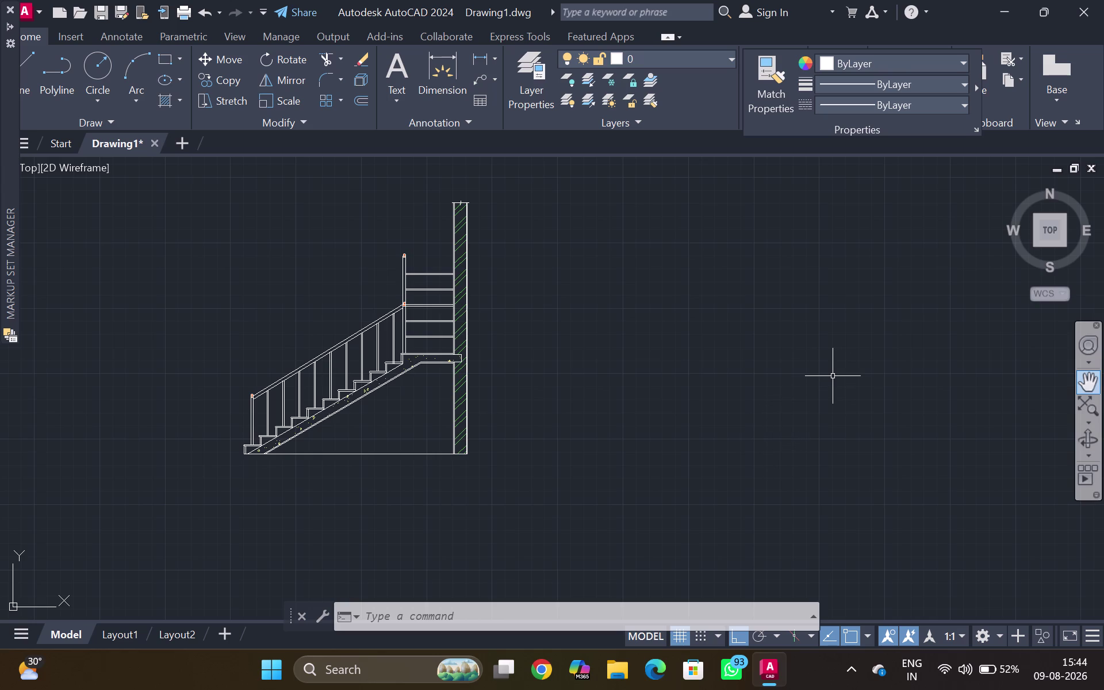
Zoom the view so the PLAN and staircase section are both visible.
scroll(down, 3)
scroll(up, 3)
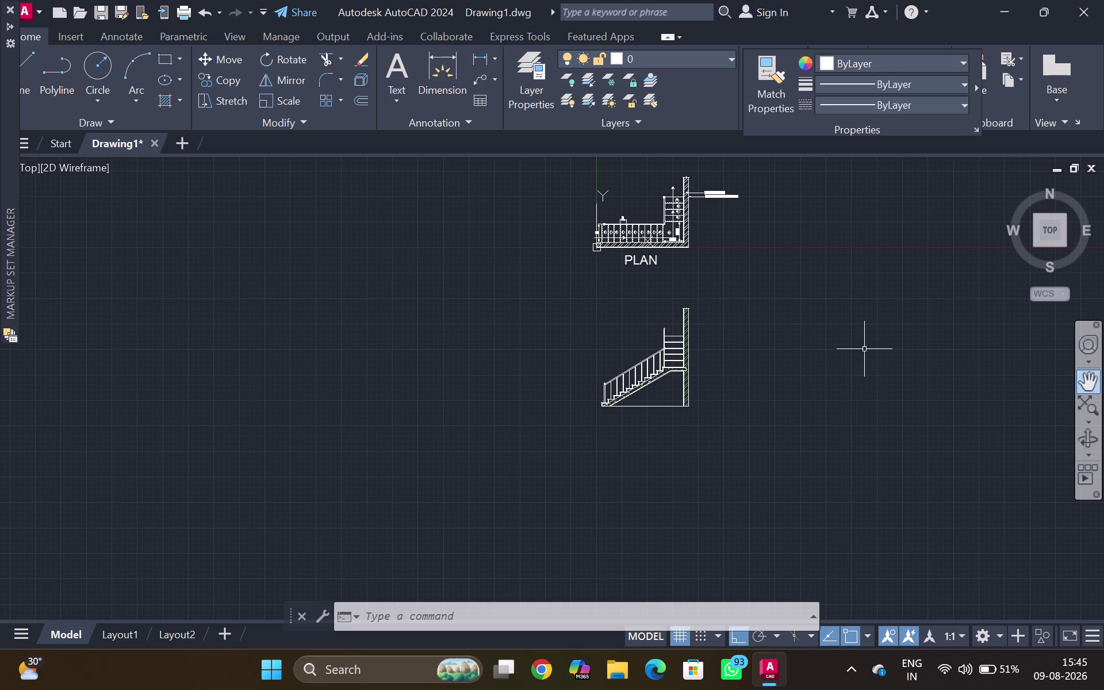
scroll(down, 3)
scroll(up, 3)
scroll(up, 3)
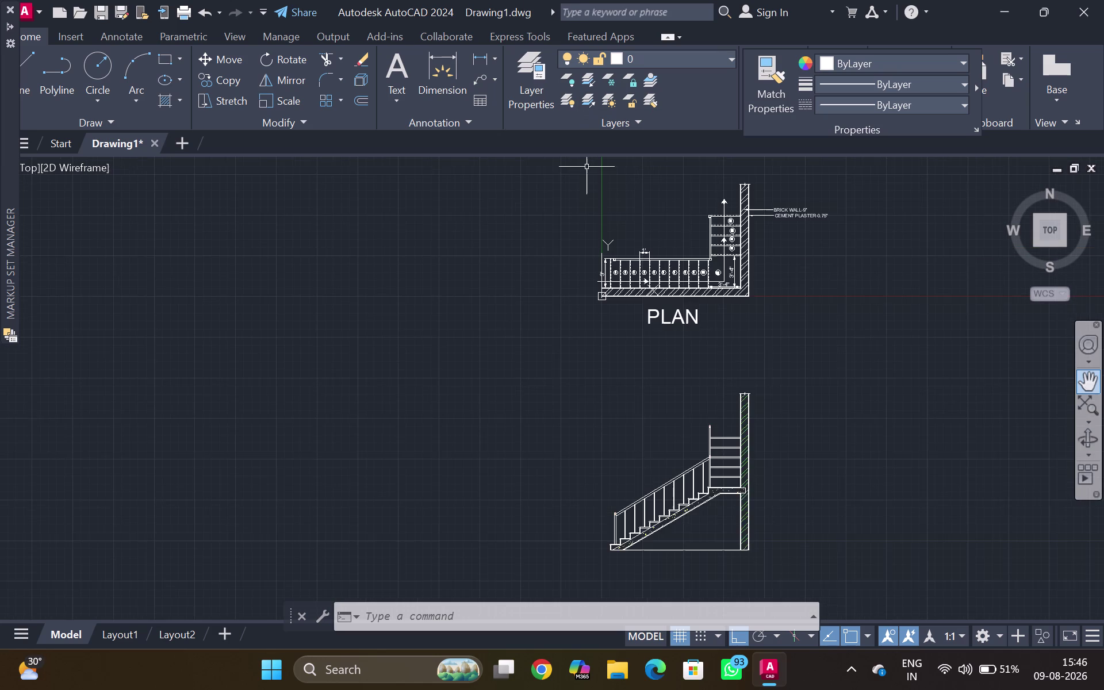
scroll(down, 3)
scroll(up, 3)
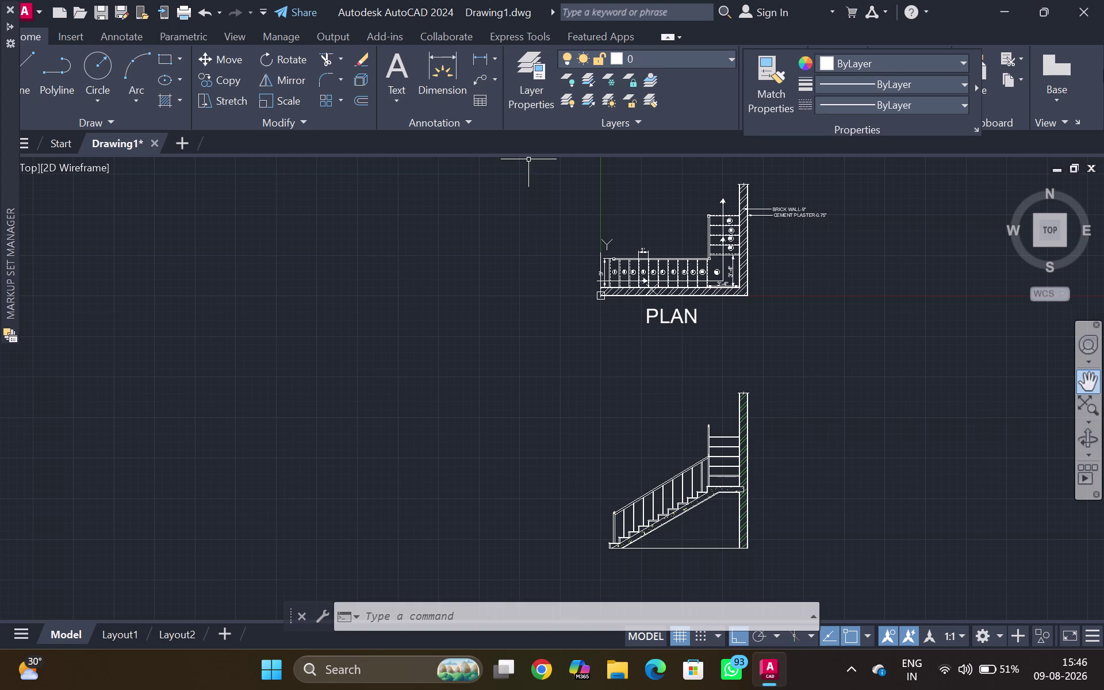
scroll(down, 3)
middle_drag(814, 385, 539, 221)
scroll(up, 3)
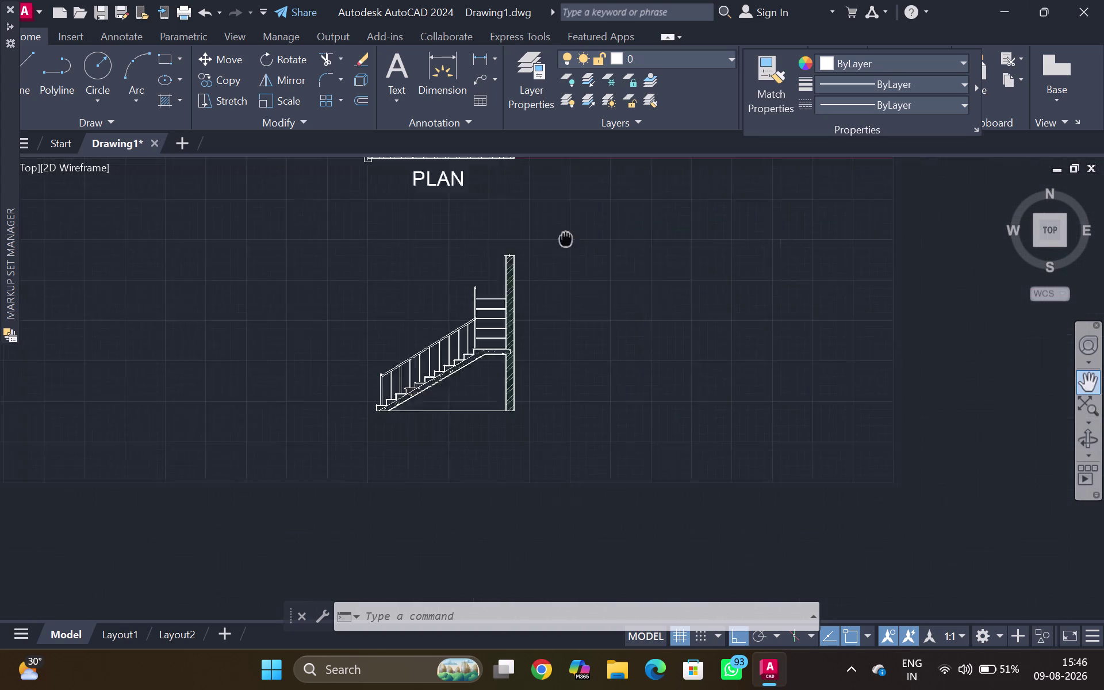
middle_drag(539, 222, 455, 170)
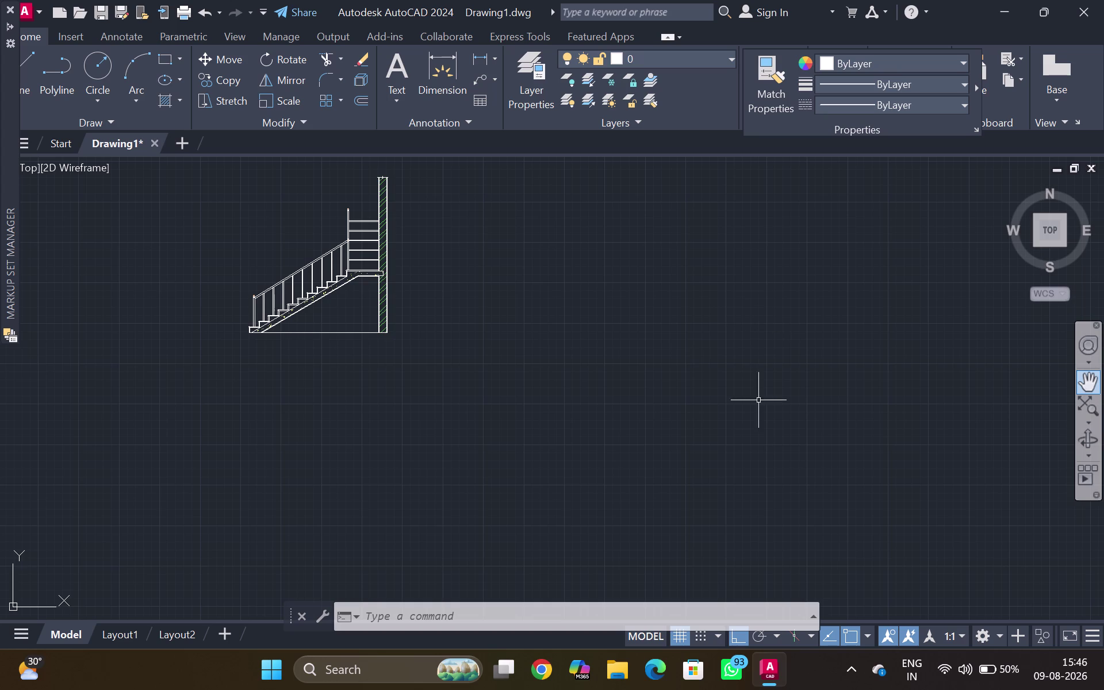
text(DLI)
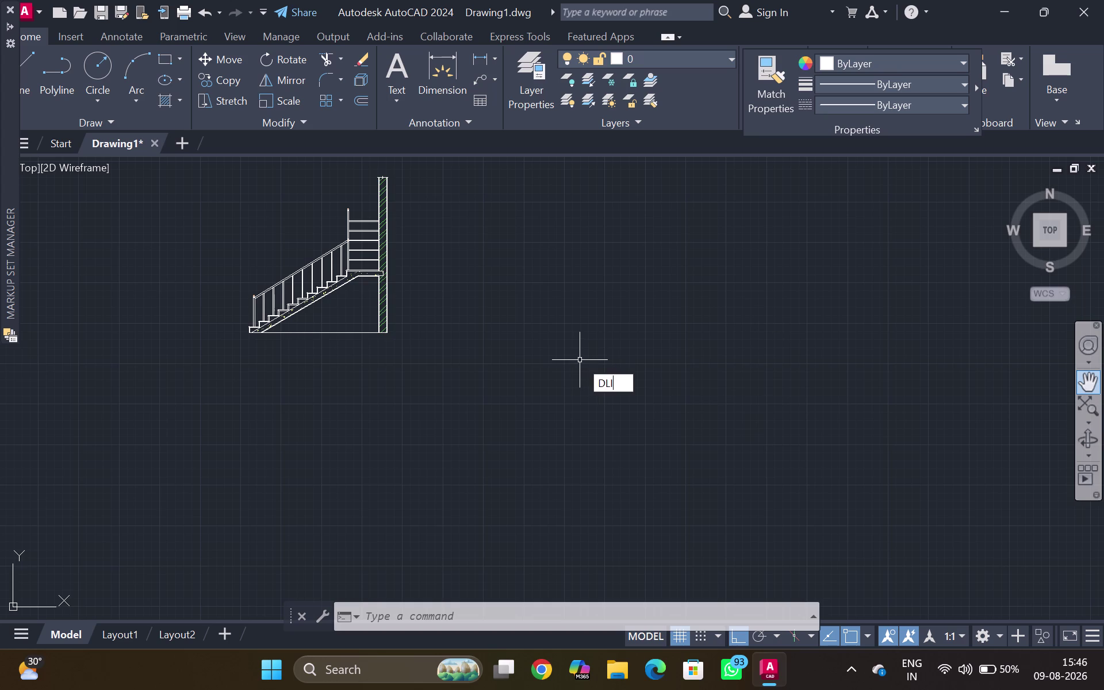
key(Return)
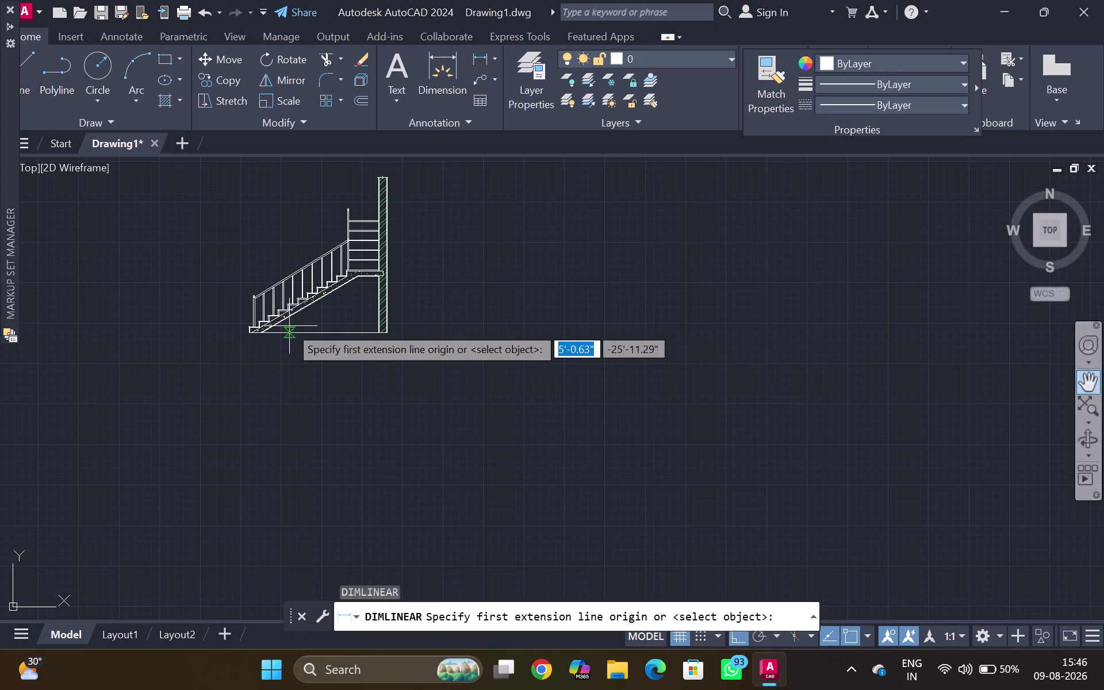
scroll(up, 3)
click(274, 347)
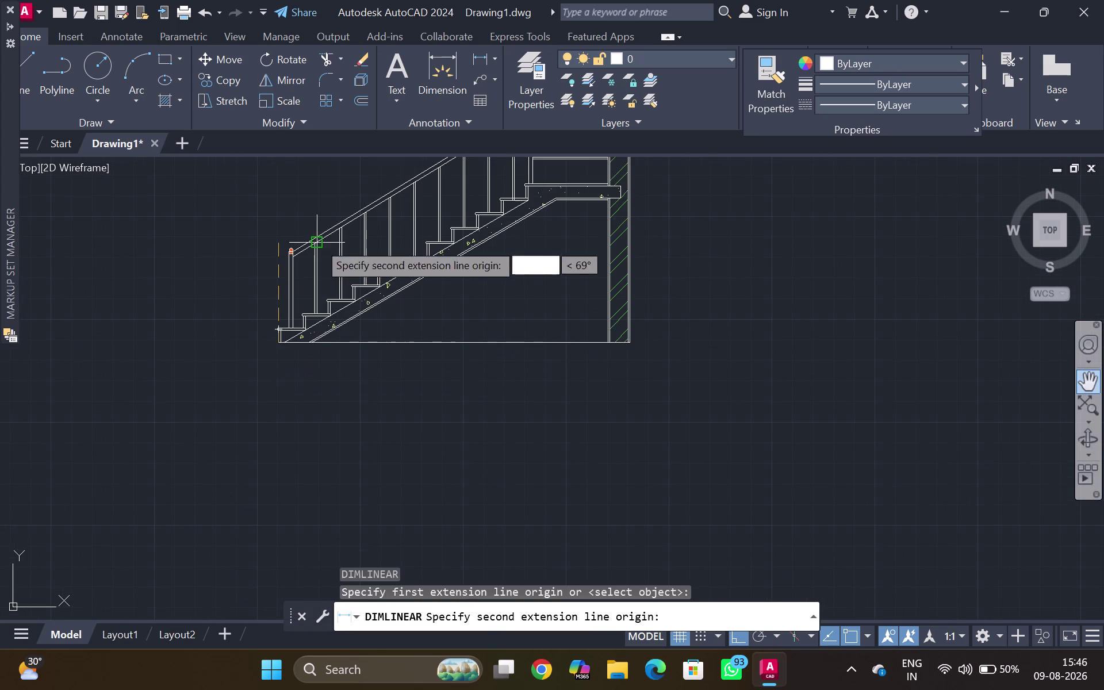
middle_click(306, 230)
middle_drag(308, 233, 304, 375)
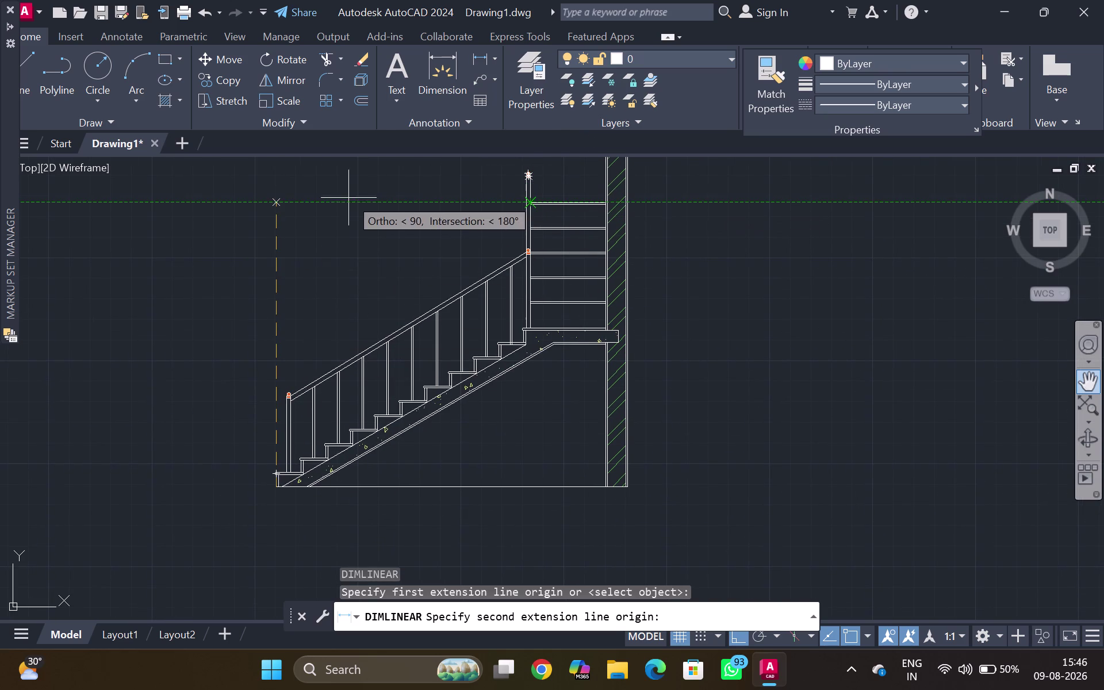
click(277, 207)
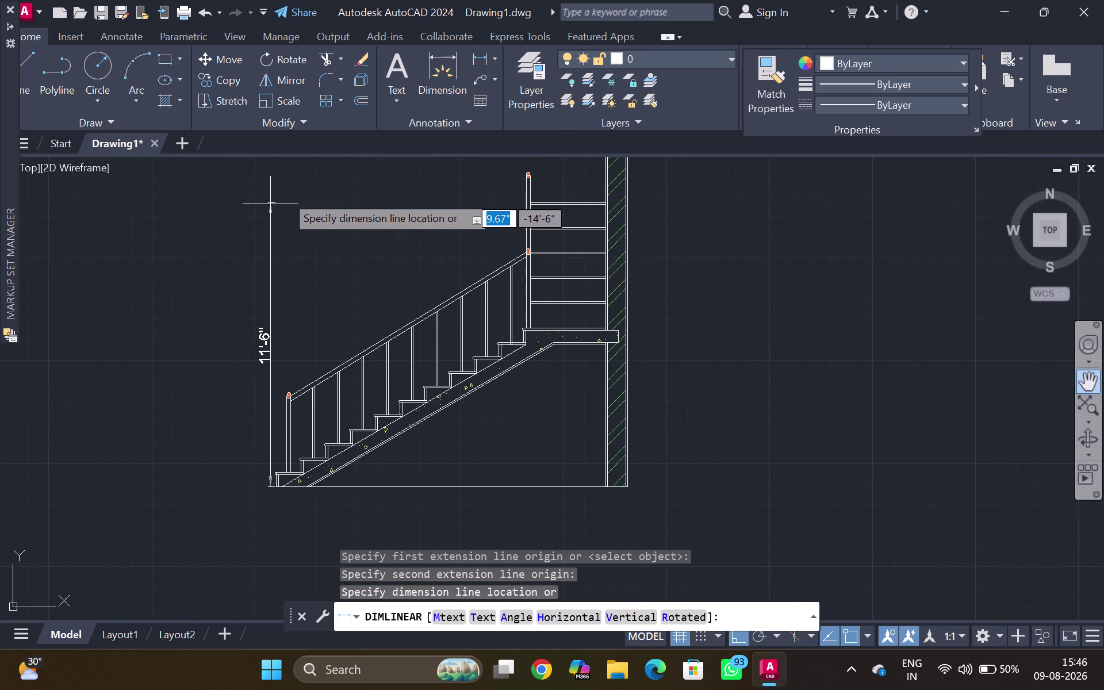
key(Escape)
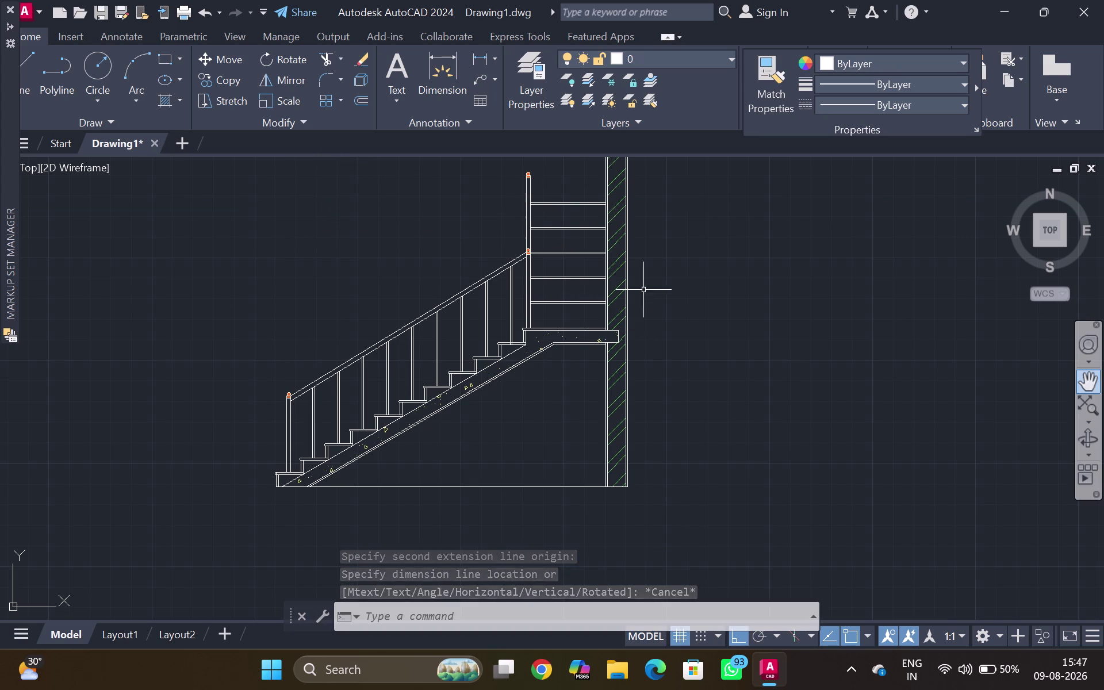
click(474, 80)
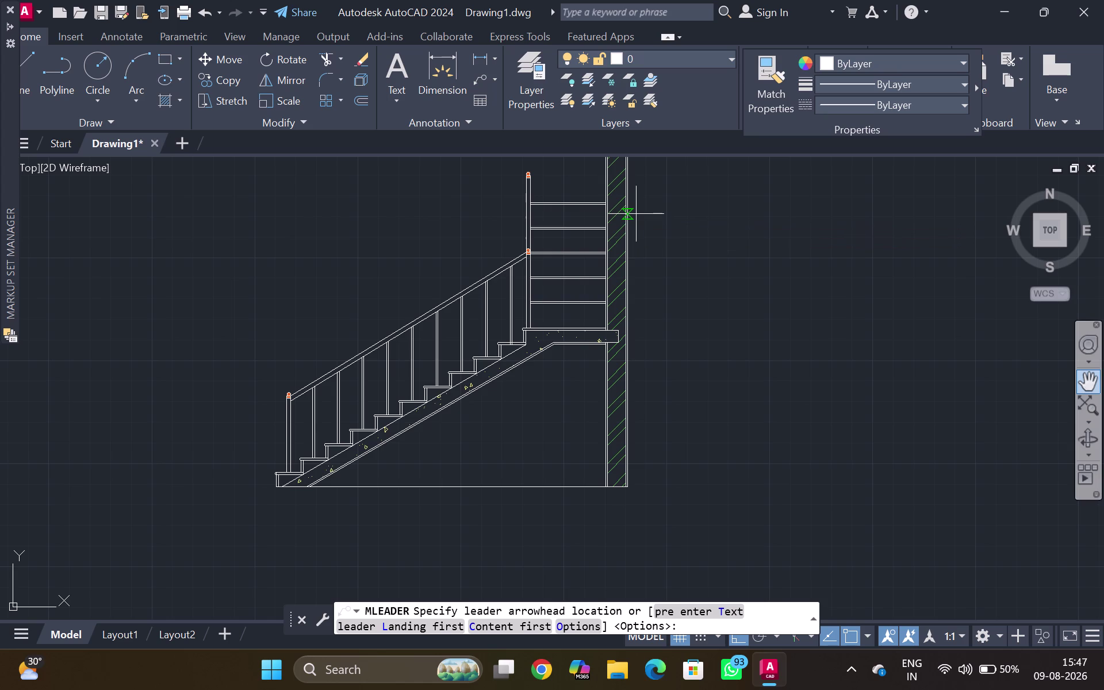
Copy the BRICK WALL-9" label from the plan onto the section wall.
key(Escape)
scroll(down, 3)
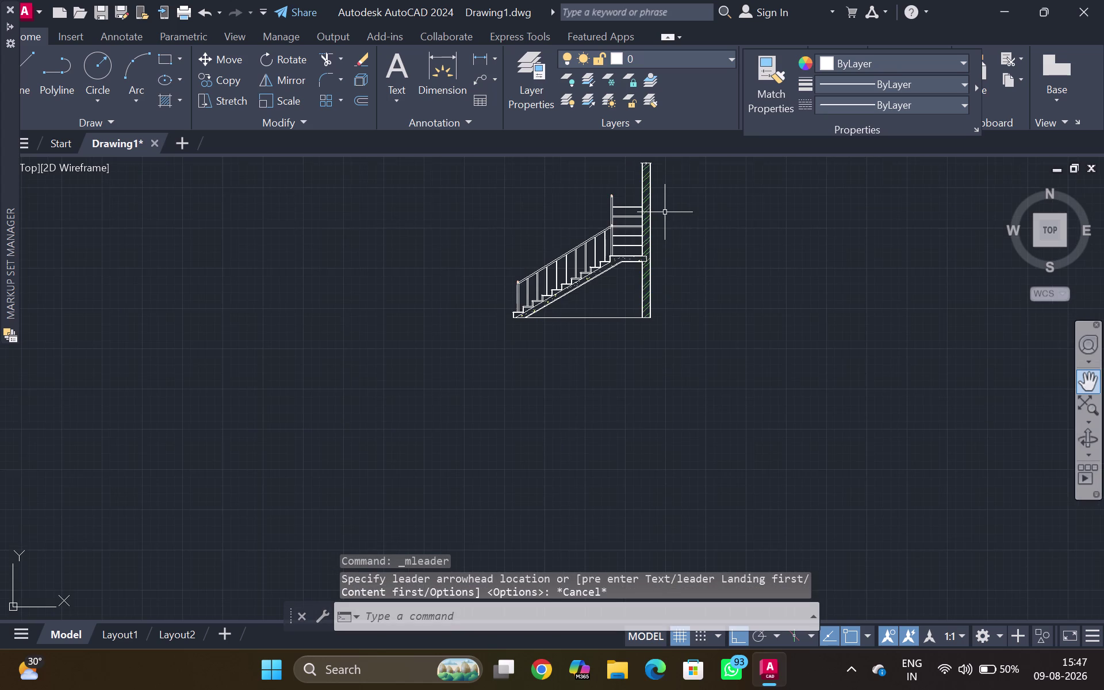
middle_drag(474, 483, 395, 537)
middle_drag(674, 335, 479, 628)
scroll(up, 3)
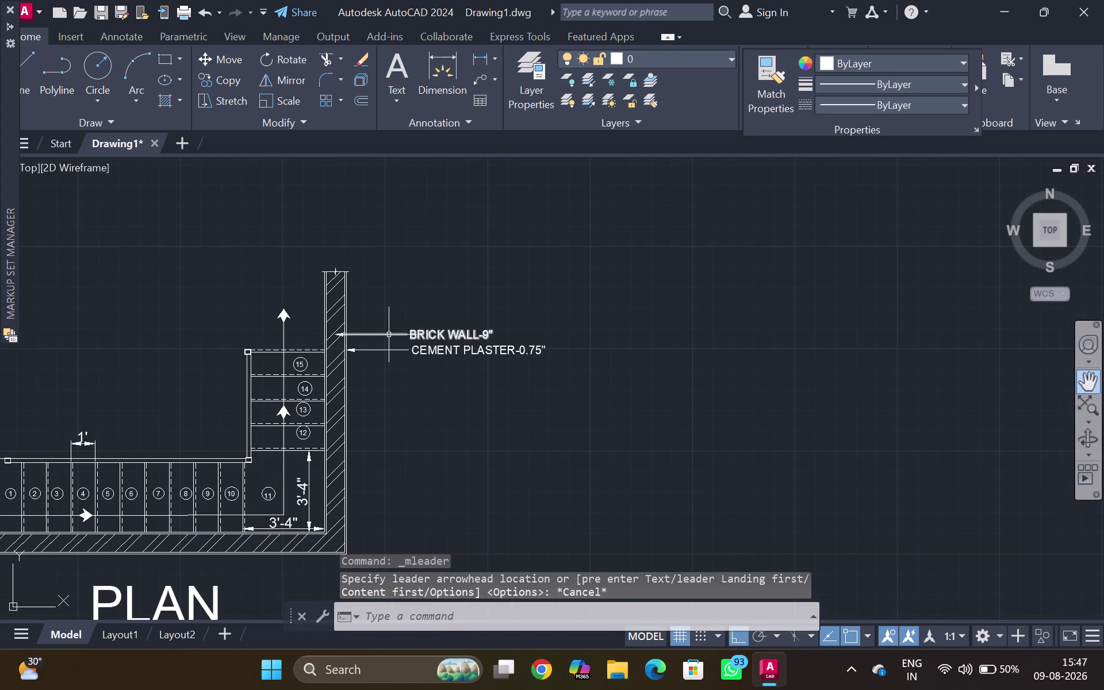
click(388, 335)
text(CO)
key(Return)
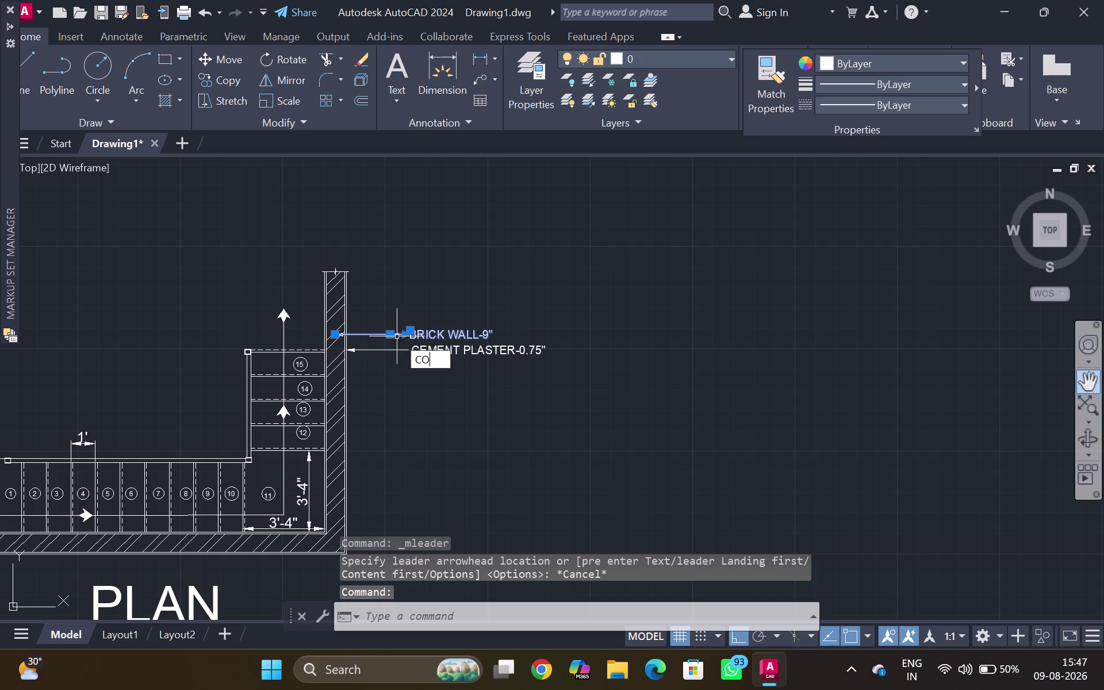
click(338, 331)
middle_drag(373, 503, 407, 283)
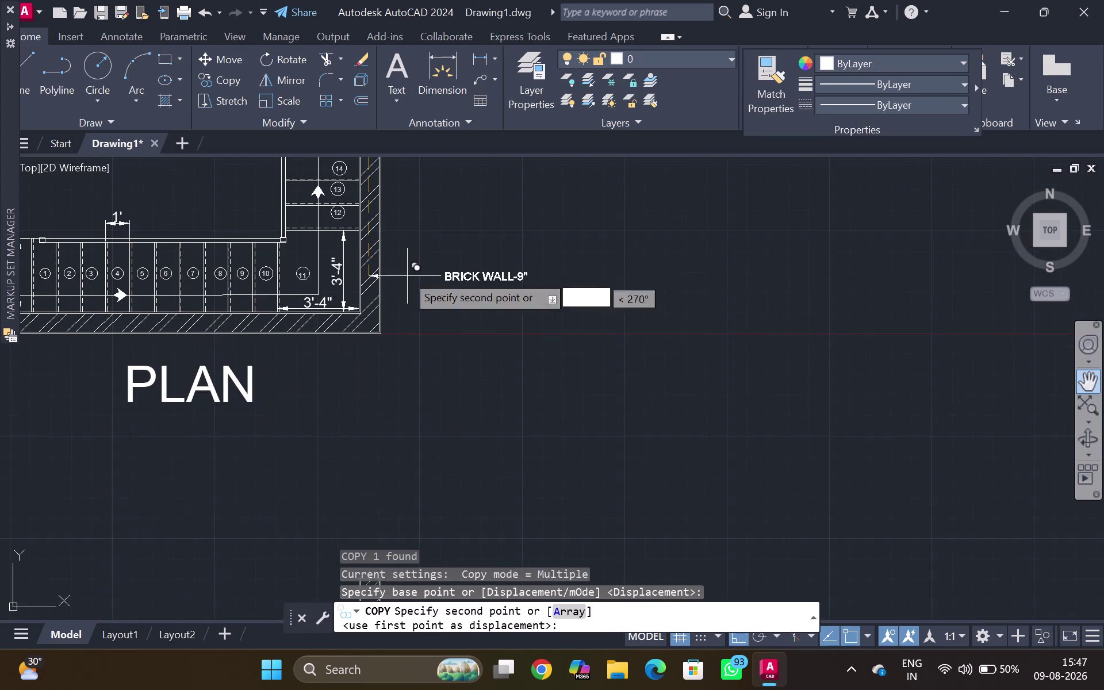
middle_drag(404, 449, 378, 127)
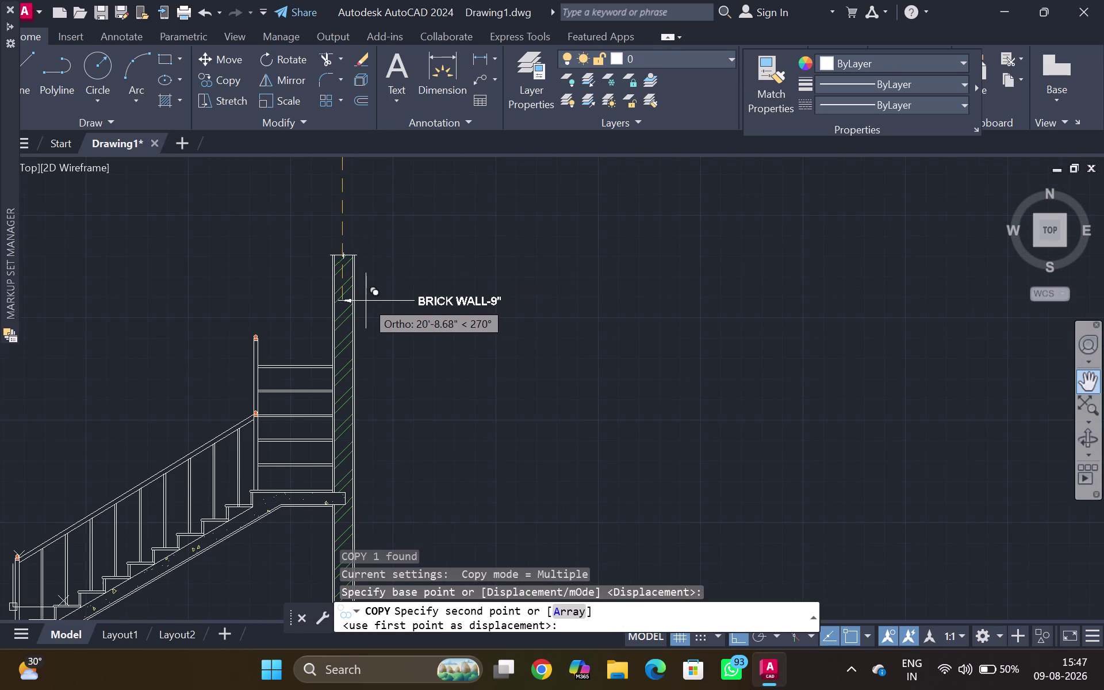
click(366, 301)
middle_drag(362, 248, 360, 258)
key(Escape)
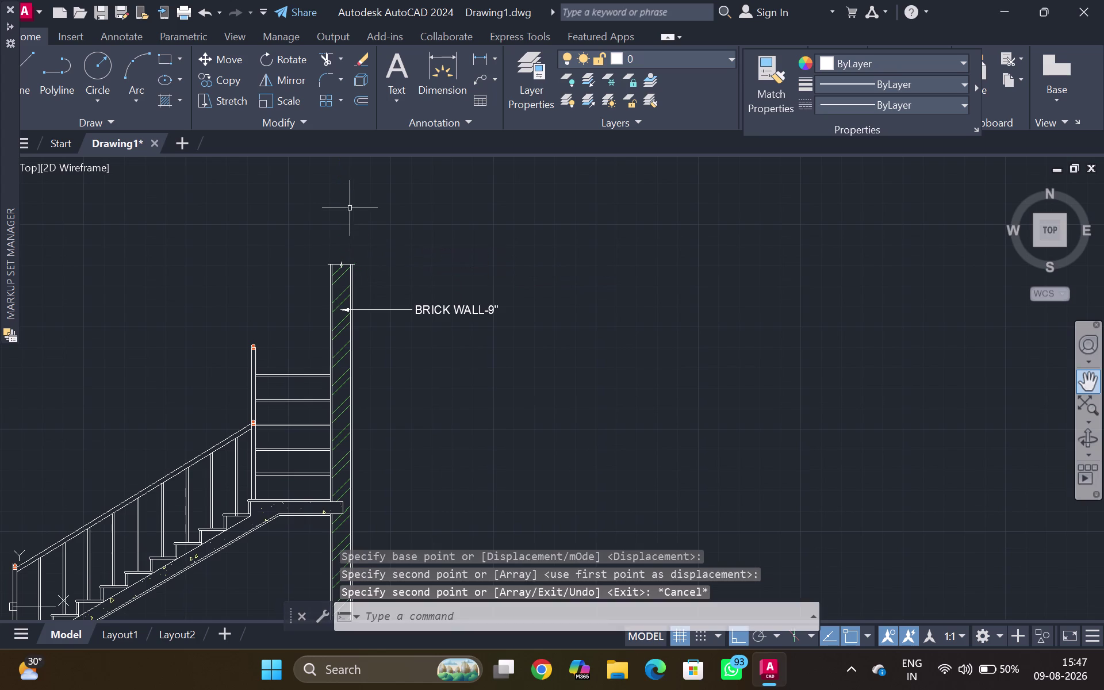
Start copying the CEMENT PLASTER-0.75" label, then cancel the copy.
scroll(down, 3)
middle_drag(343, 204, 314, 416)
scroll(up, 3)
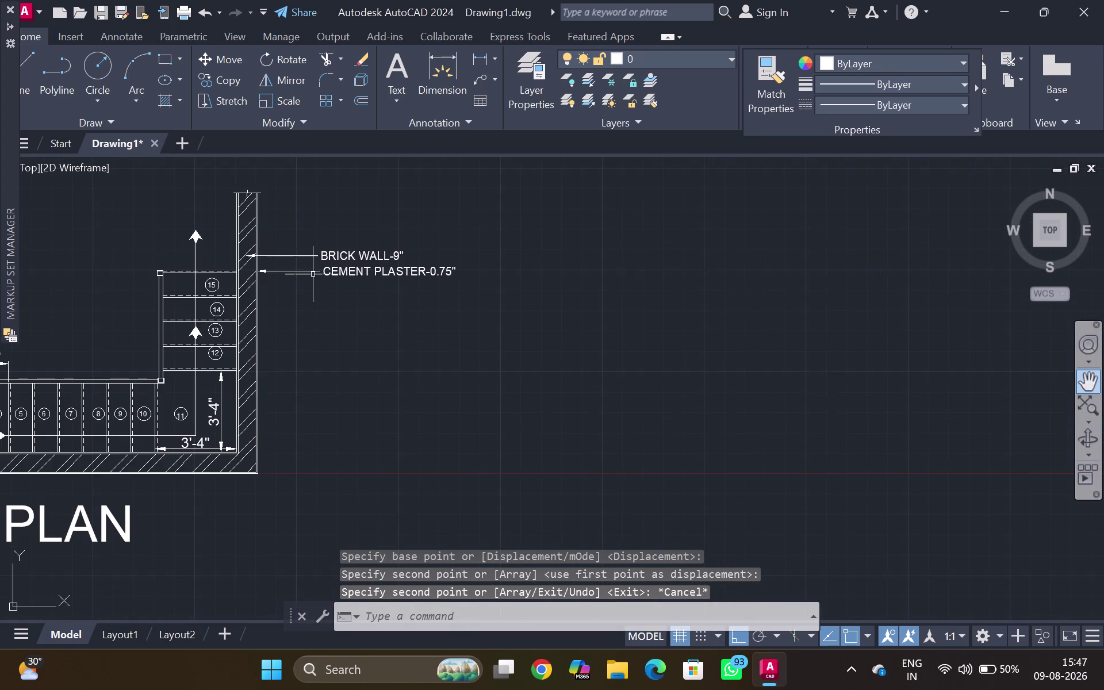
click(313, 271)
text(C)
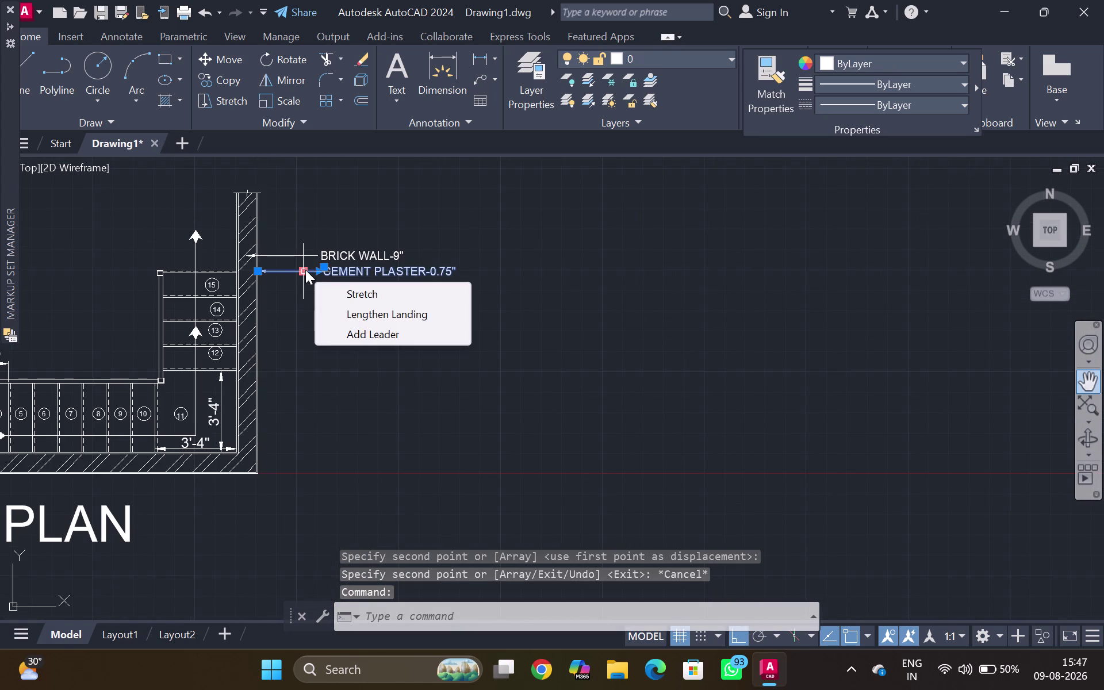
text(O)
key(Return)
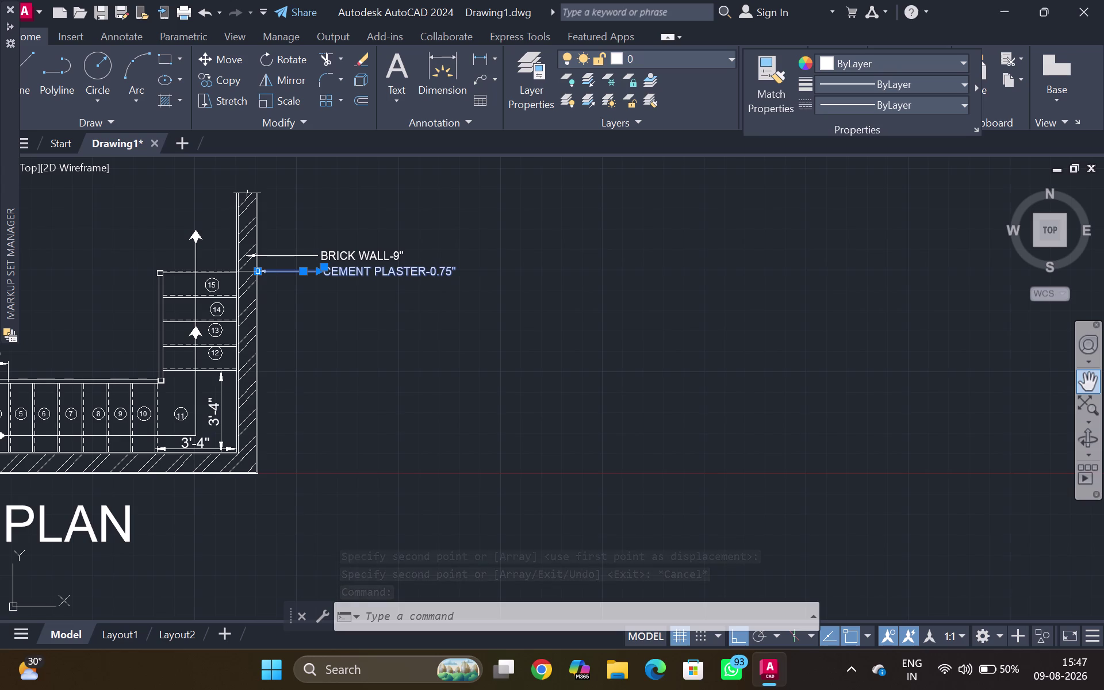
key(Escape)
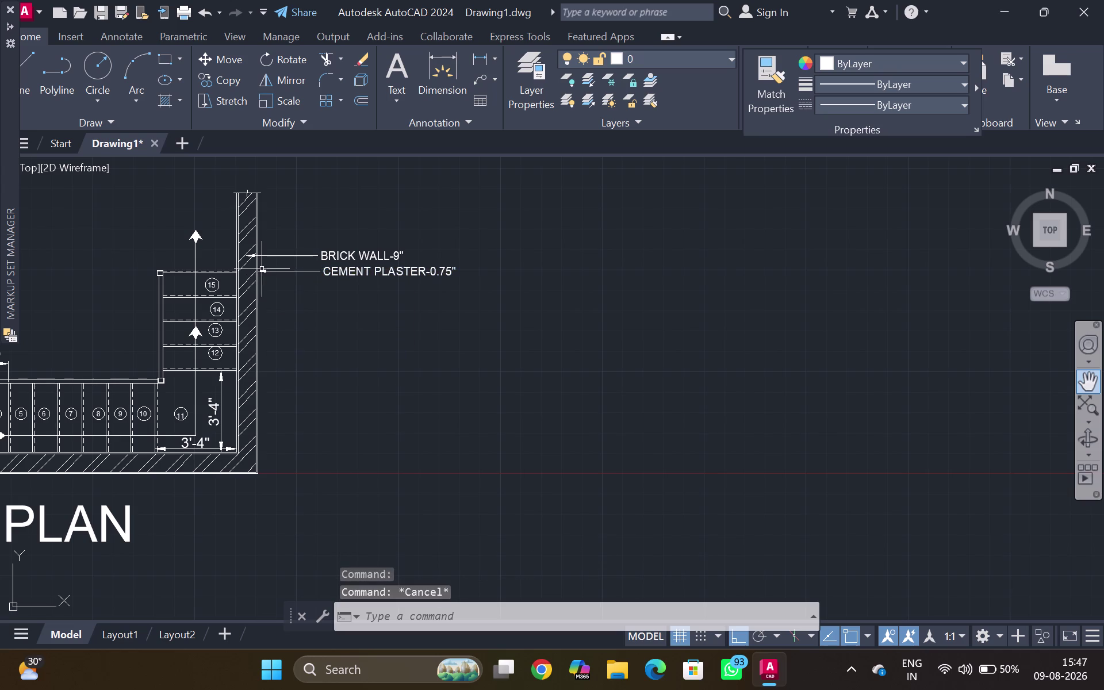
click(262, 270)
text(C)
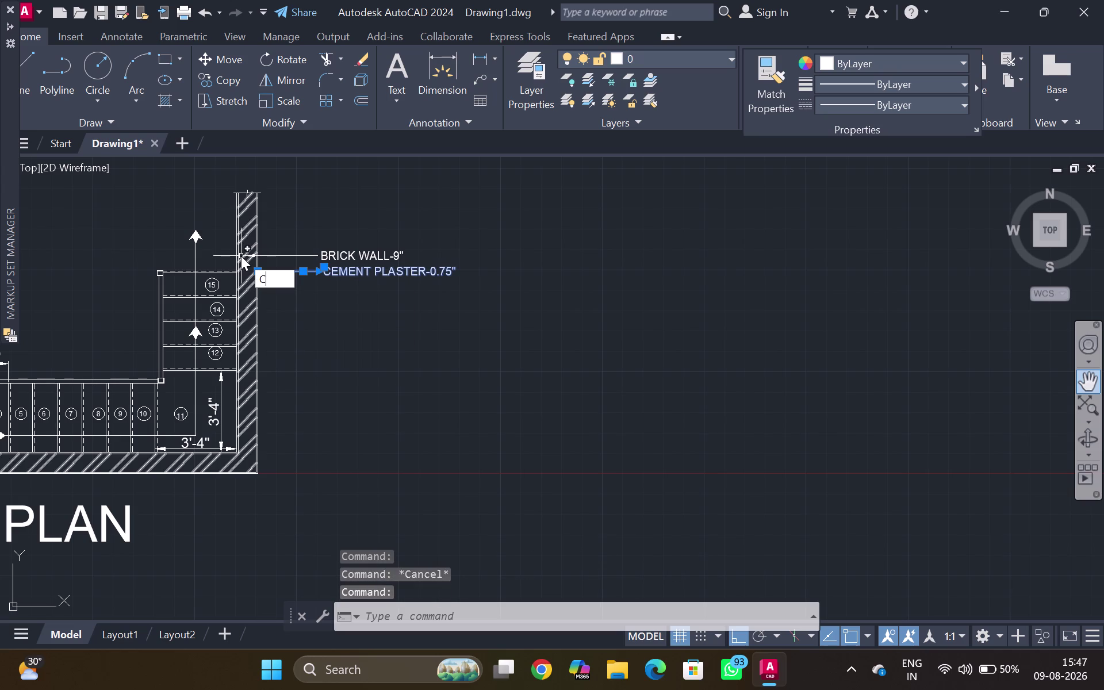
text(O)
key(Return)
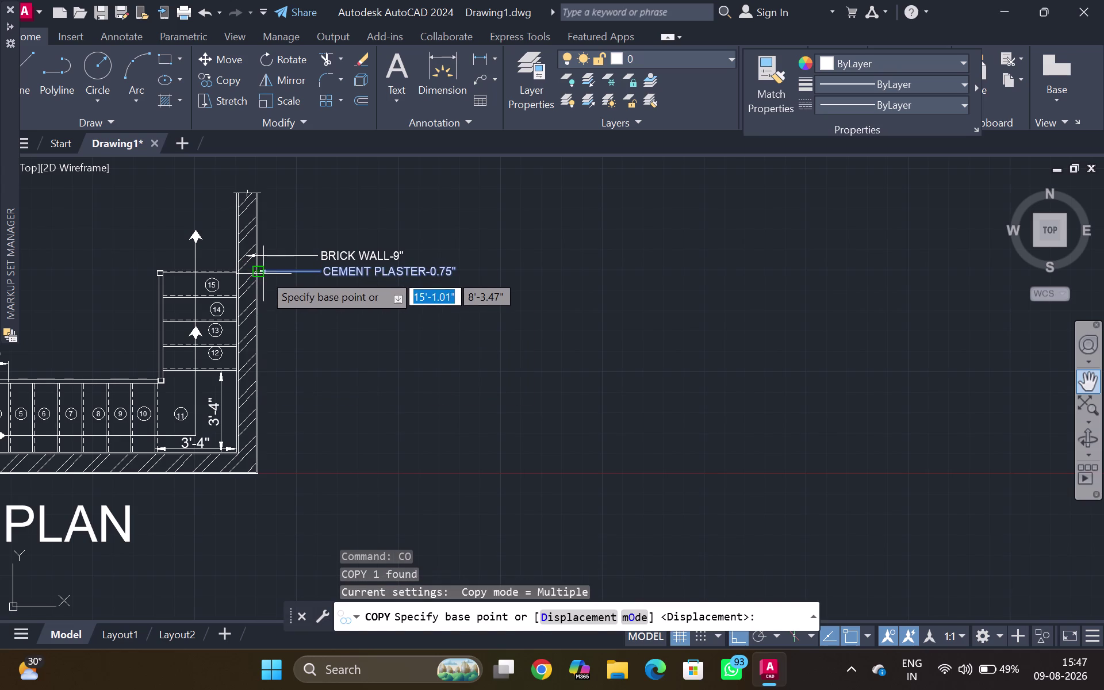
click(264, 274)
middle_drag(306, 495, 305, 466)
middle_drag(305, 439, 316, 304)
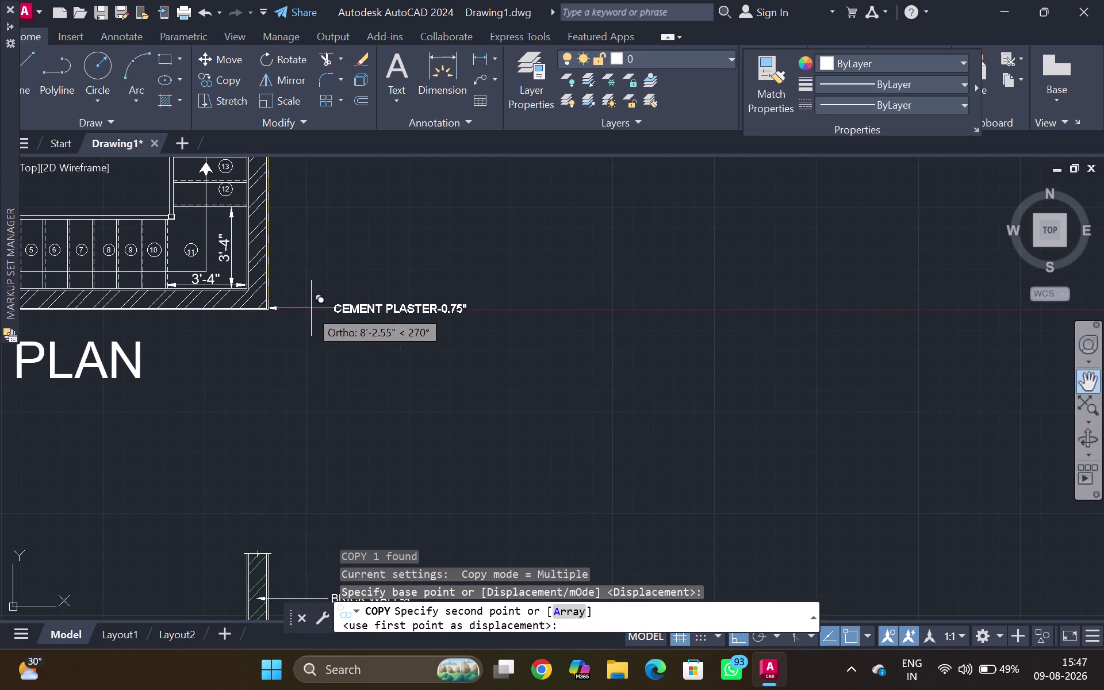
middle_drag(300, 365, 300, 290)
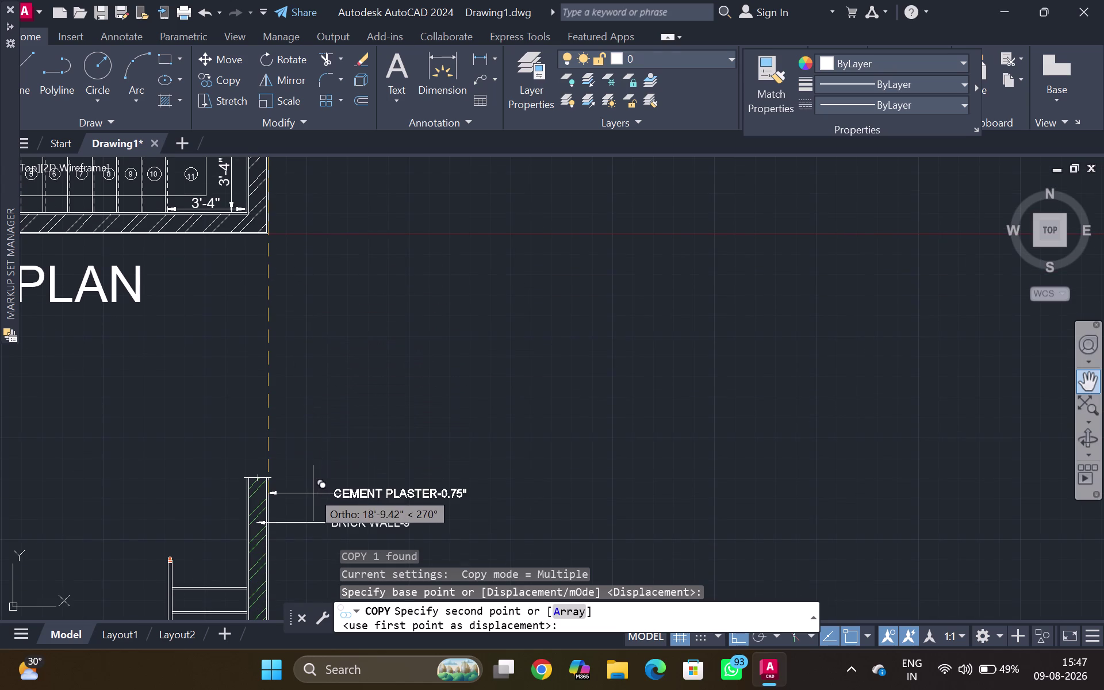
middle_drag(314, 492, 315, 443)
middle_drag(315, 427, 314, 417)
middle_drag(314, 404, 315, 395)
middle_click(315, 388)
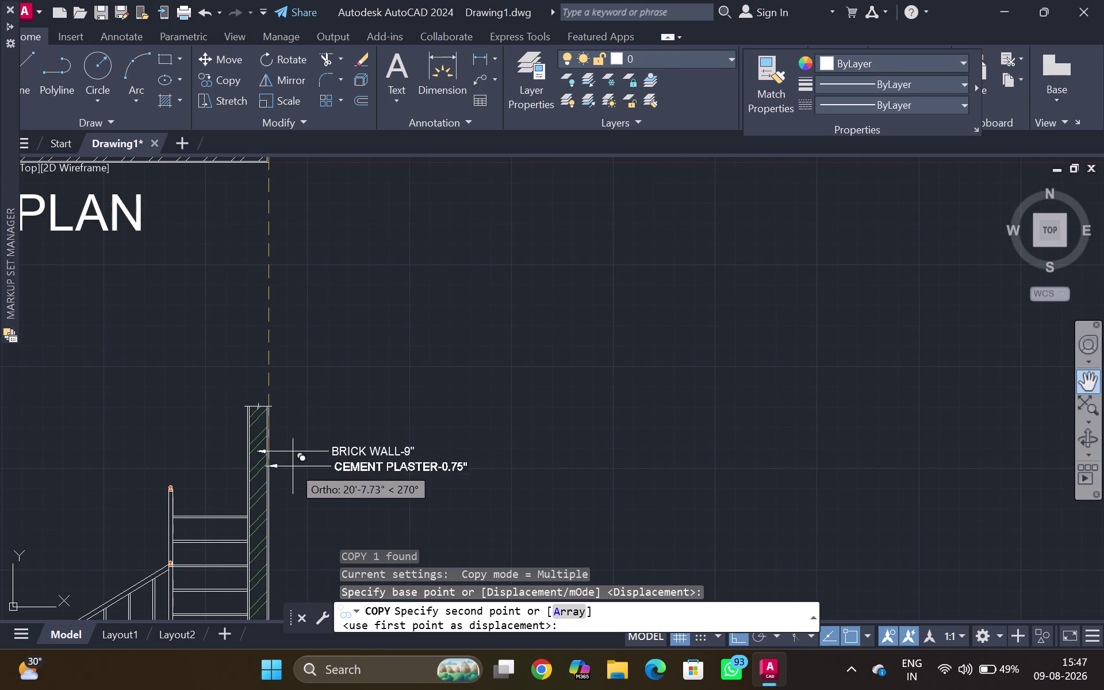
scroll(up, 3)
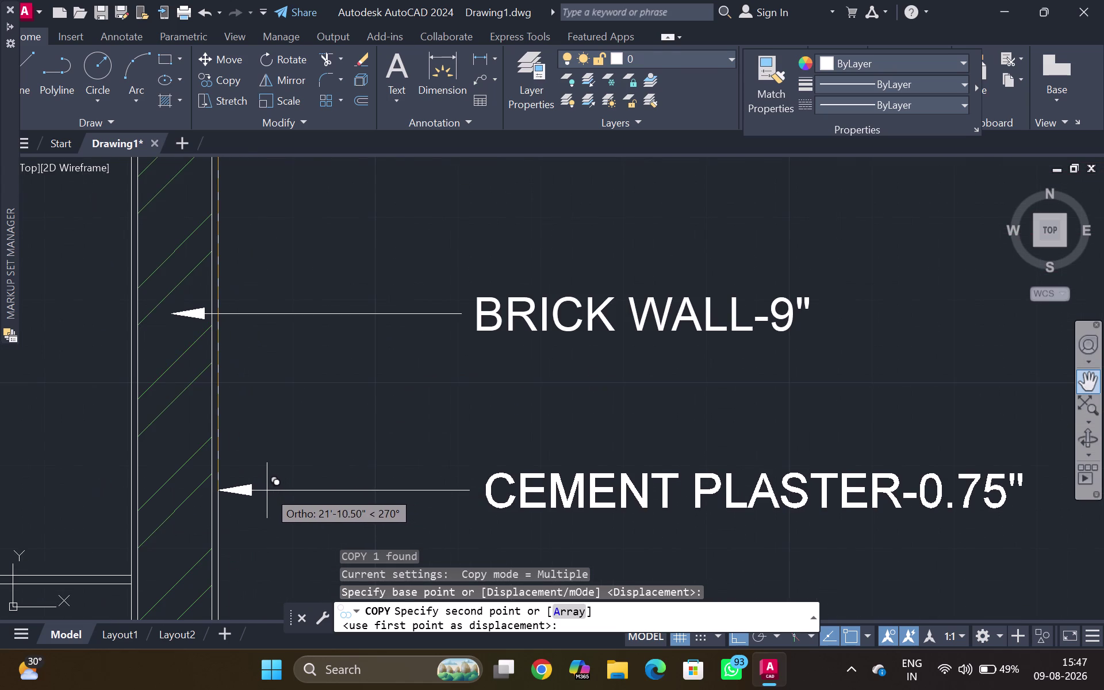
click(267, 491)
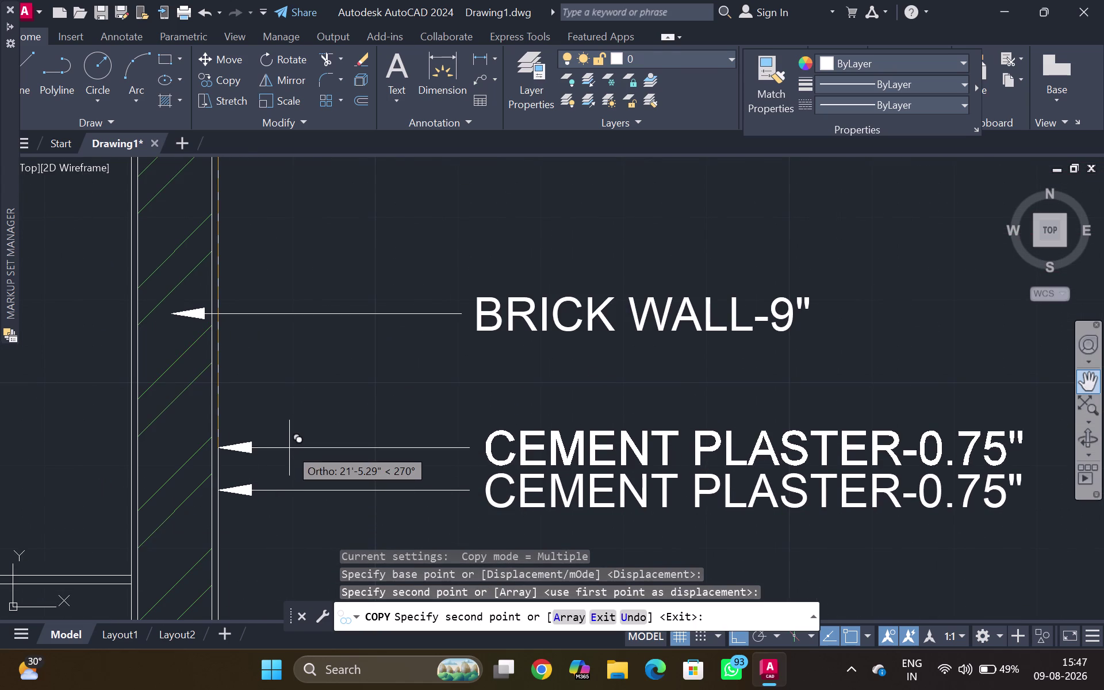
key(Escape)
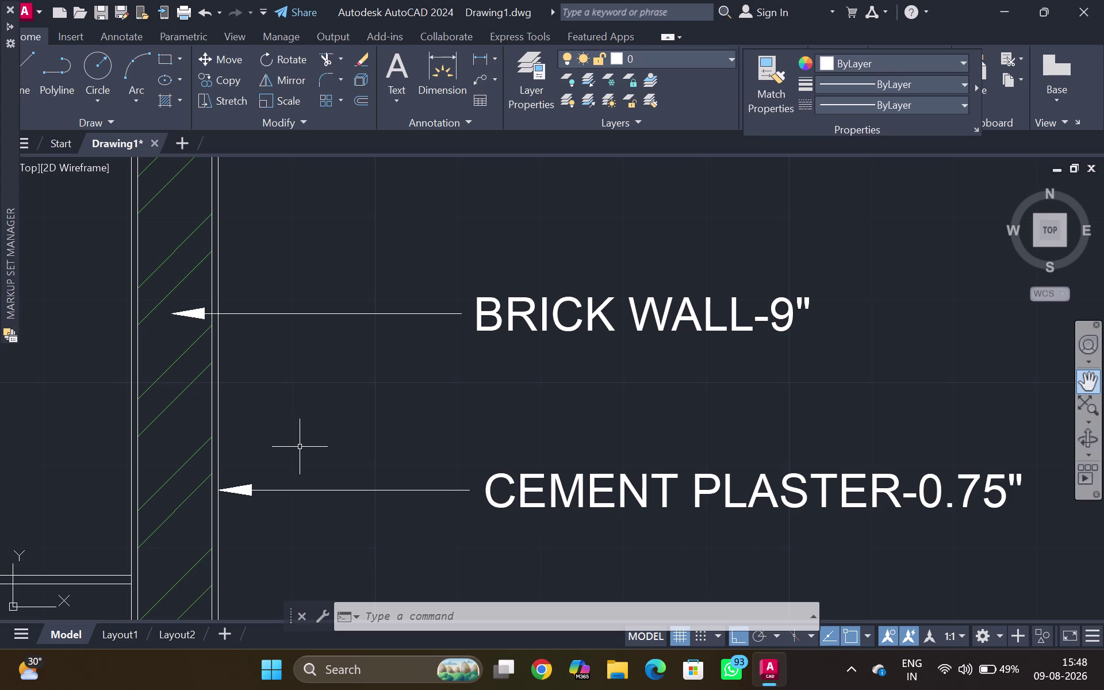
scroll(down, 3)
middle_drag(361, 424, 373, 384)
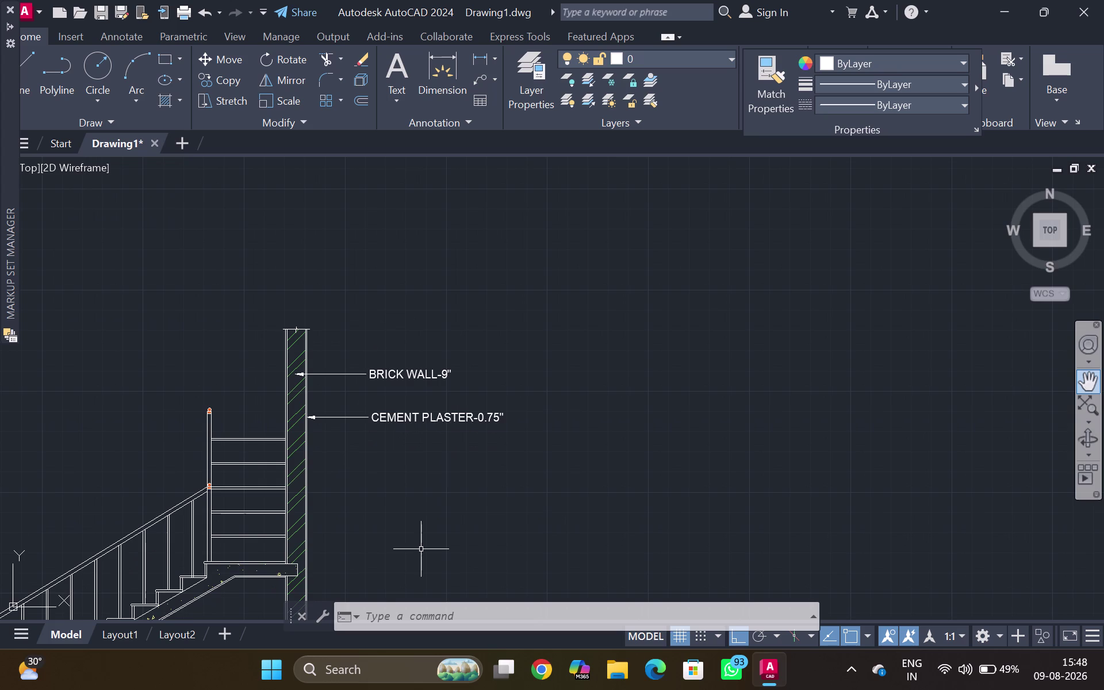
scroll(up, 3)
scroll(down, 3)
middle_drag(208, 288, 234, 311)
middle_drag(270, 330, 310, 328)
scroll(down, 3)
middle_drag(297, 305, 237, 436)
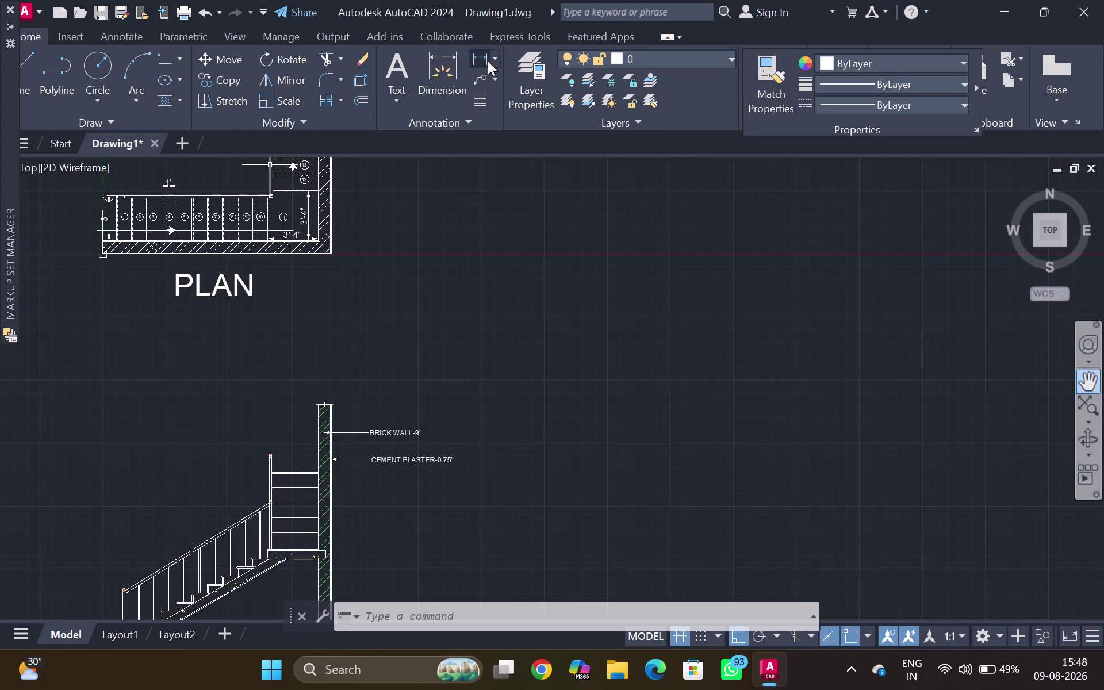
Place a multileader with its arrow on the section's bottom riser.
click(482, 74)
middle_drag(361, 378, 467, 92)
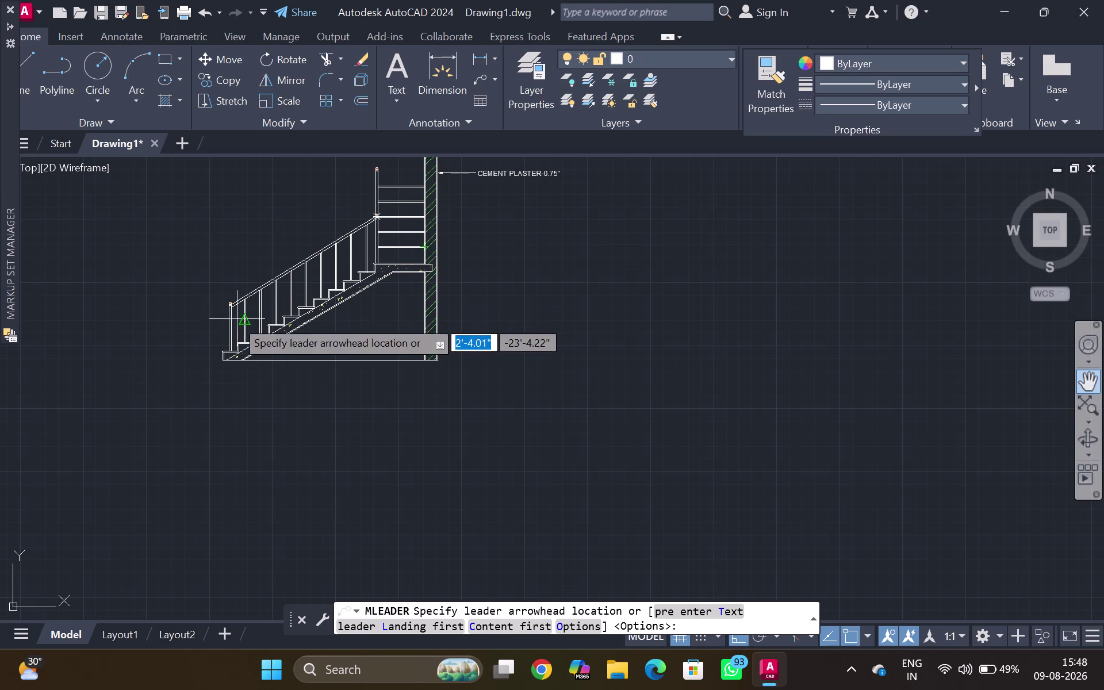
scroll(up, 3)
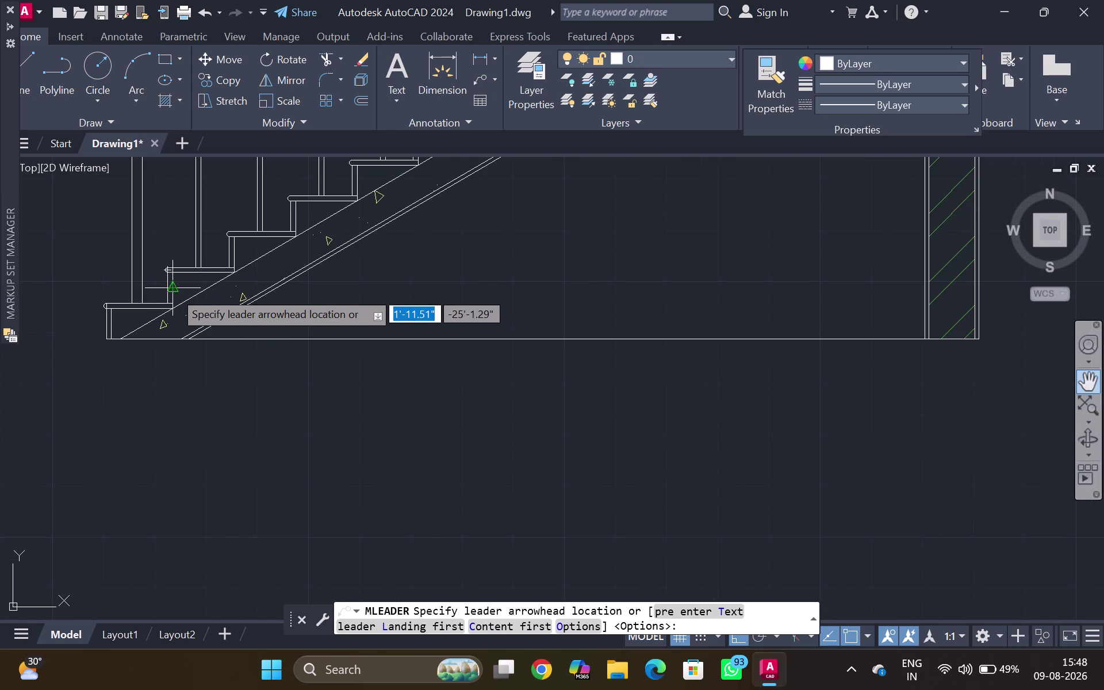
click(174, 291)
click(422, 297)
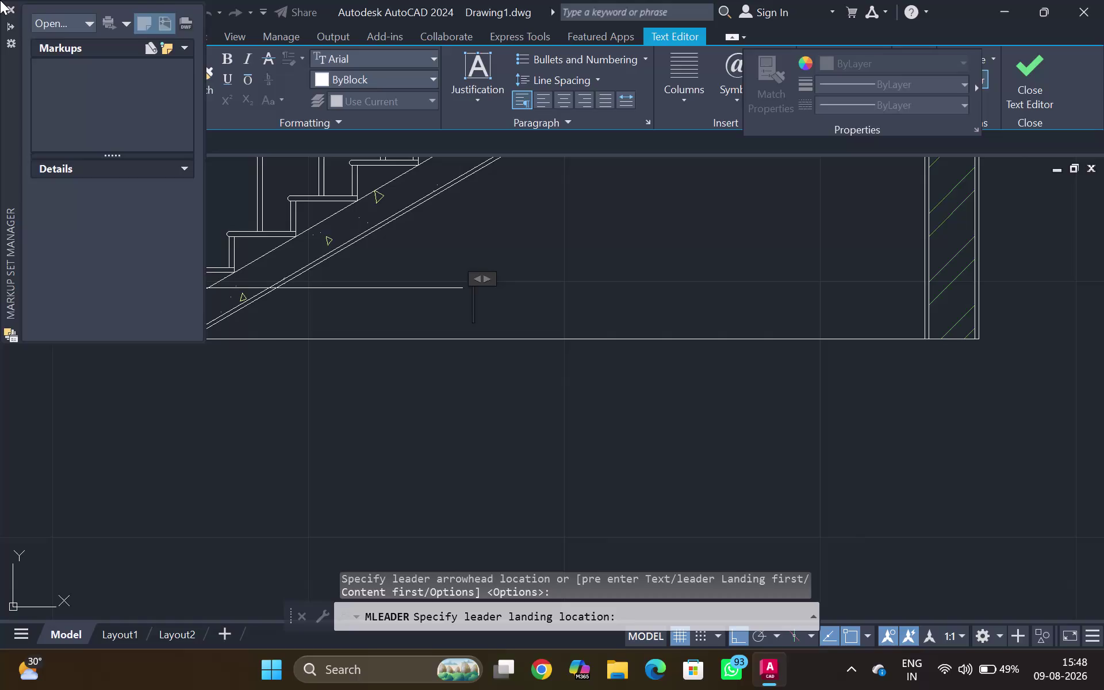
Enter the leader text RISER-7" and finish editing the label.
key(r)
text(I)
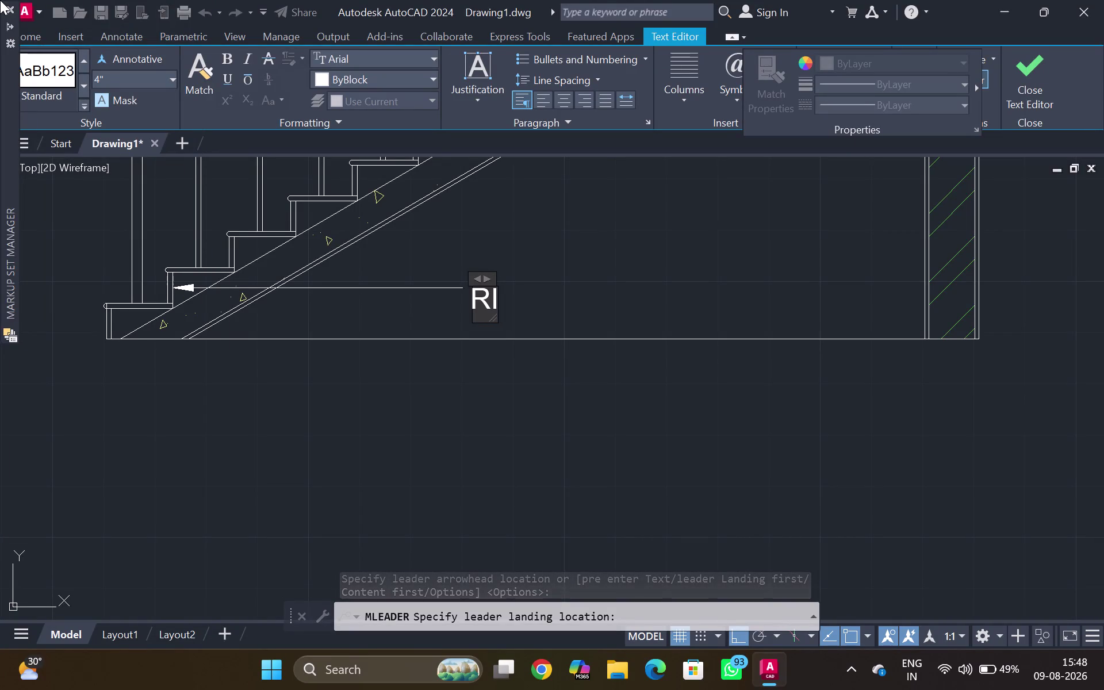
text(SER)
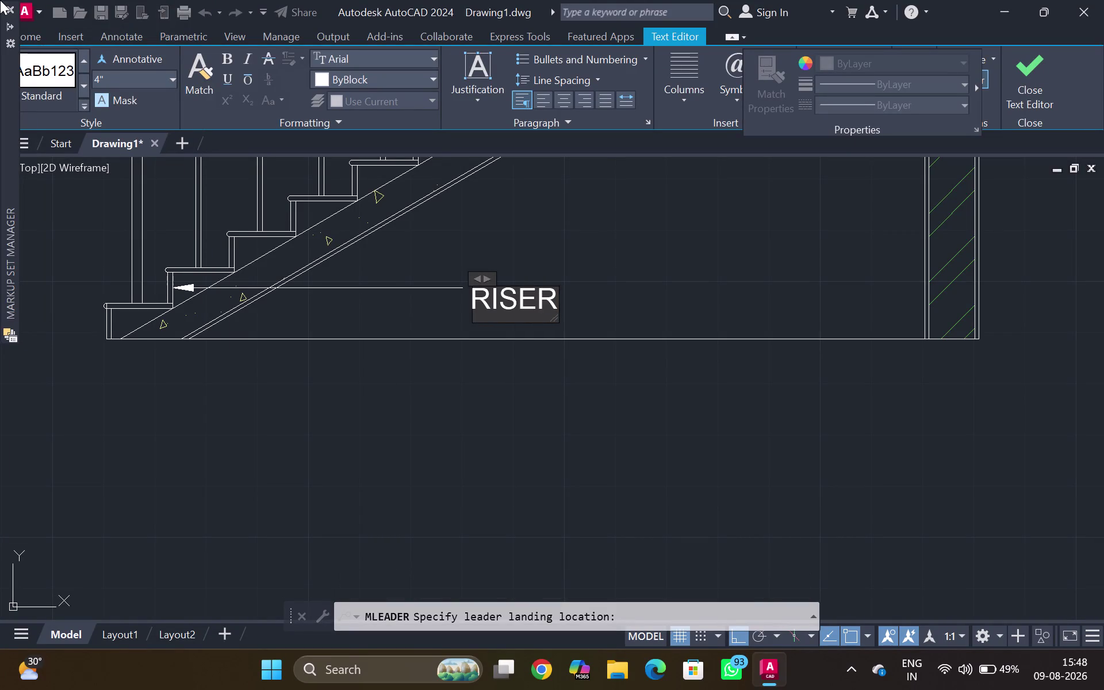
key(minus)
key(7)
key(shift+quotedbl)
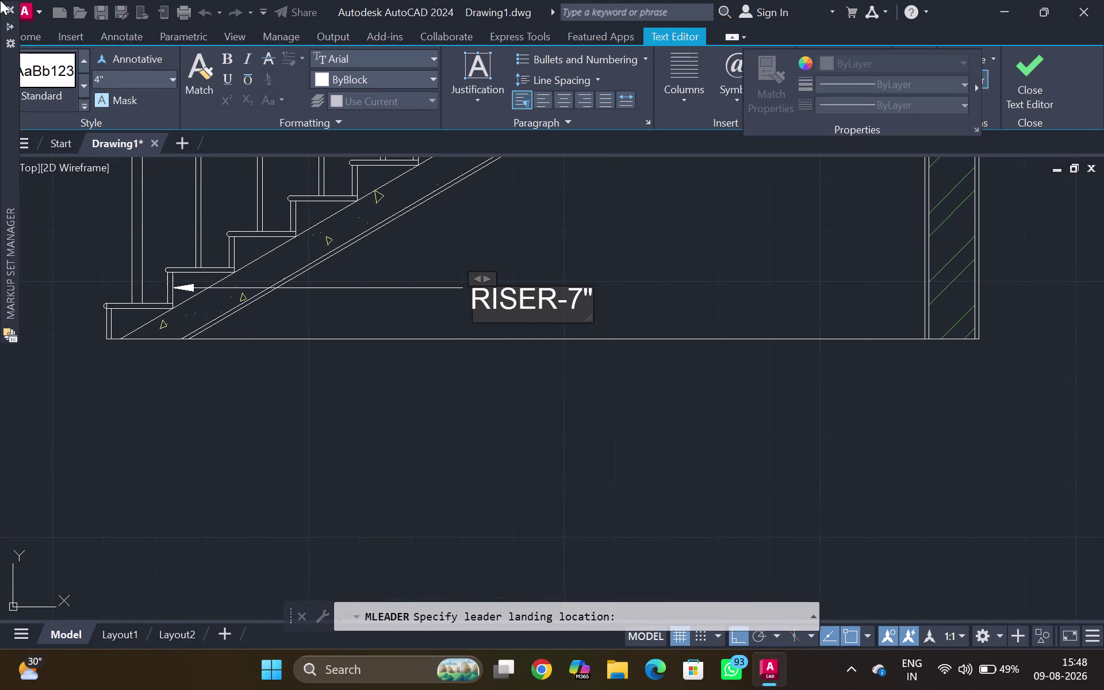
click(87, 0)
click(616, 196)
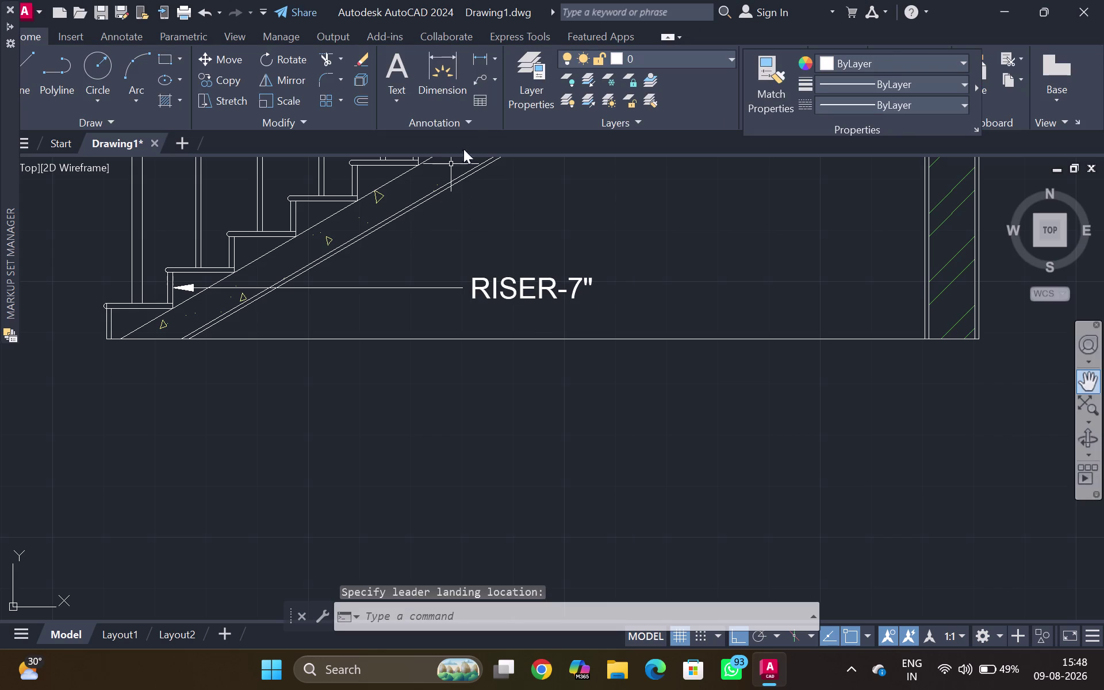
click(472, 77)
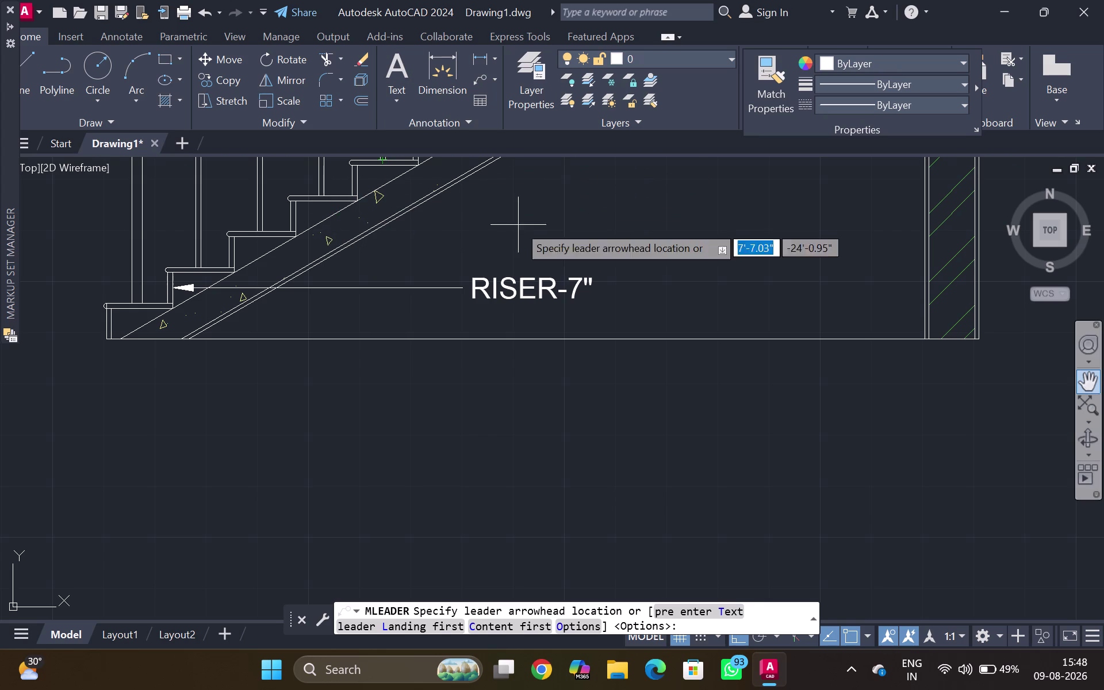
Place a text-less multileader pointing under an upper step of the section.
right_click(489, 74)
click(542, 107)
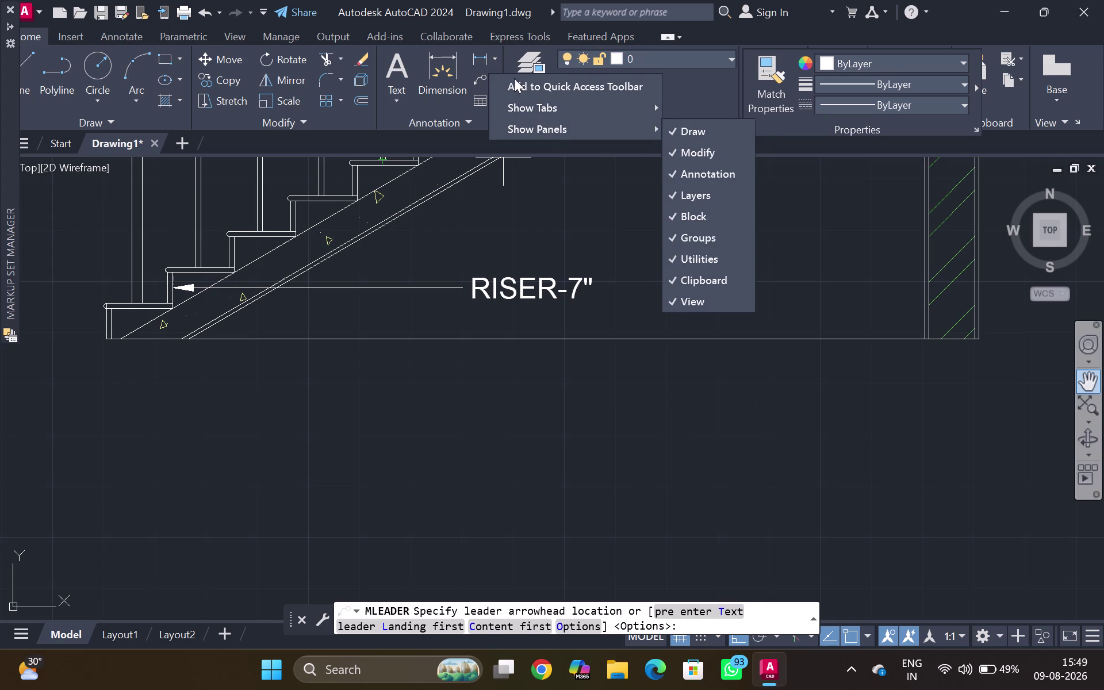
click(522, 90)
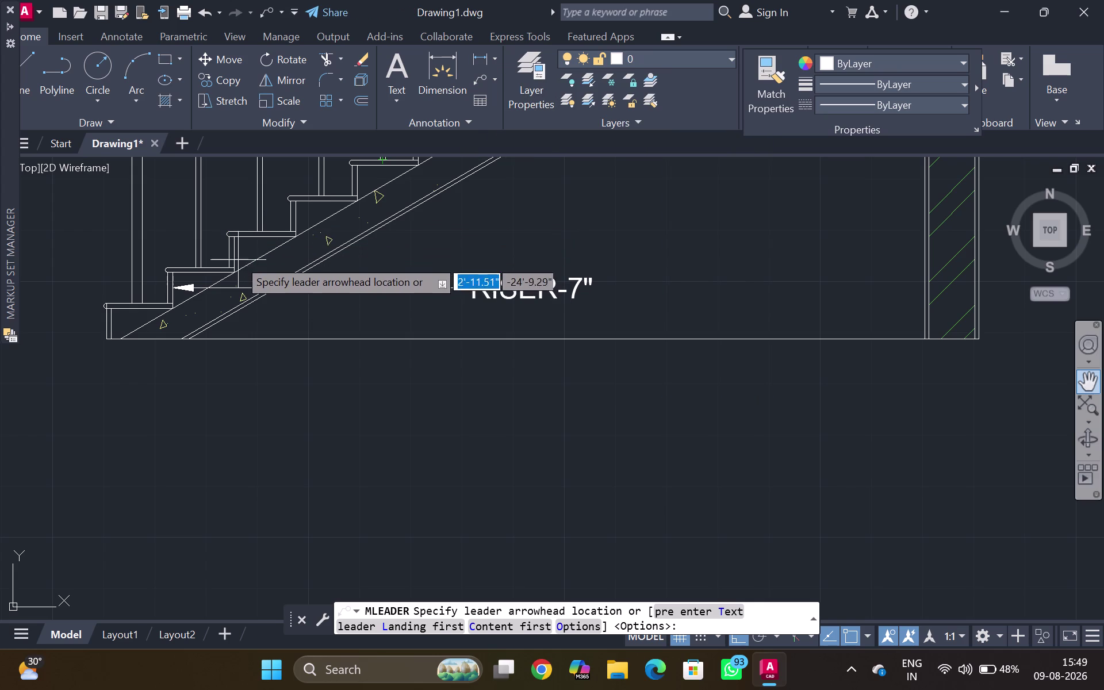
scroll(up, 3)
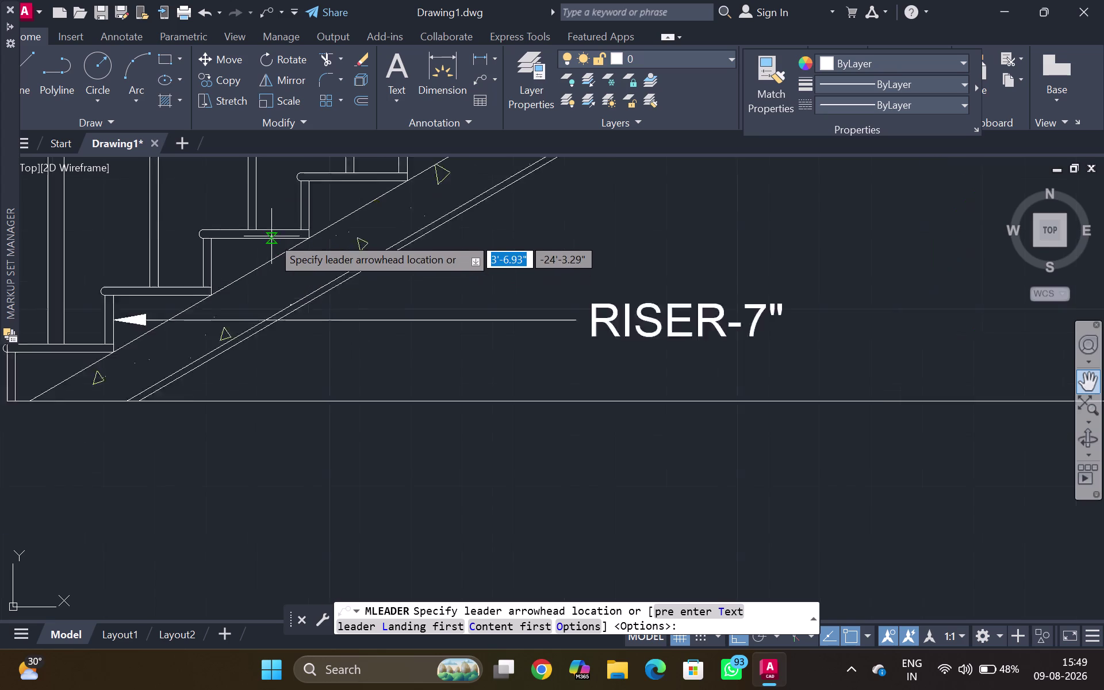
scroll(up, 3)
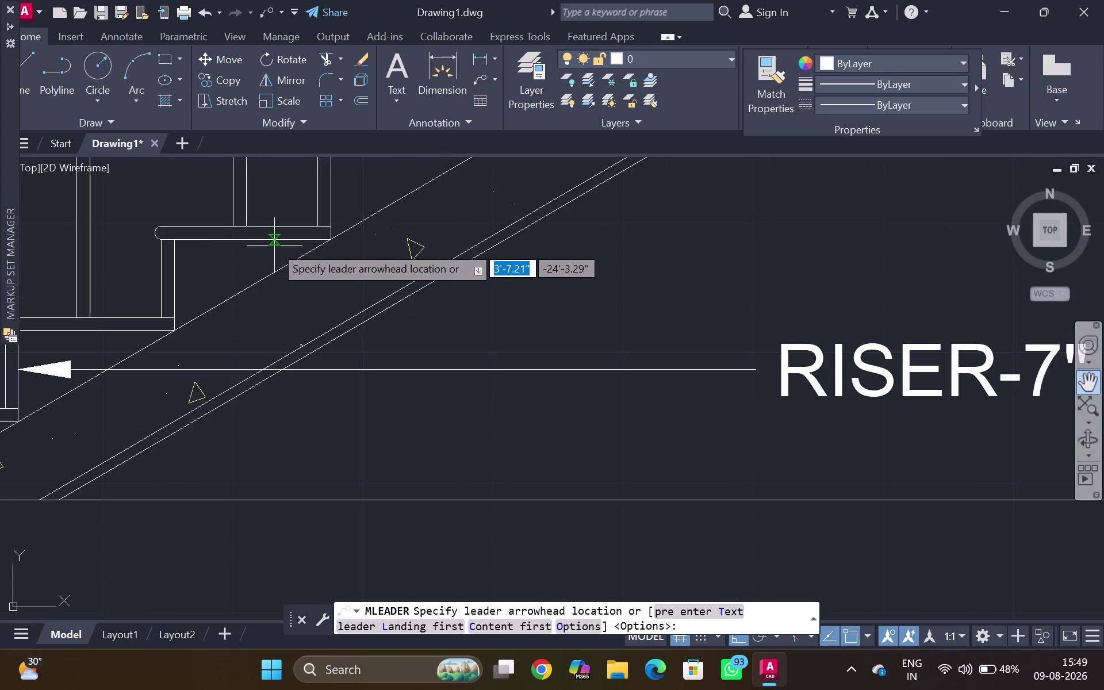
click(274, 241)
click(283, 312)
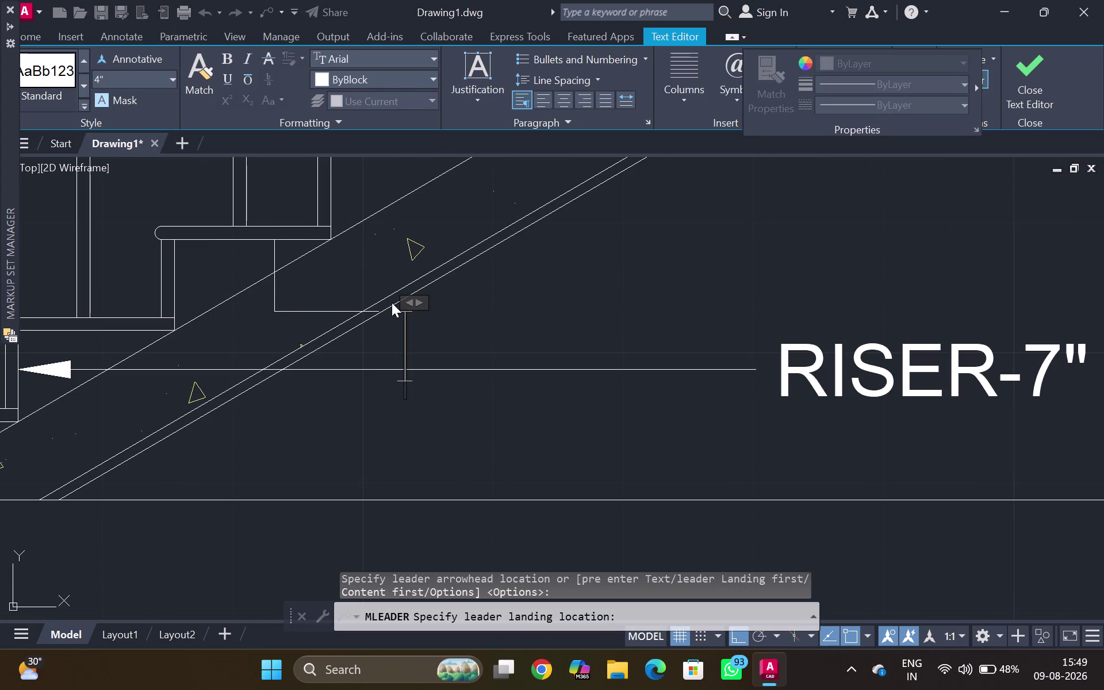
key(Escape)
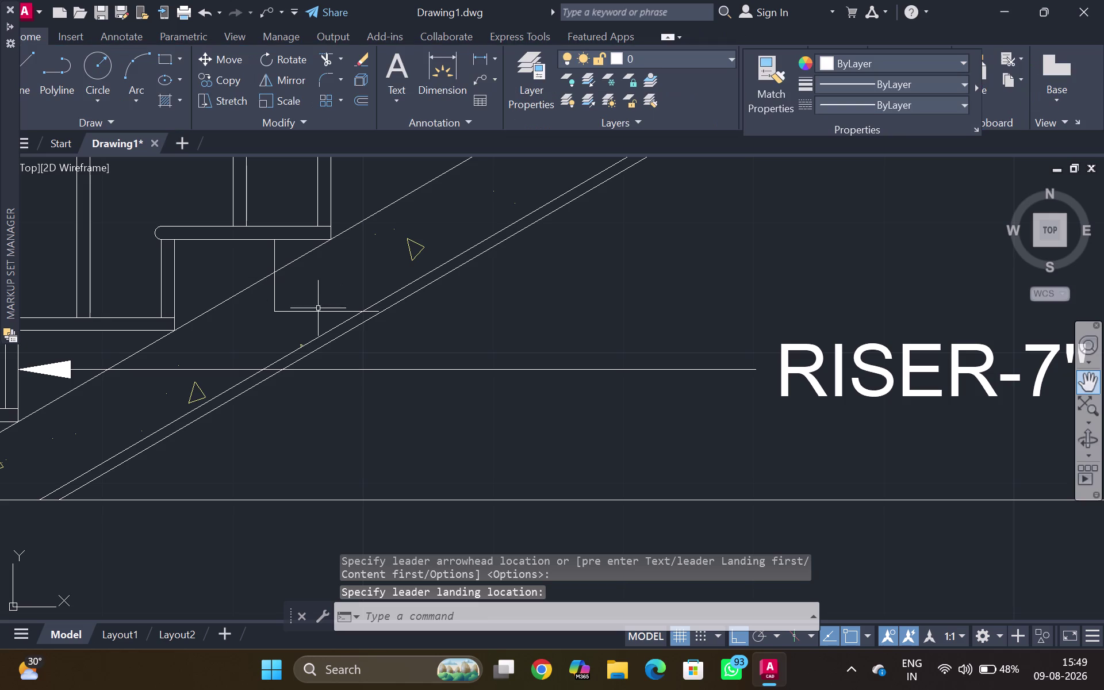
Stretch the empty leader's landing line further to the right.
click(318, 312)
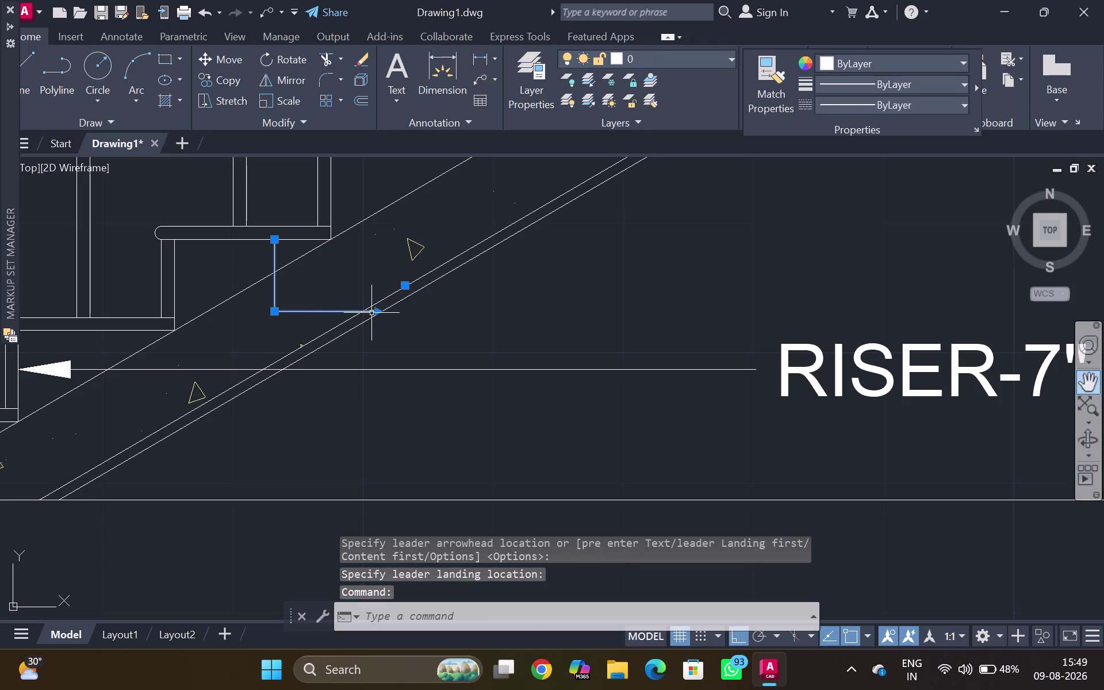
click(377, 310)
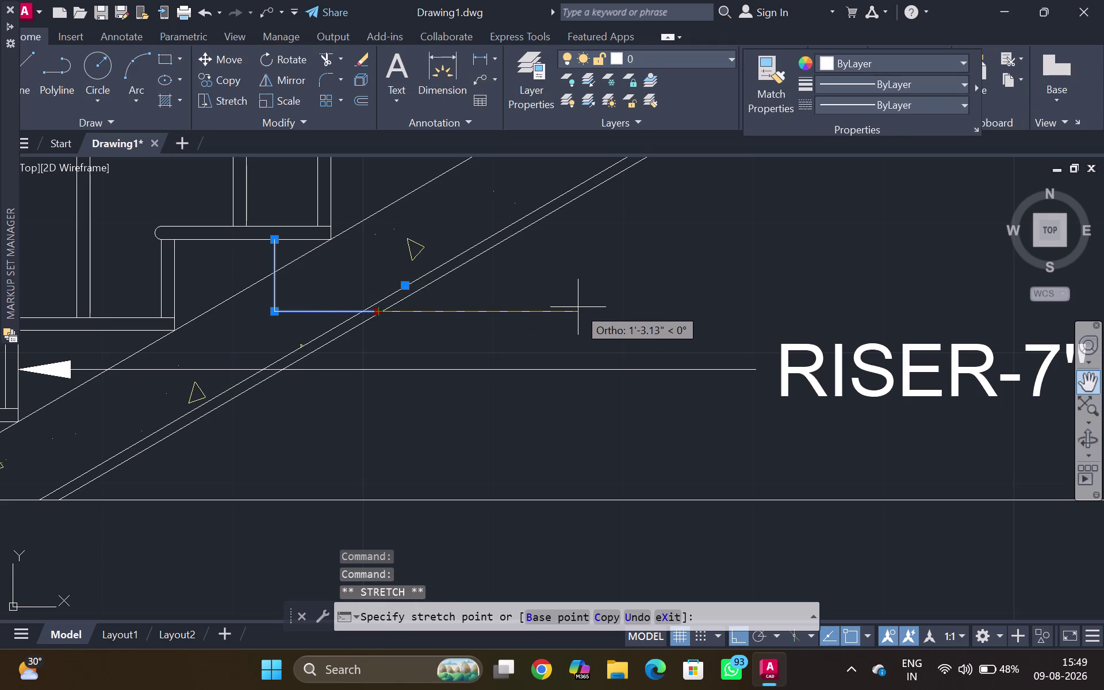
click(578, 307)
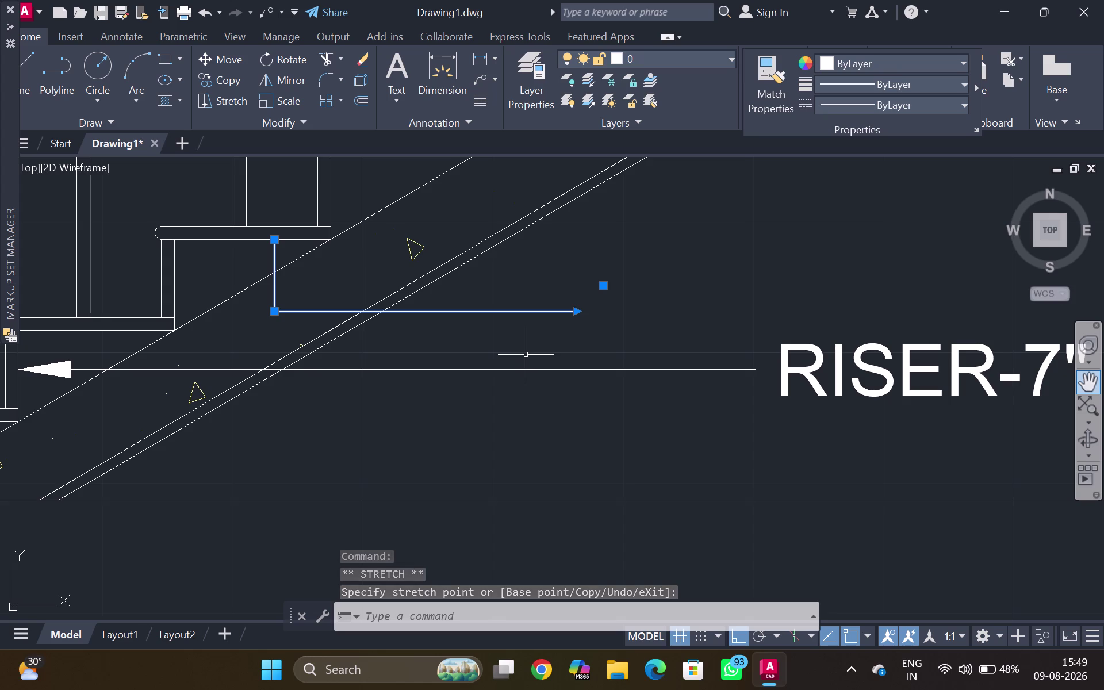
key(Escape)
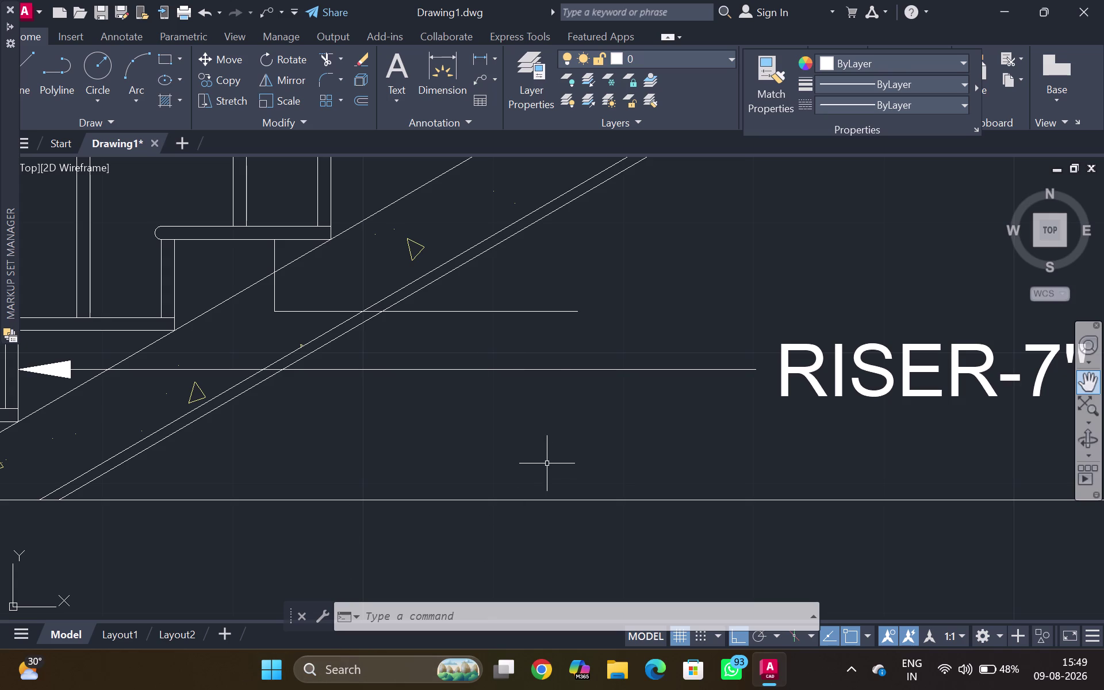
Select the empty leader and view its properties.
click(597, 312)
double_click(597, 313)
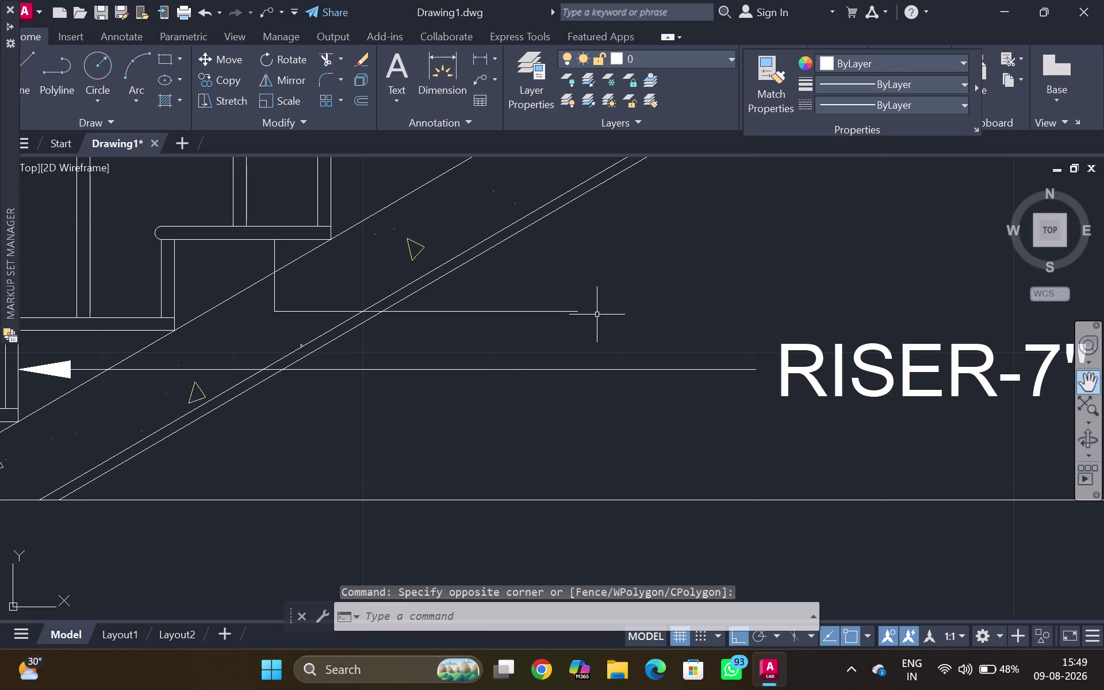
click(568, 310)
click(569, 311)
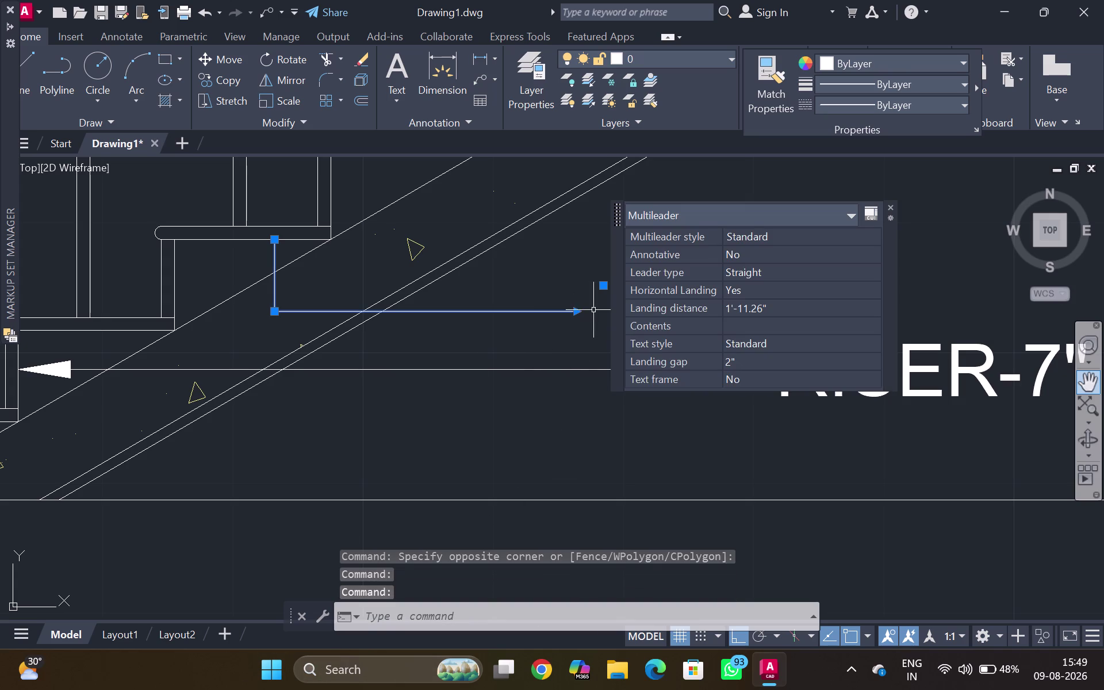
click(887, 200)
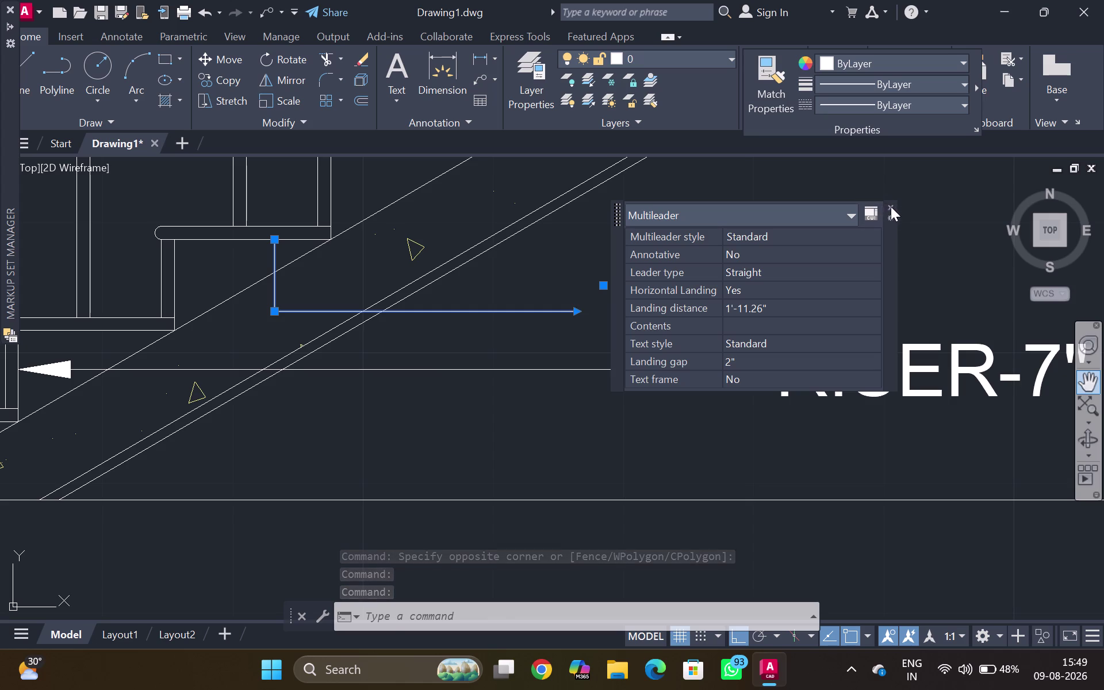
drag(892, 200, 892, 206)
click(888, 207)
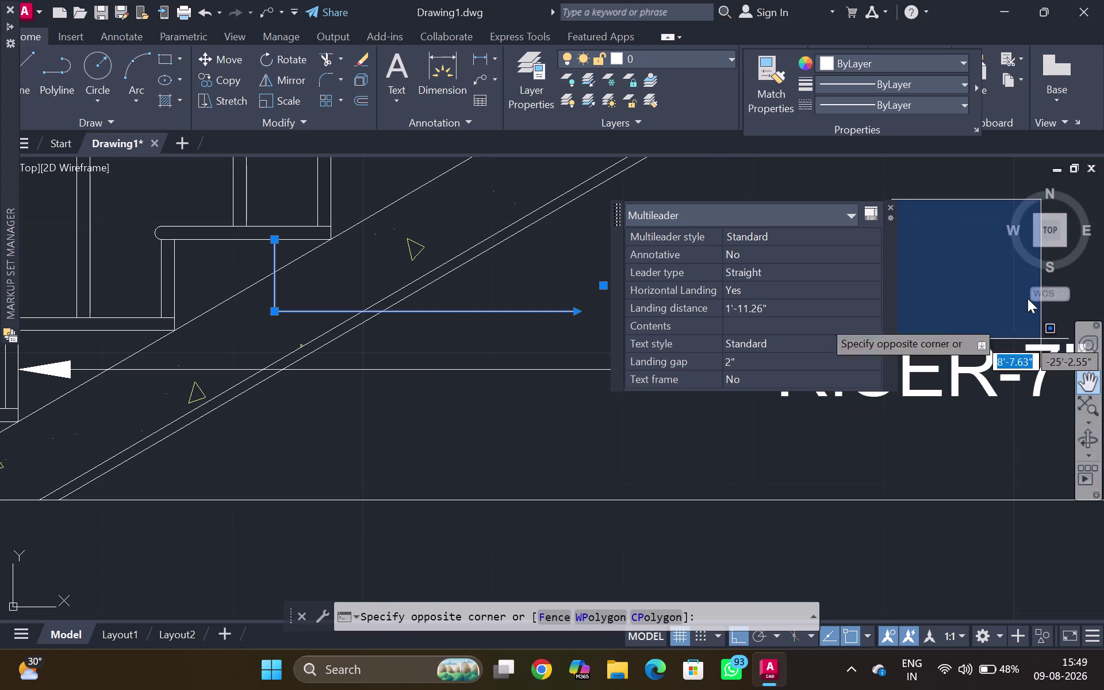
key(Escape)
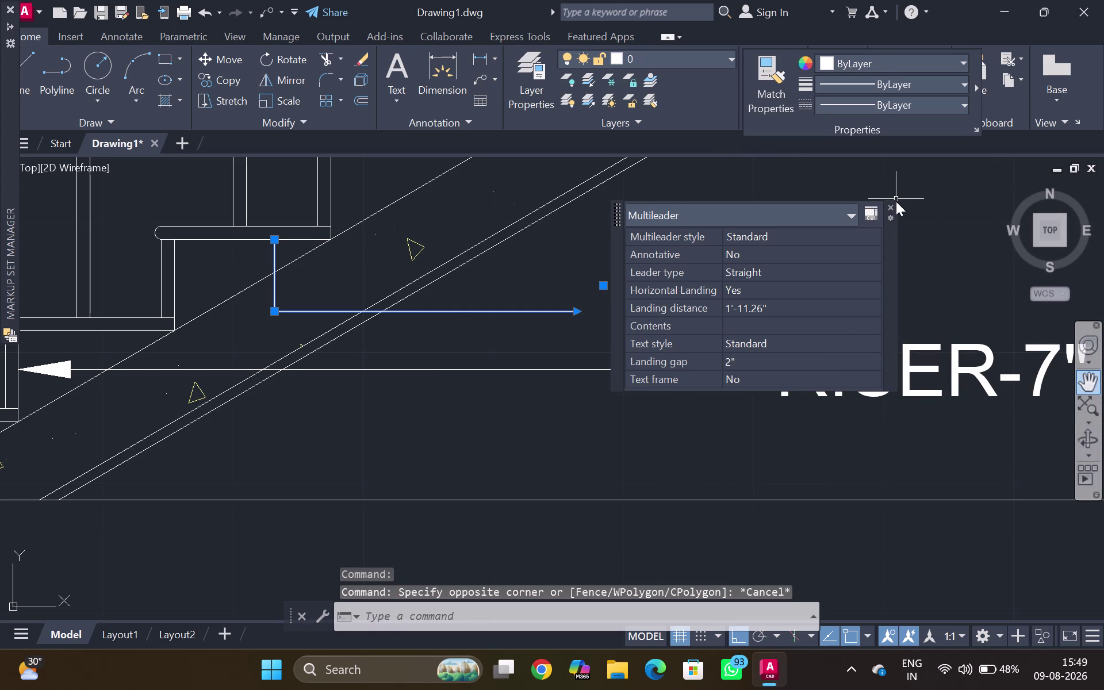
Clear the leader selection and start a multiline text command.
click(896, 205)
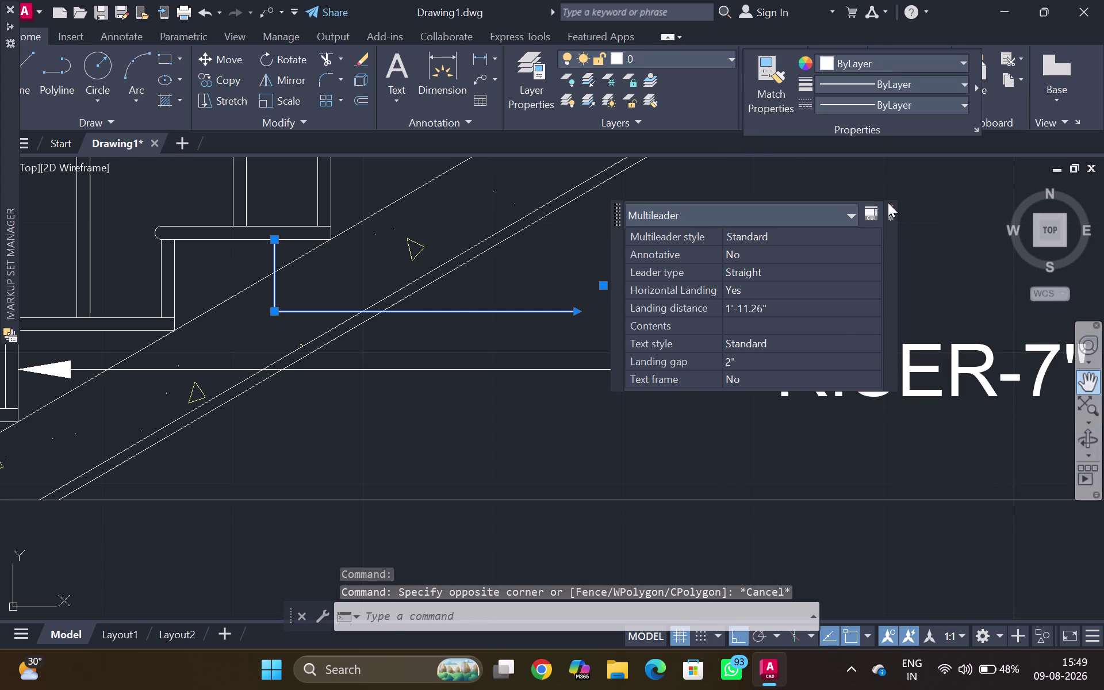
triple_click(890, 203)
click(891, 204)
key(Escape)
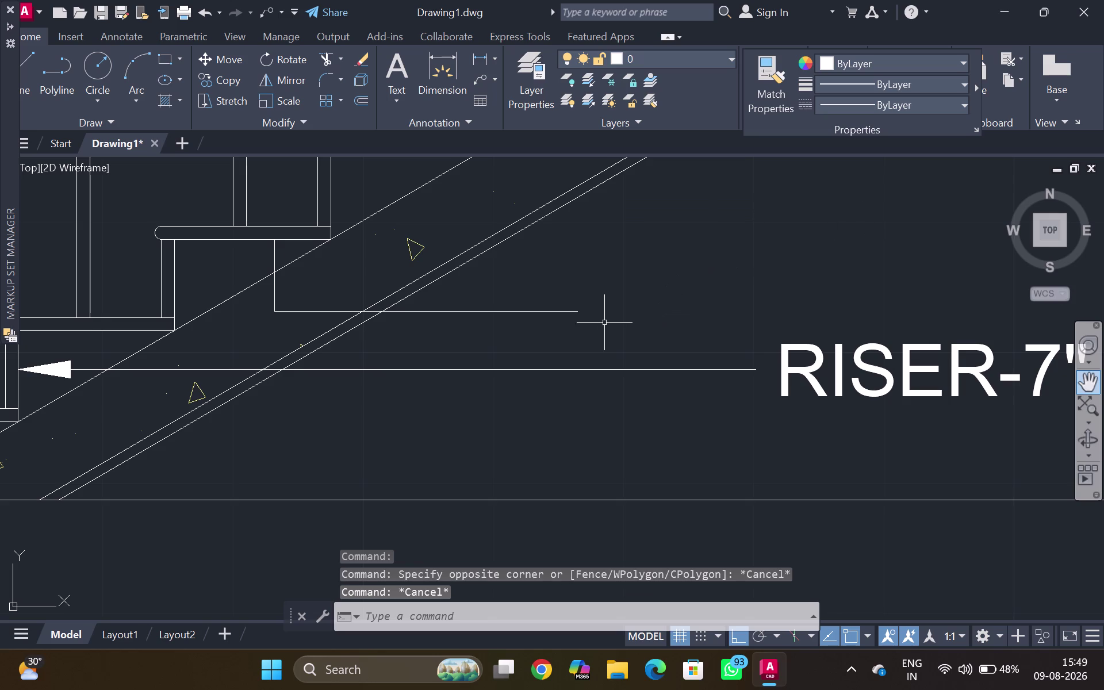
double_click(589, 316)
click(586, 305)
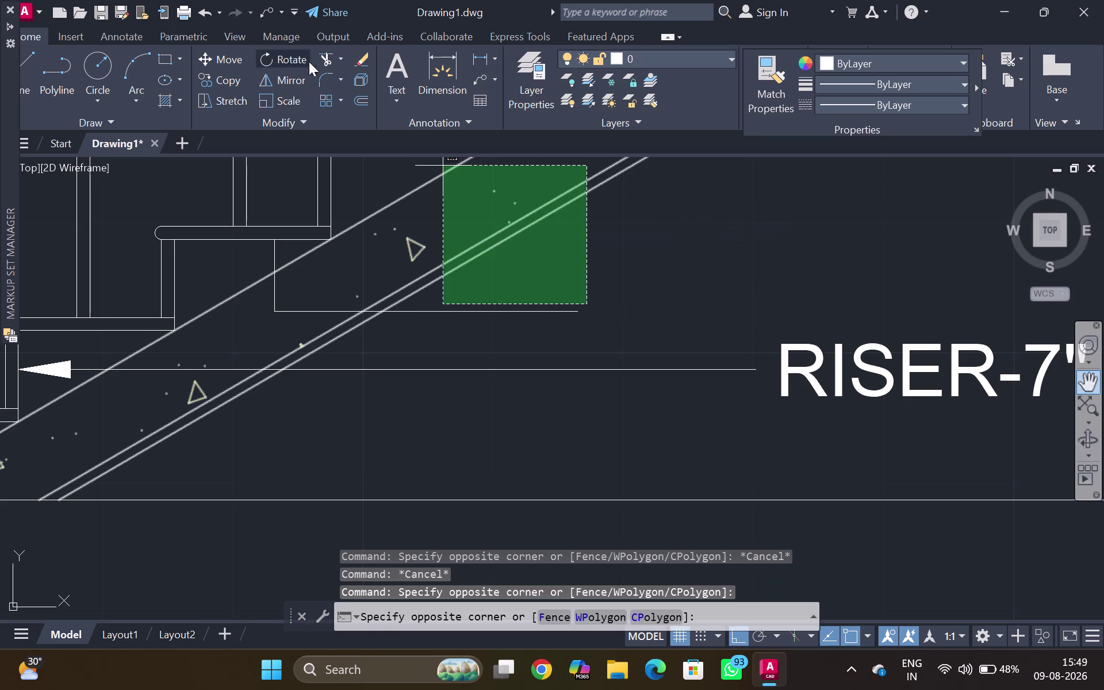
key(Escape)
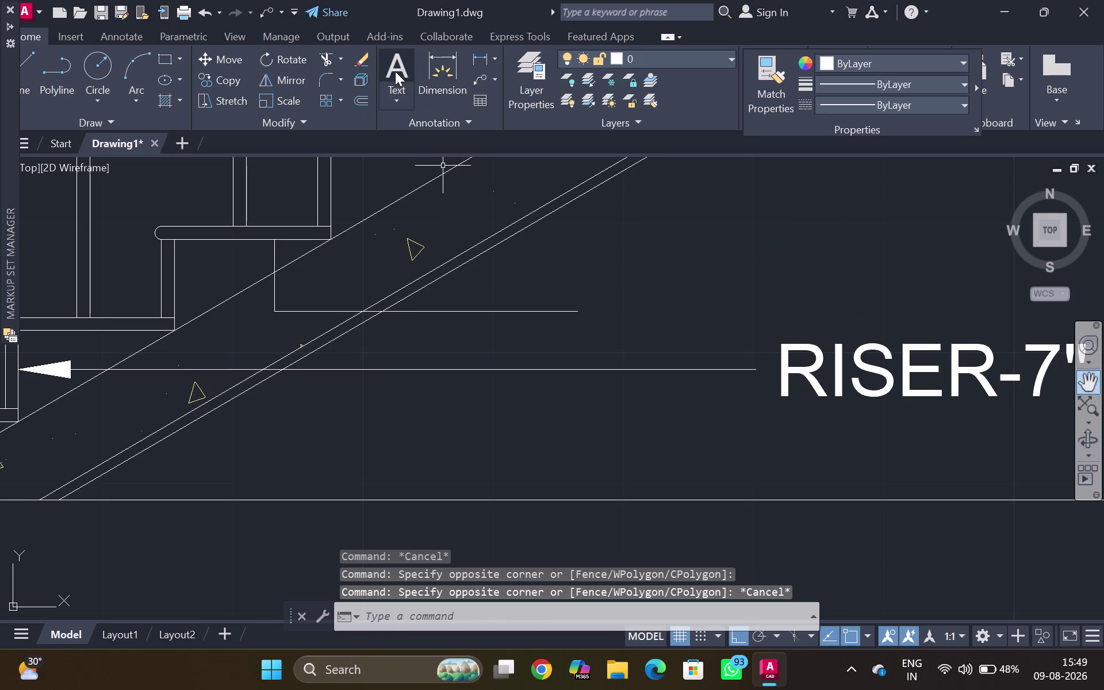
click(395, 71)
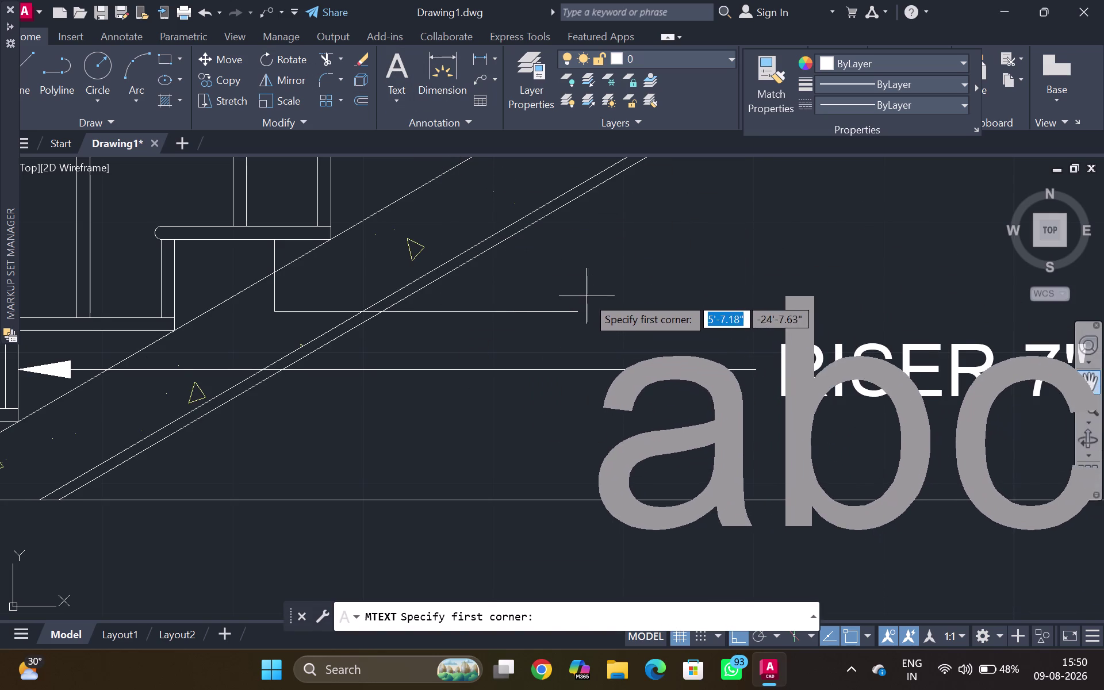
click(586, 296)
click(753, 335)
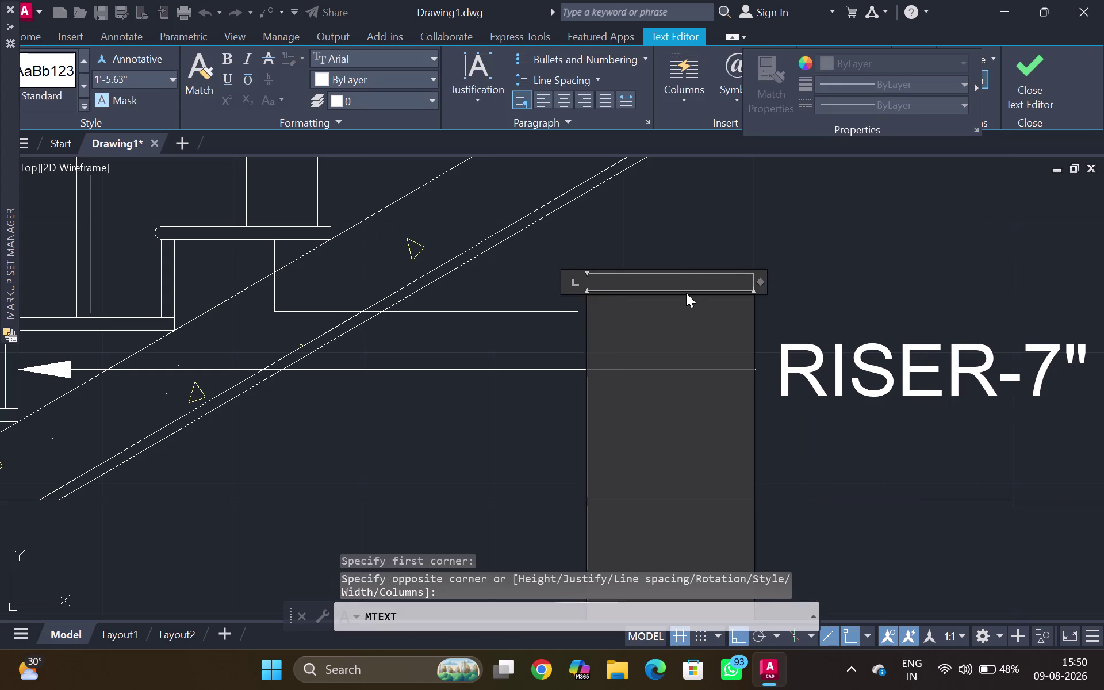
text(GFUKWE6T)
key(BackSpace)
key(BackSpace)
key(BackSpace)
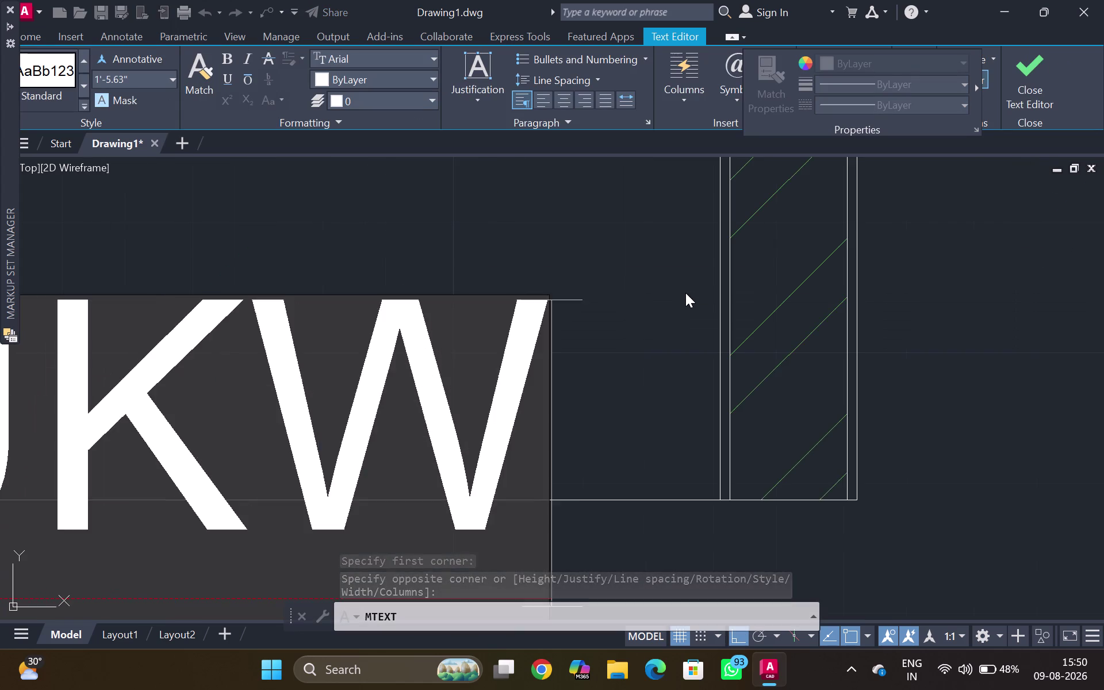
key(BackSpace)
key(BackSpace)
key(BackSpace)
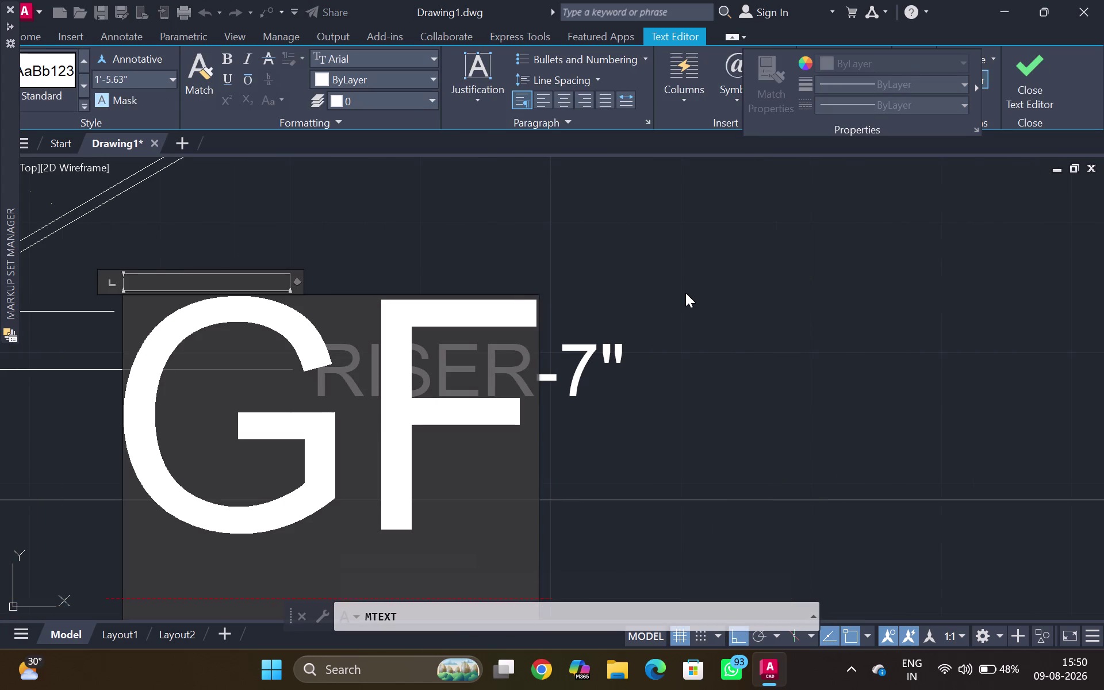
key(BackSpace)
key(BackSpace)
key(BackSpace)
key(BackSpace)
key(Escape)
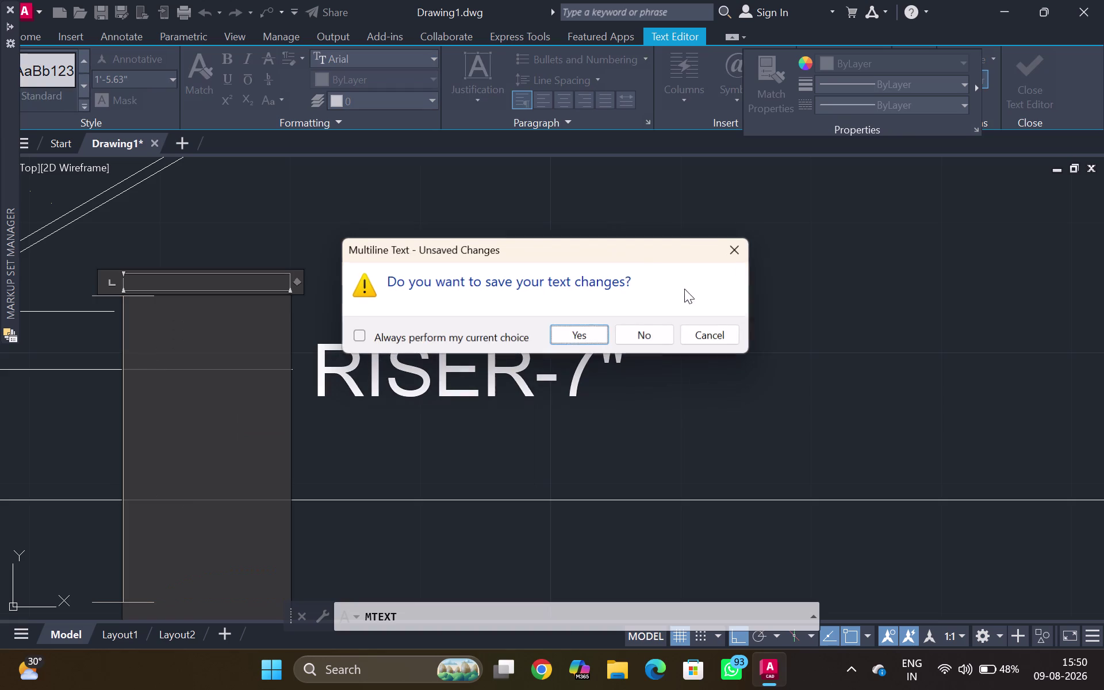
click(636, 335)
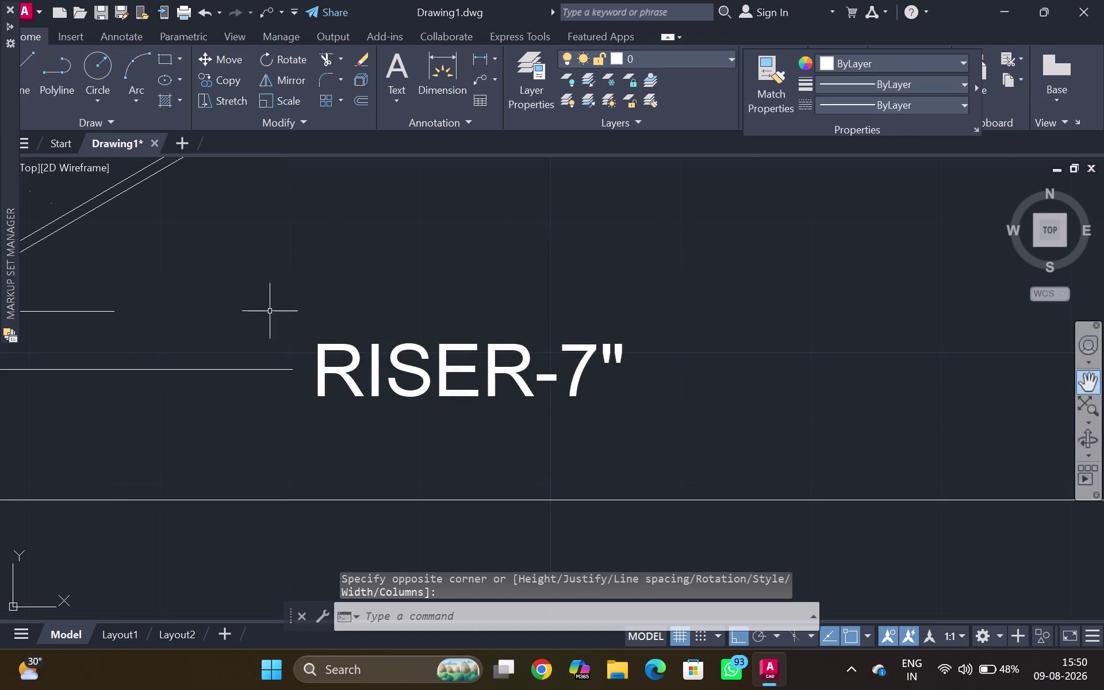
scroll(down, 3)
middle_drag(188, 309, 287, 275)
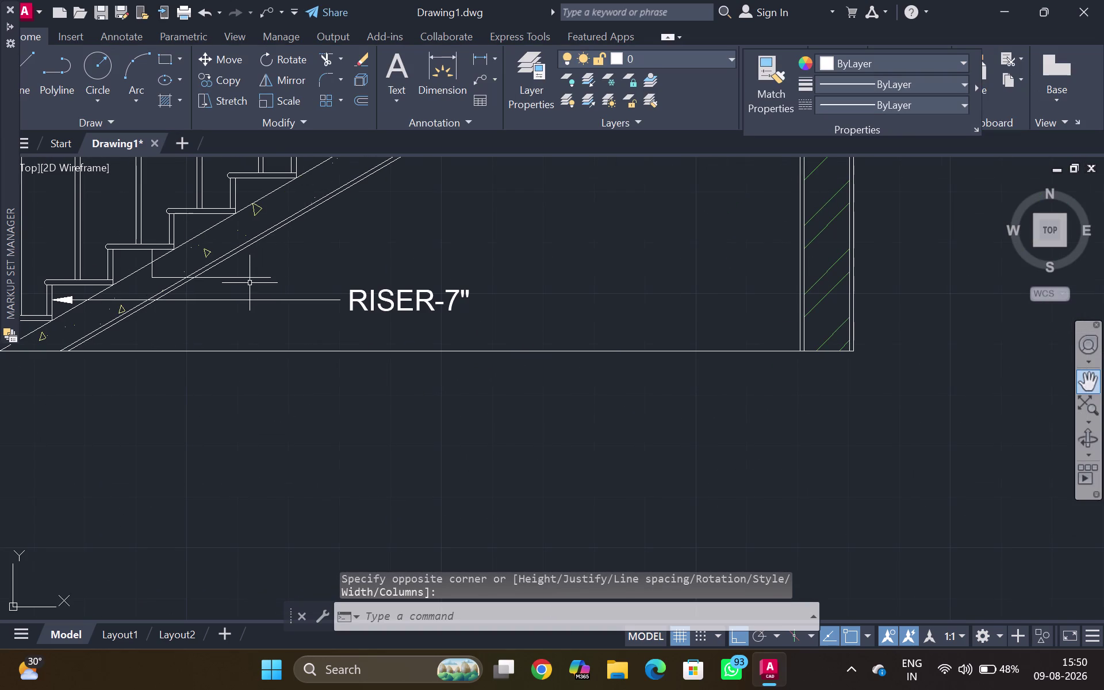
click(251, 277)
key(Delete)
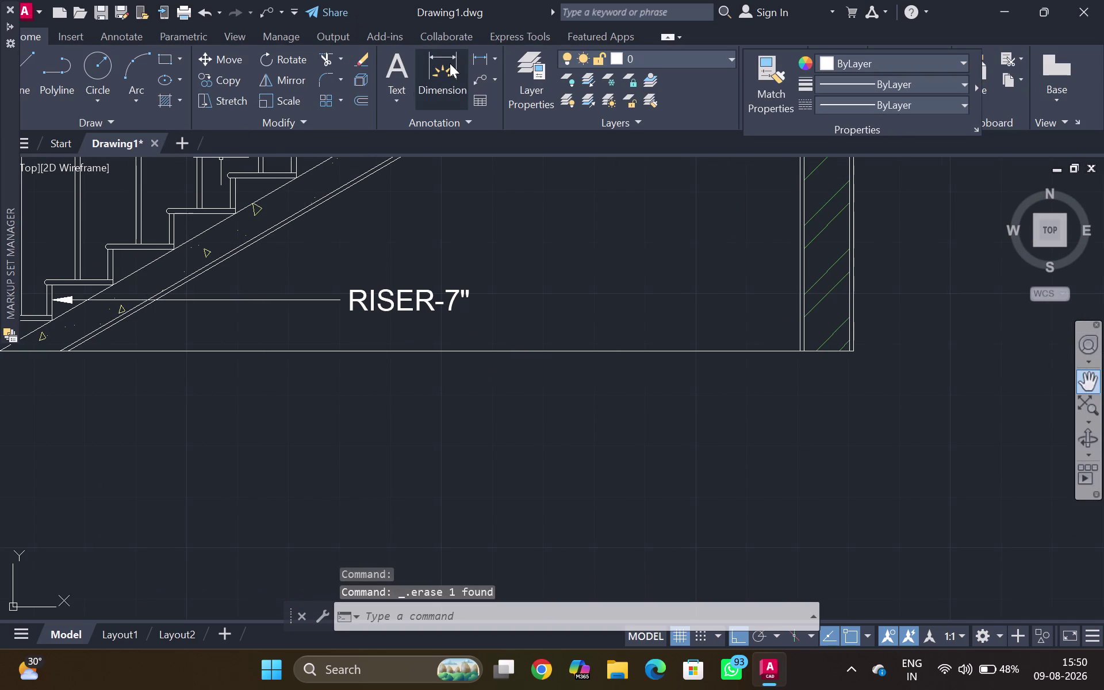
Add a TREAD-1" multileader on an upper tread, then zoom to extents.
click(480, 83)
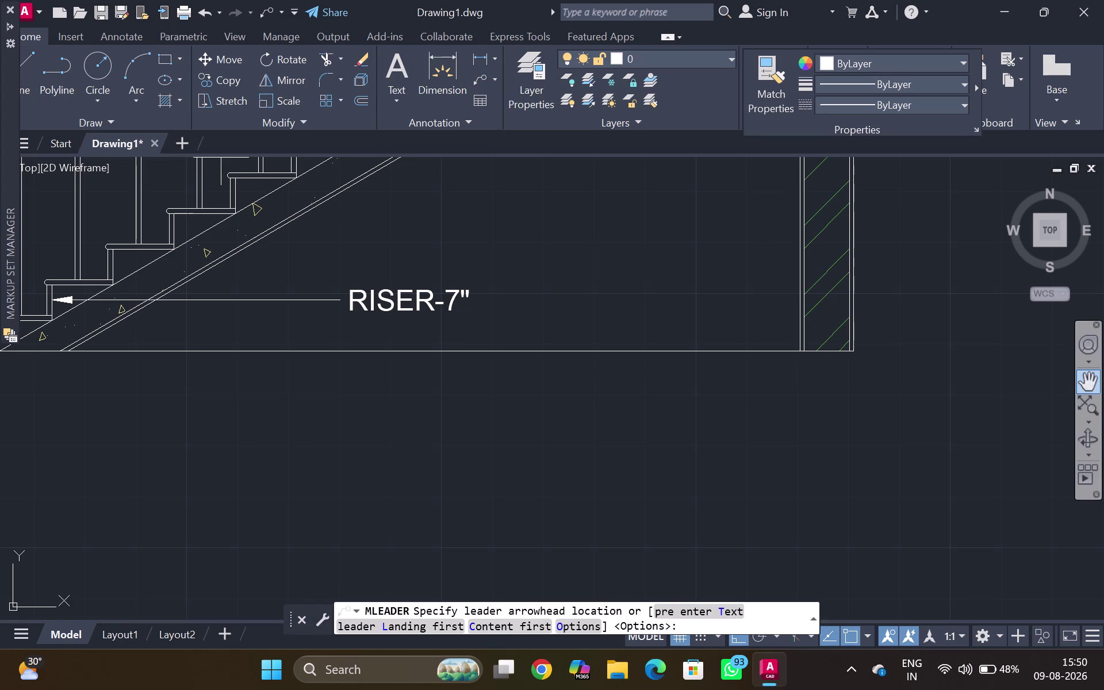
click(154, 250)
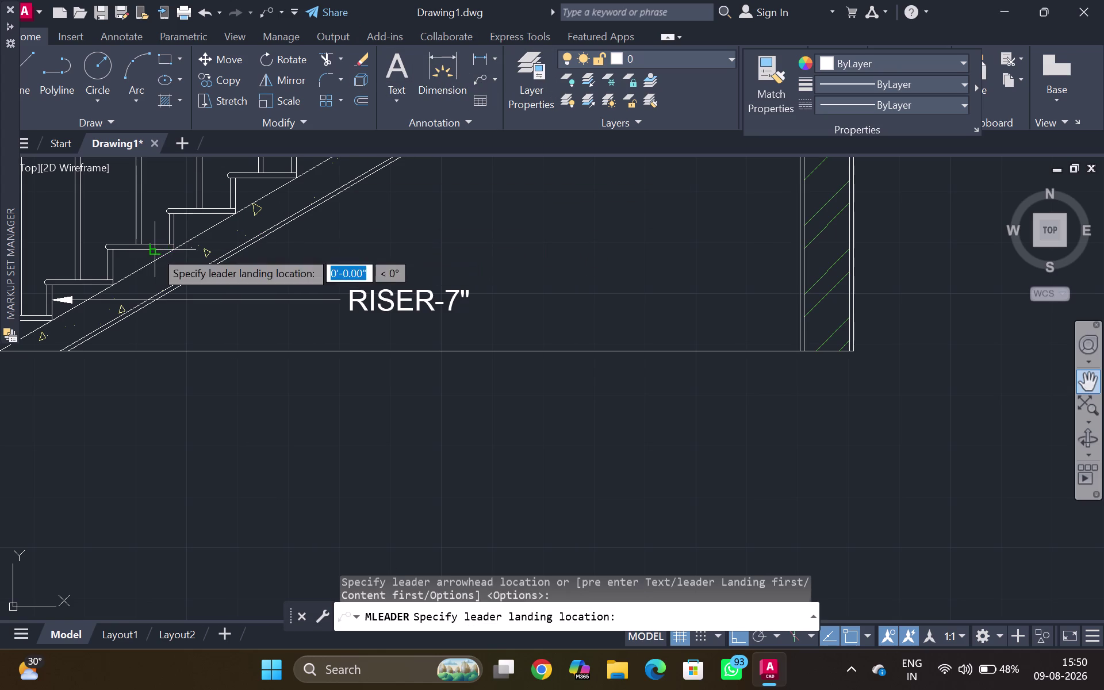
click(417, 250)
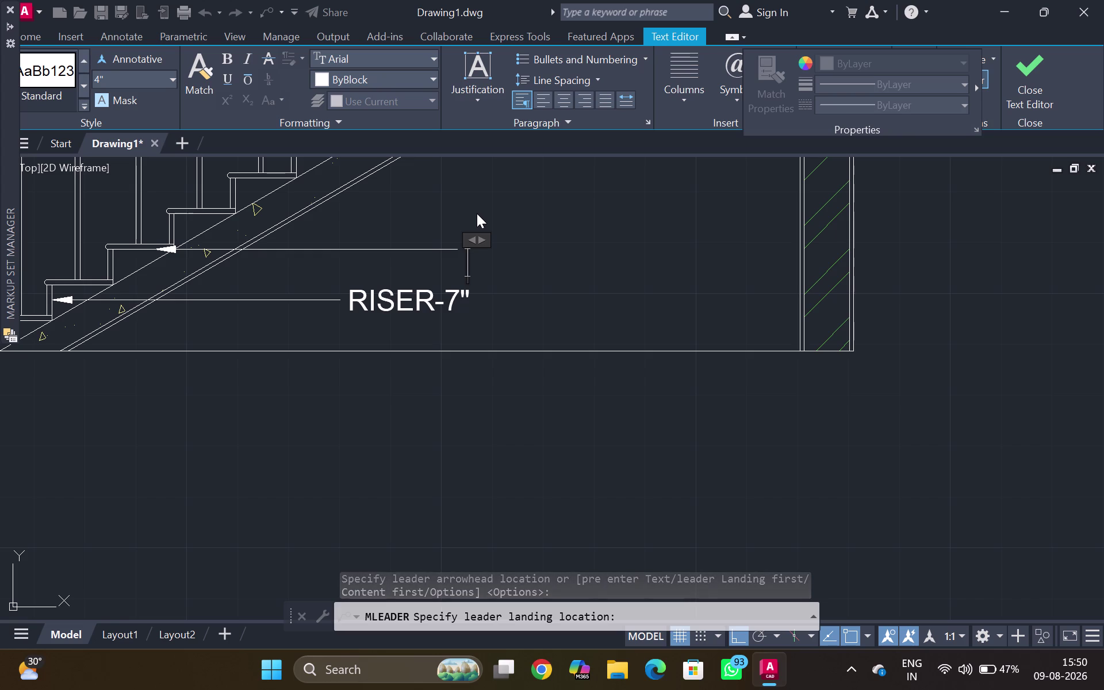
text(TRE)
text(AD)
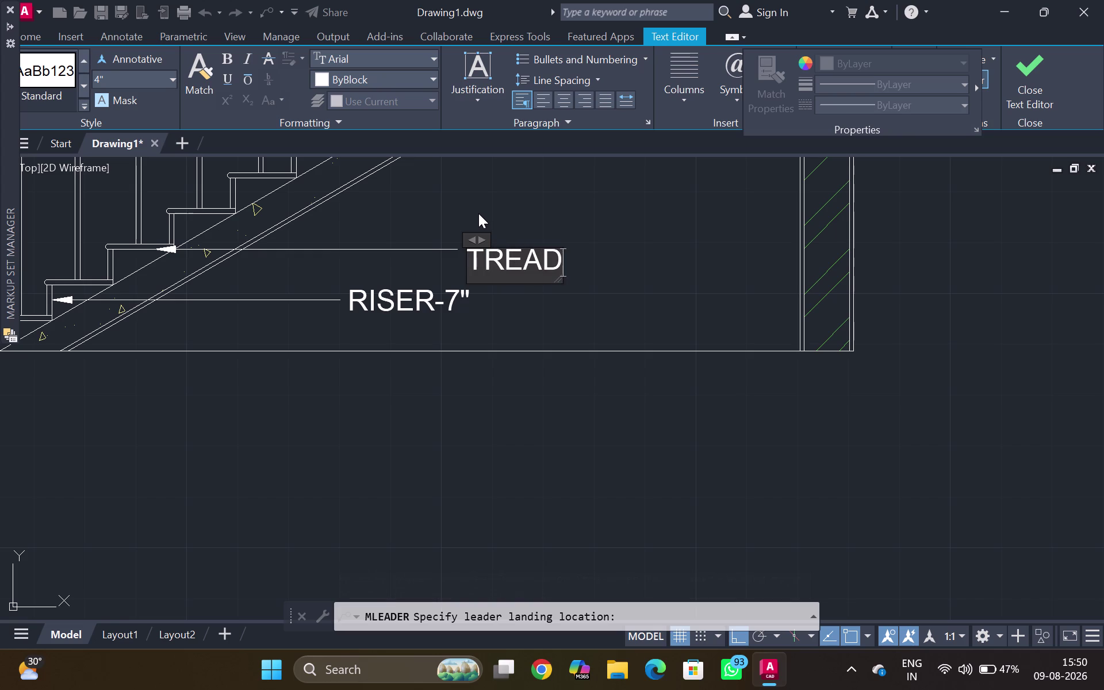
key(minus)
text(1")
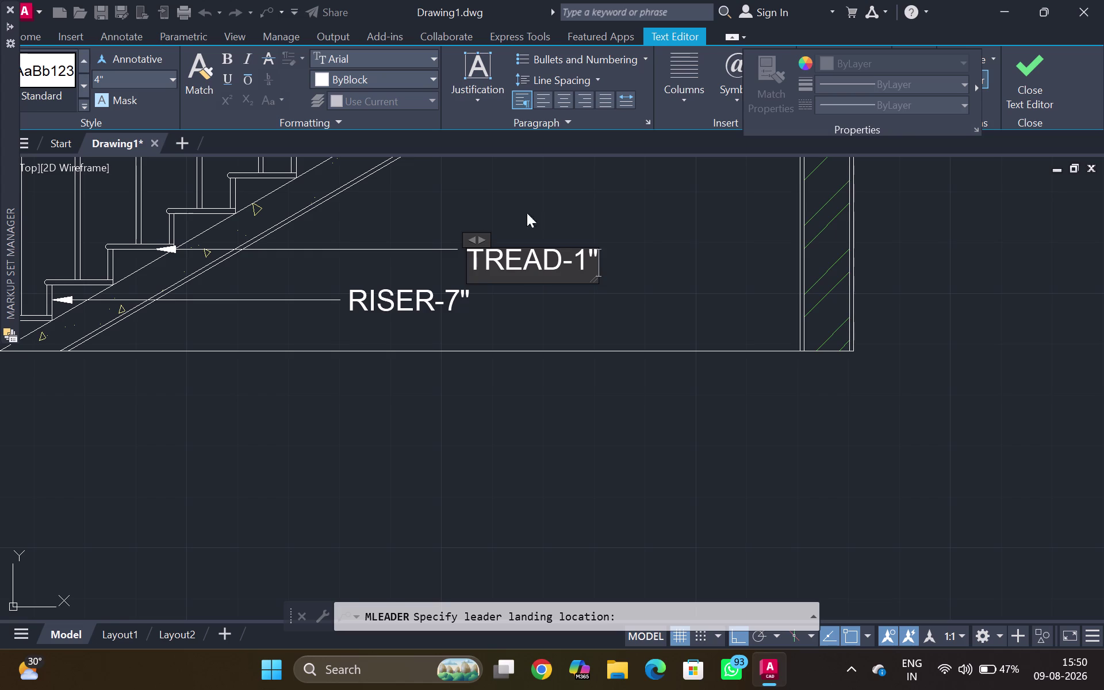
click(655, 244)
middle_click(518, 215)
middle_drag(519, 215, 505, 270)
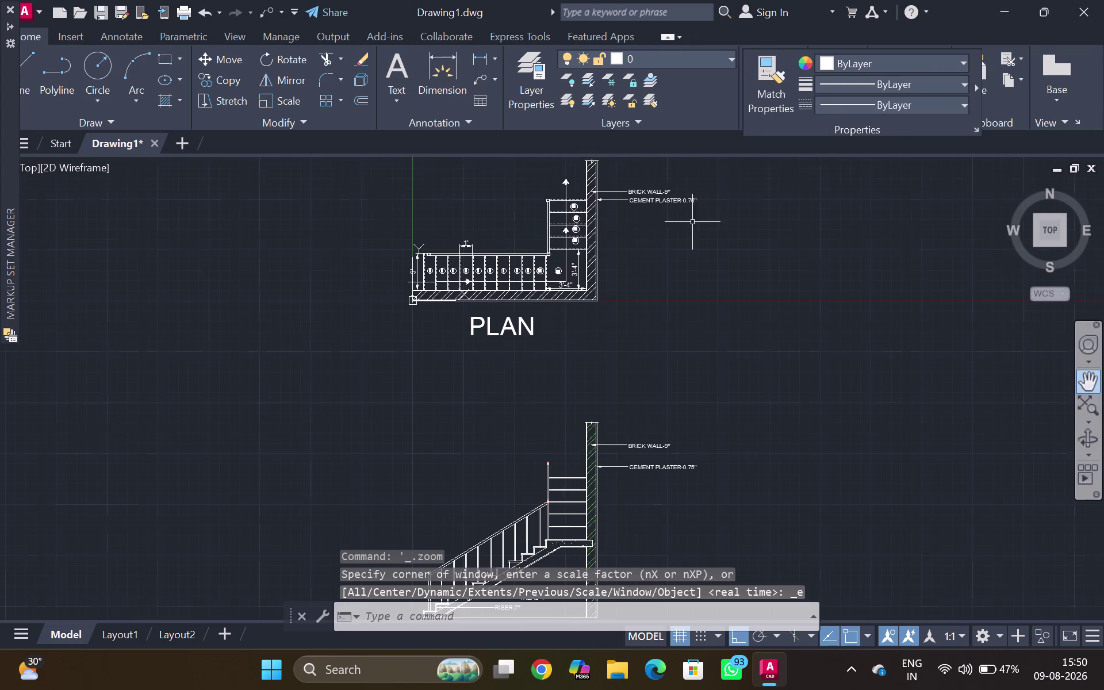
middle_drag(536, 398, 580, 261)
scroll(up, 3)
middle_drag(599, 400, 556, 211)
scroll(up, 3)
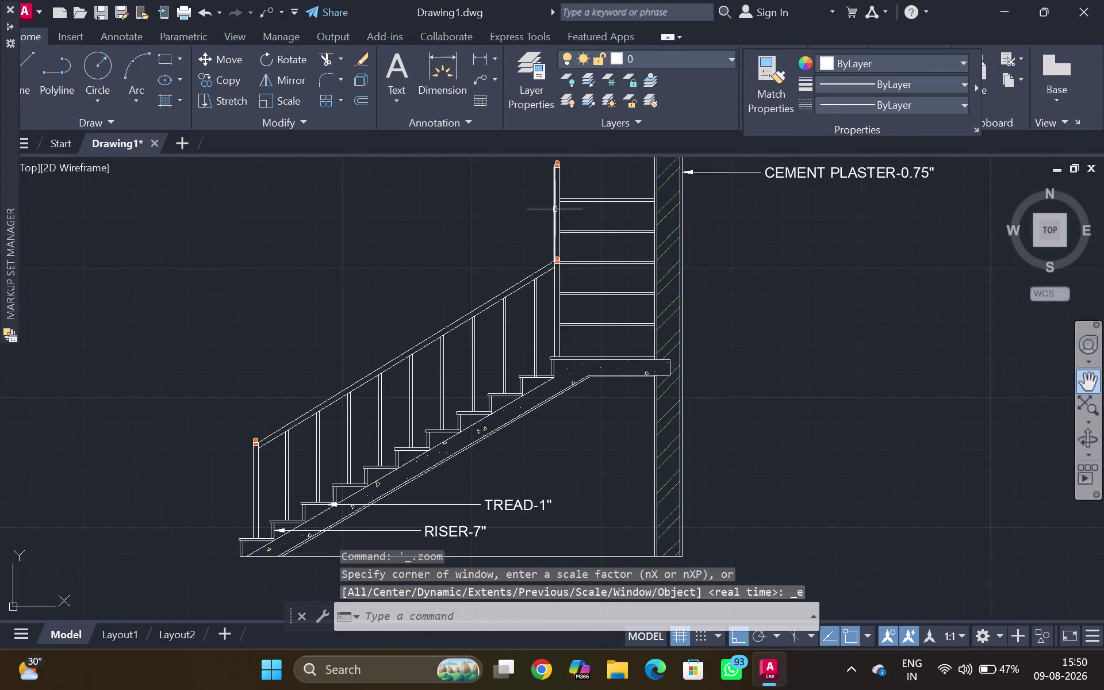
middle_drag(520, 480, 504, 357)
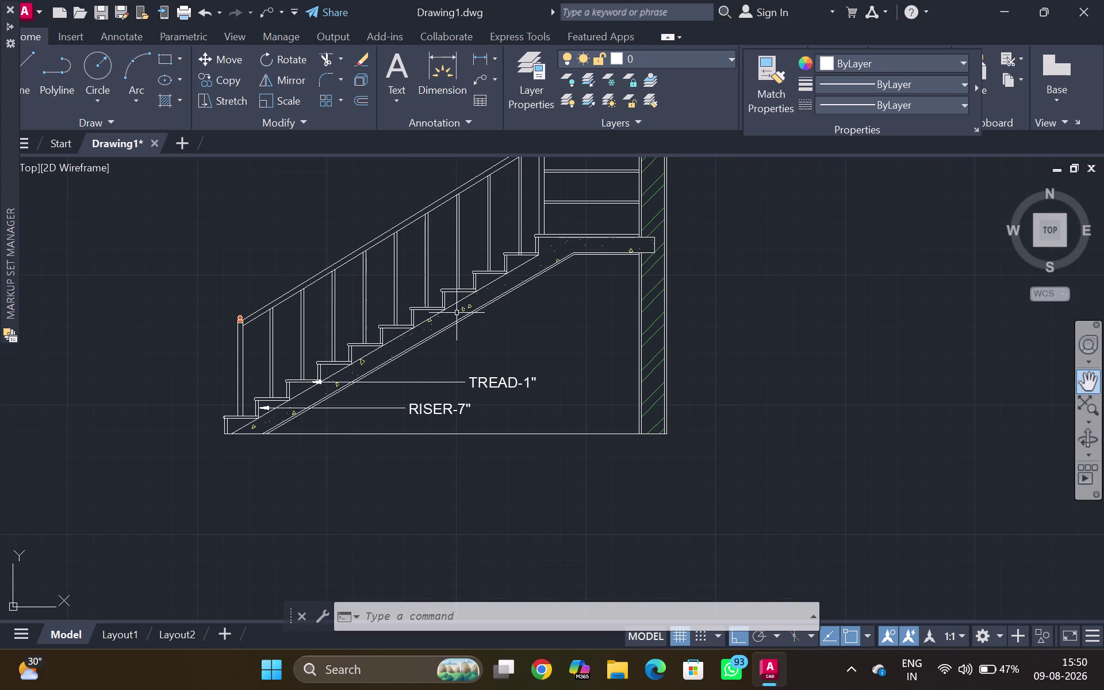
click(481, 85)
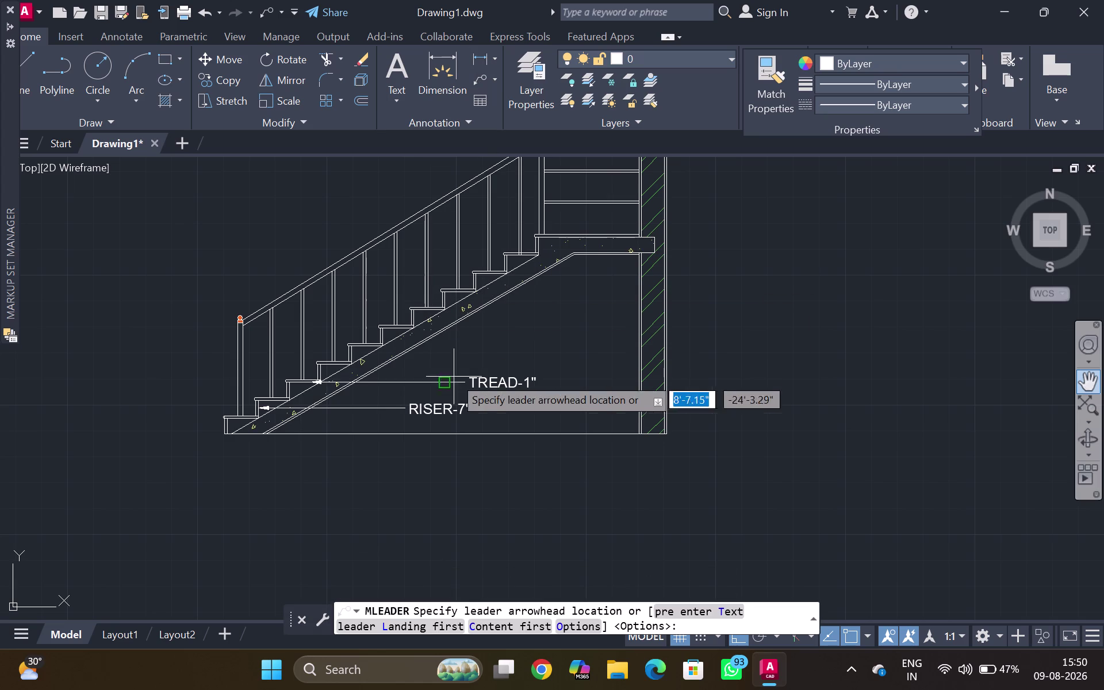
scroll(up, 3)
scroll(up, 3)
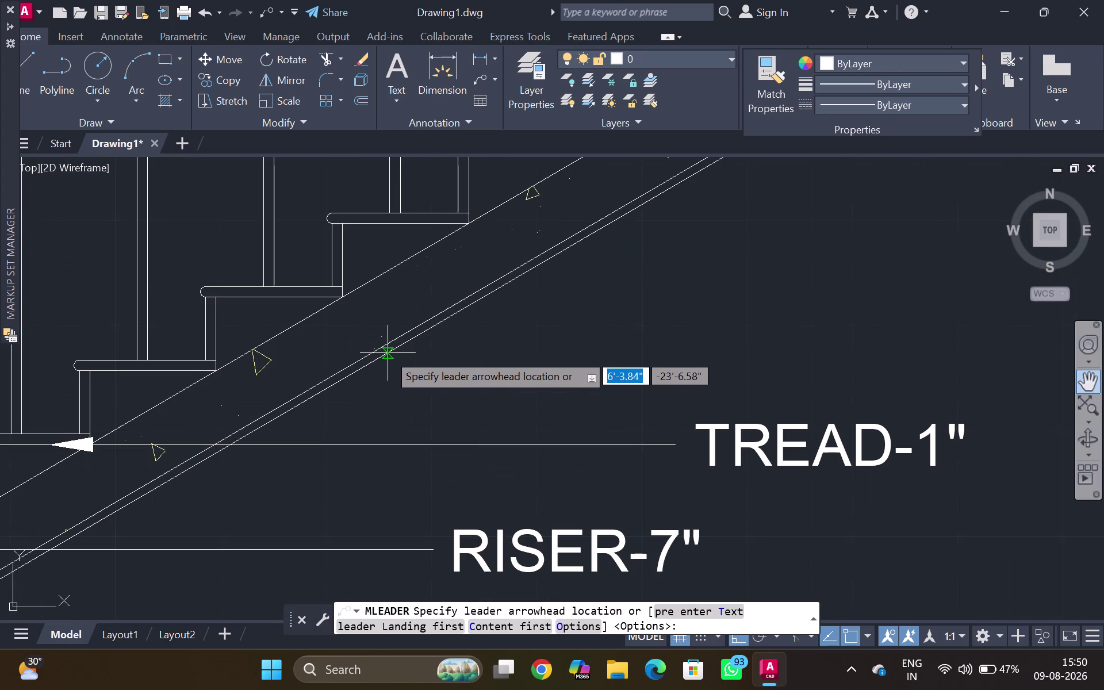
click(387, 352)
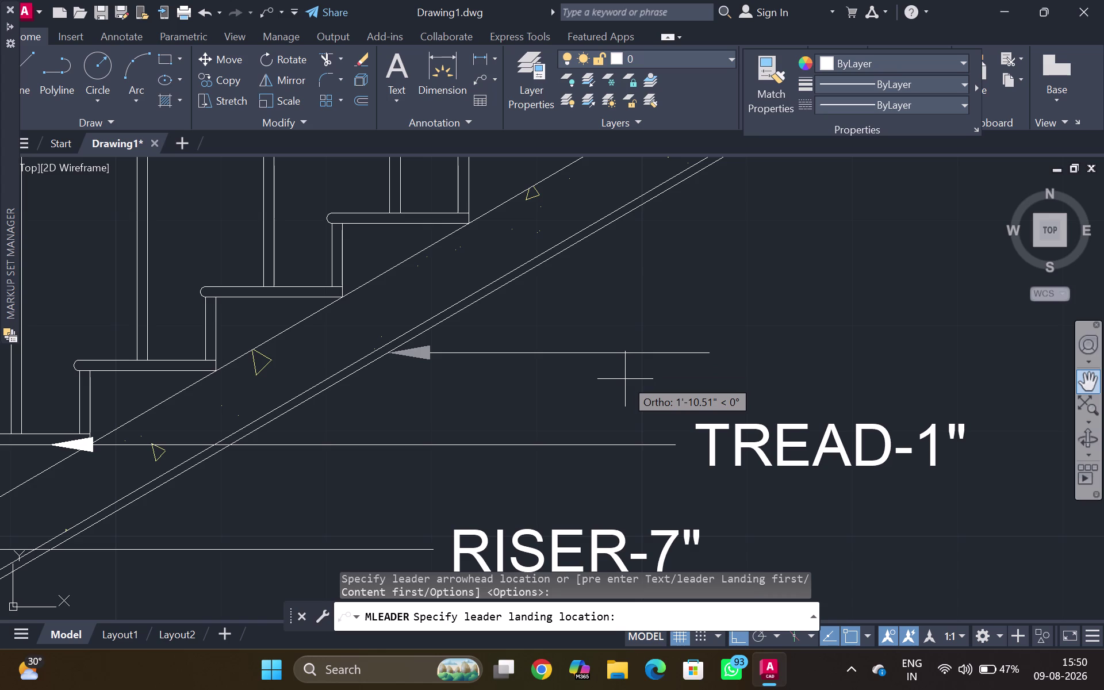
key(Escape)
scroll(down, 3)
middle_drag(664, 323, 553, 419)
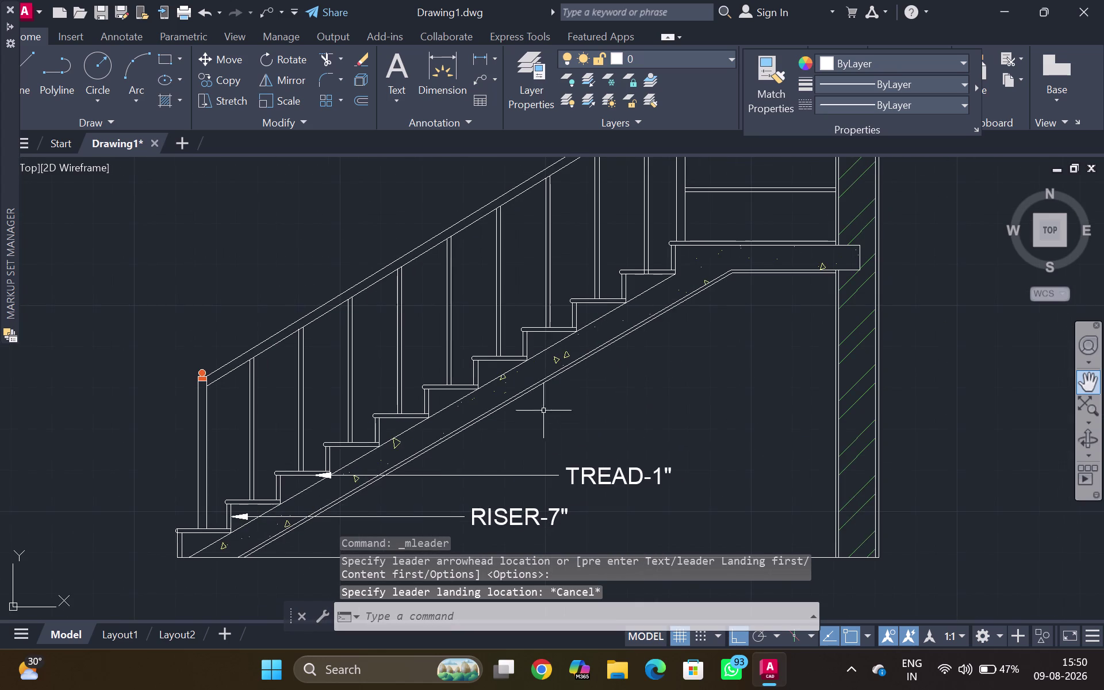
middle_drag(891, 324, 549, 529)
scroll(down, 3)
middle_click(621, 387)
middle_drag(621, 387, 621, 389)
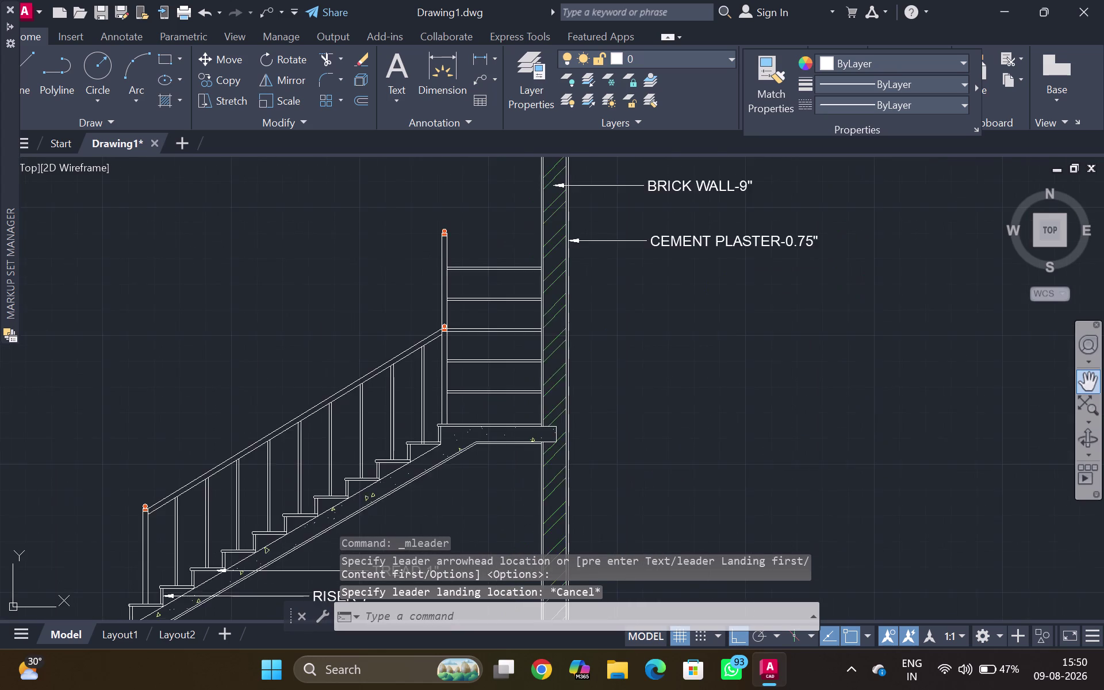
middle_drag(620, 389, 618, 434)
middle_drag(623, 448, 619, 388)
scroll(up, 3)
scroll(up, 3)
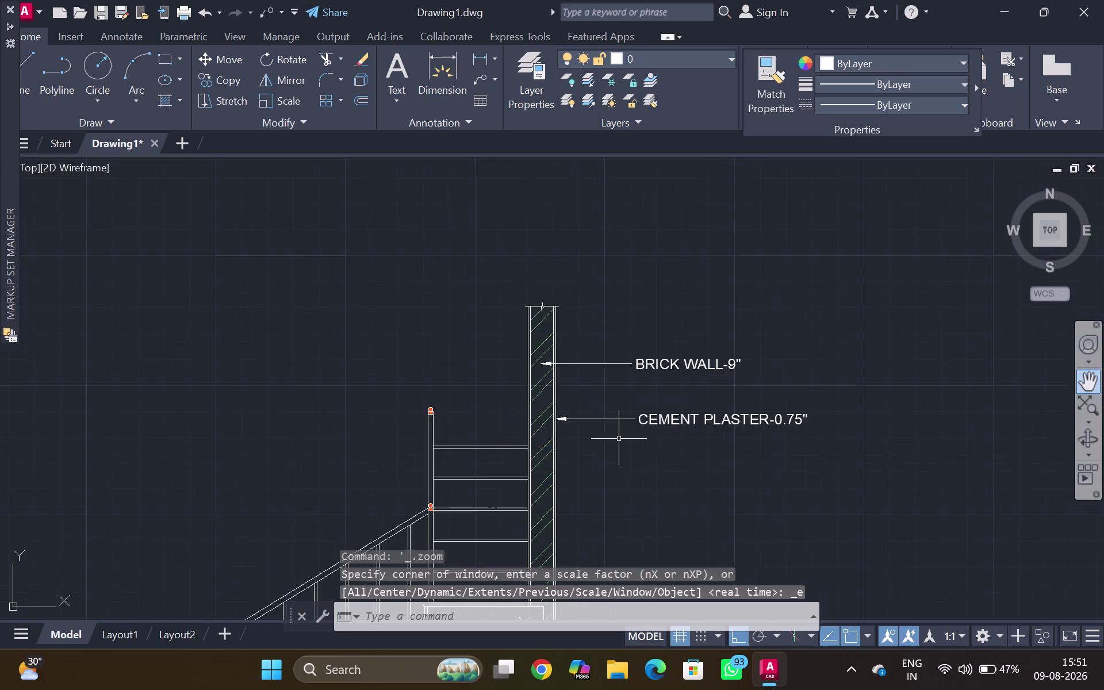
scroll(up, 3)
click(605, 412)
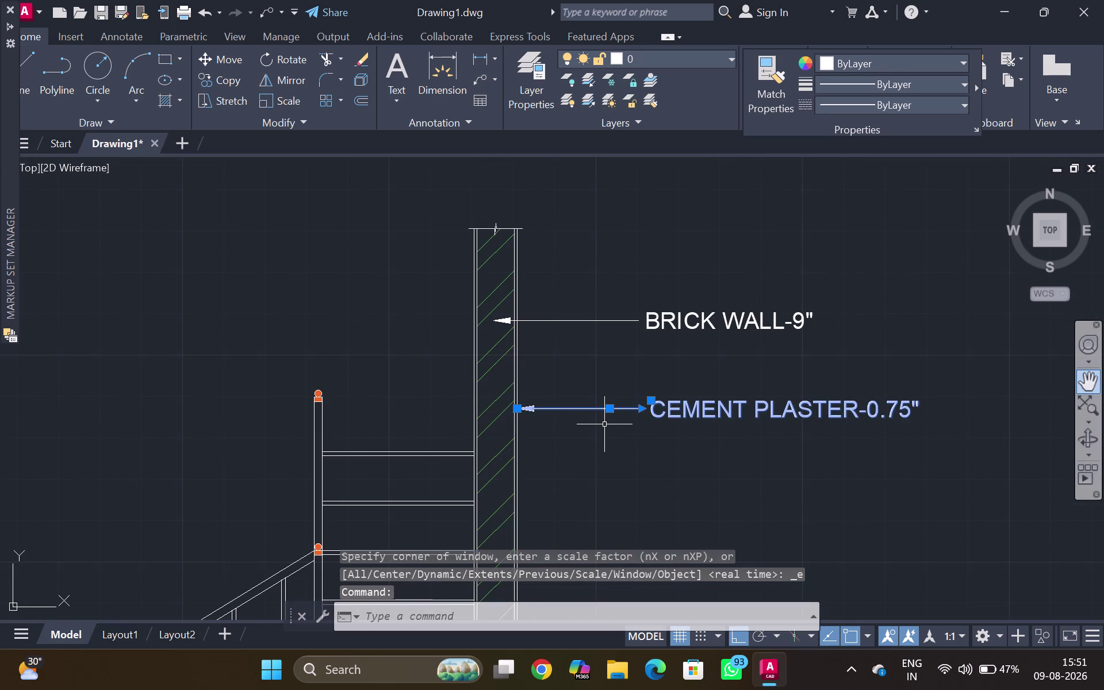
Start copying a label, pan toward the lower treads, then cancel it.
key(c)
key(o)
key(Return)
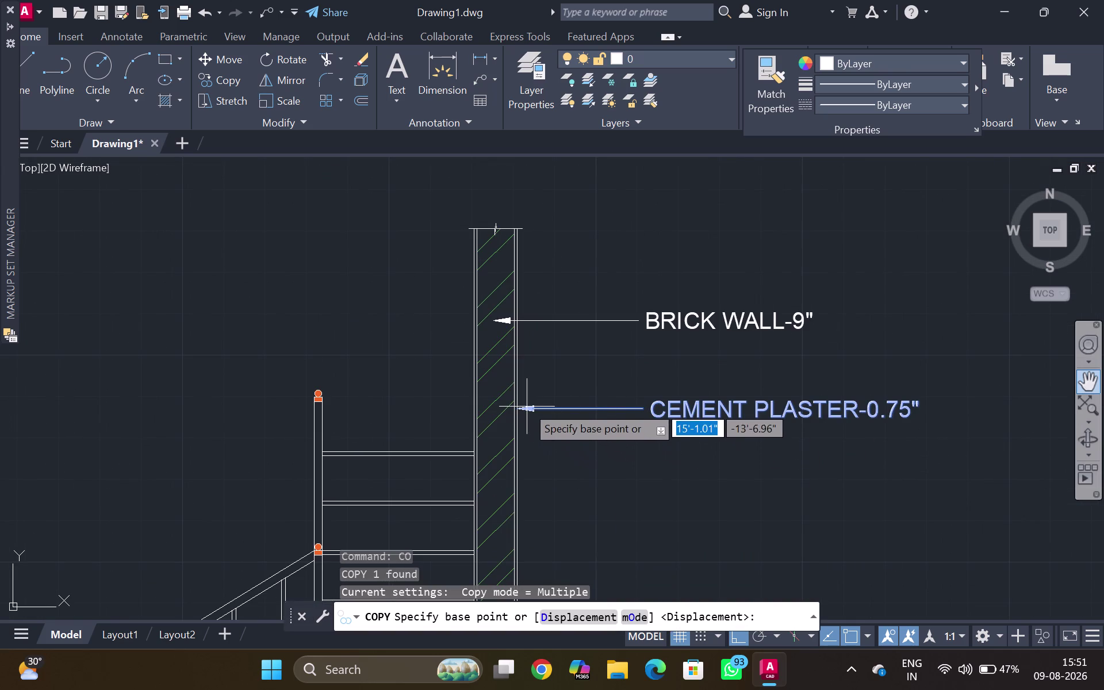
drag(515, 412, 517, 427)
middle_drag(456, 537, 541, 417)
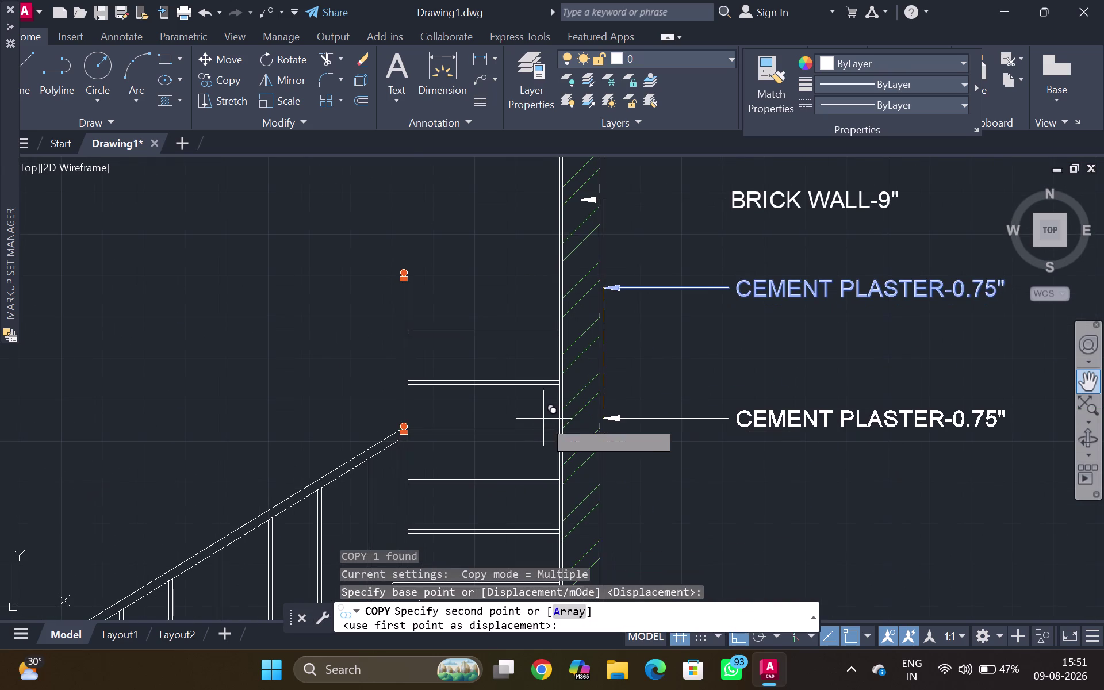
key(ctrl+F8)
scroll(down, 3)
middle_drag(476, 514, 538, 400)
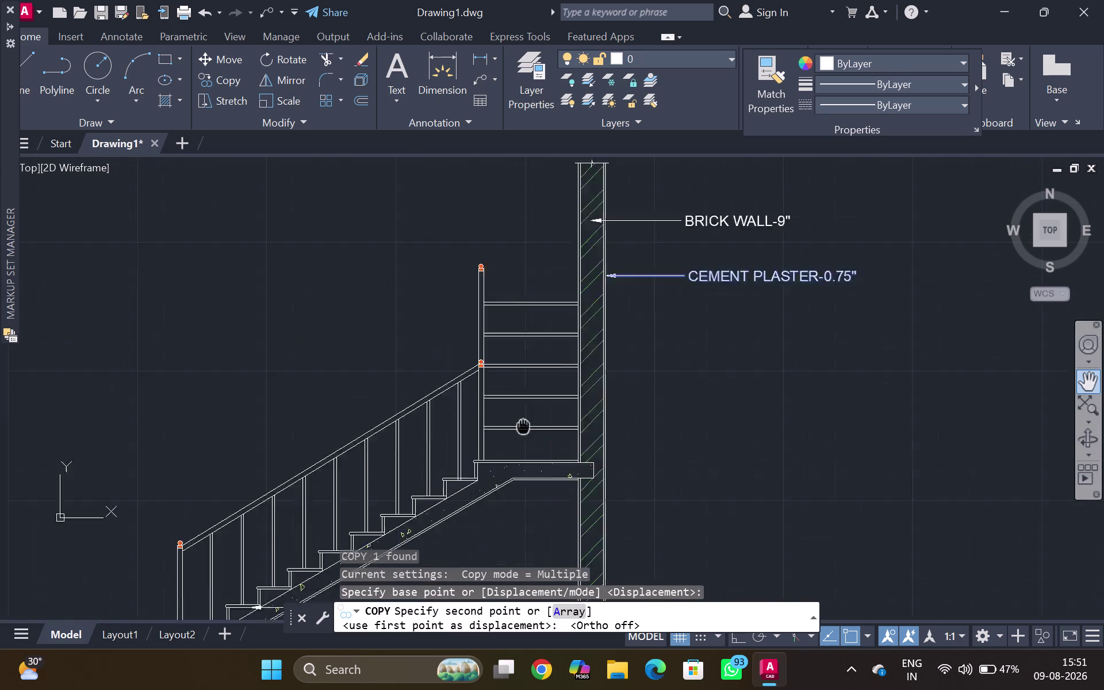
middle_drag(537, 400, 596, 309)
scroll(up, 3)
scroll(up, 3)
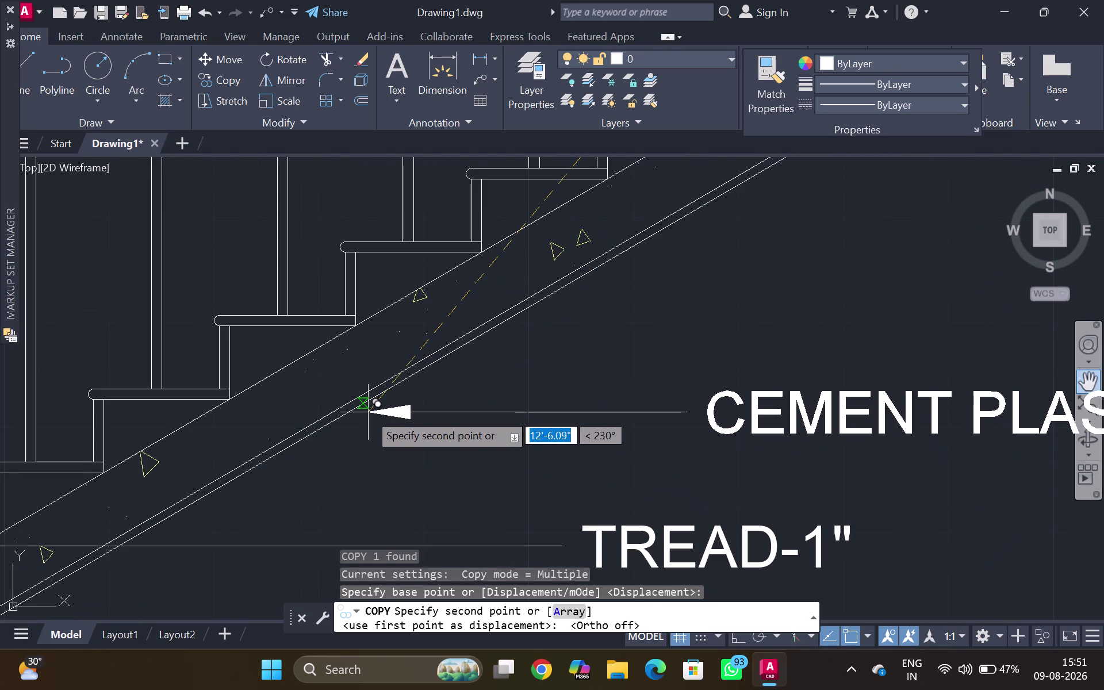
click(368, 411)
key(Escape)
scroll(down, 3)
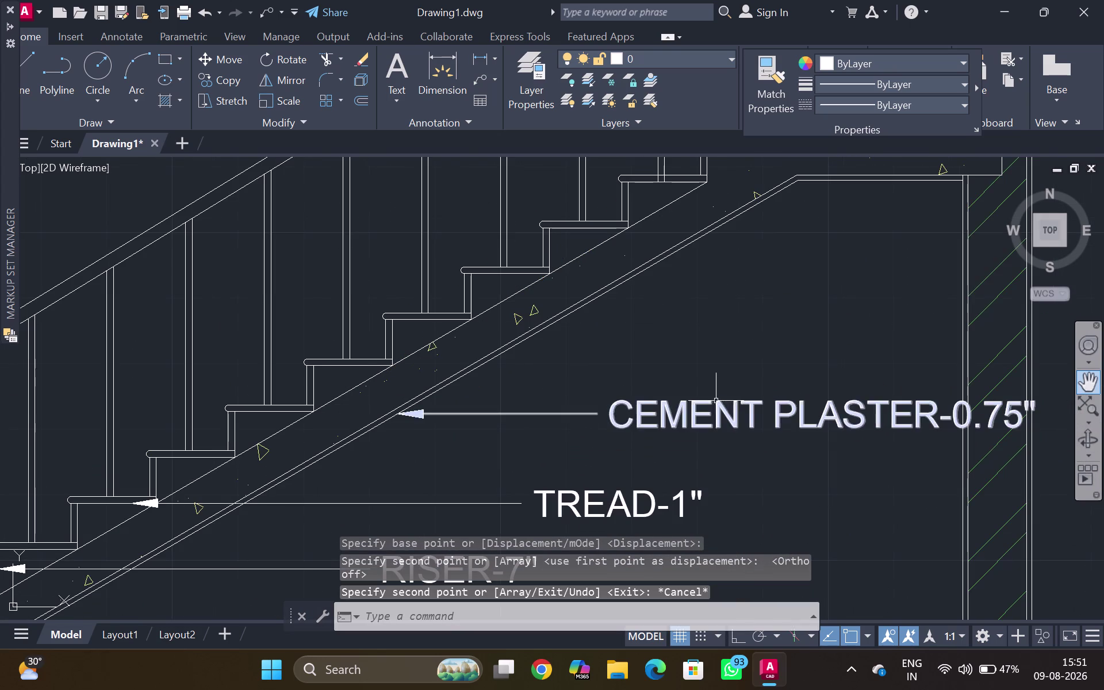
Move the CEMENT PLASTER-0.75" leader to sit below RISER-7".
click(807, 415)
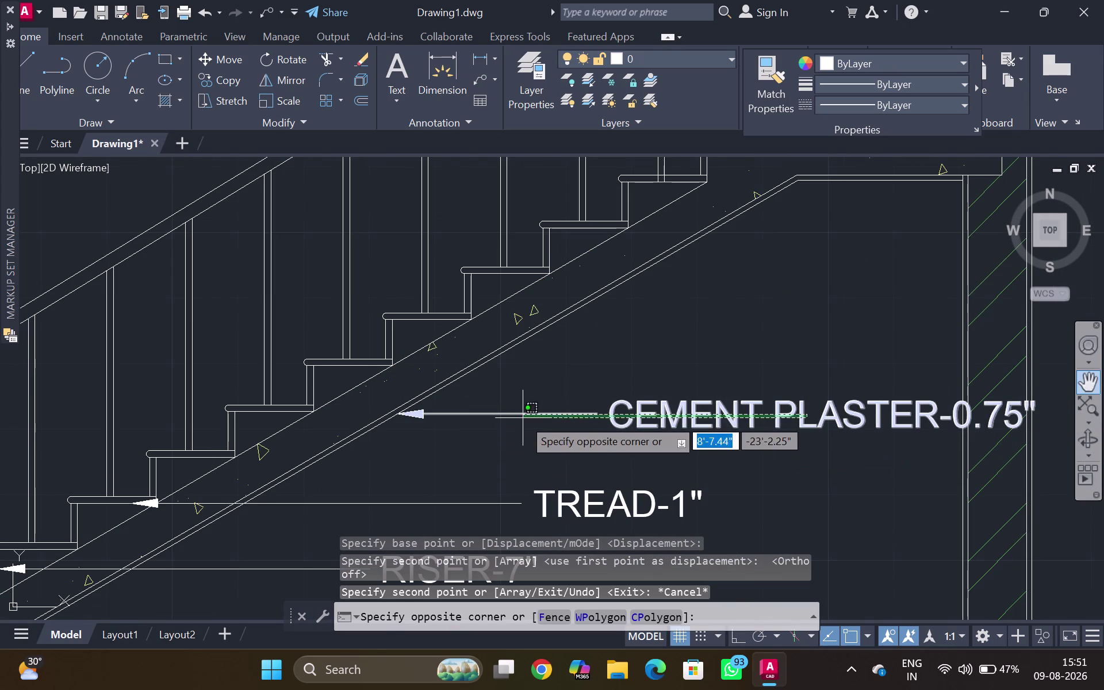
key(Escape)
click(429, 411)
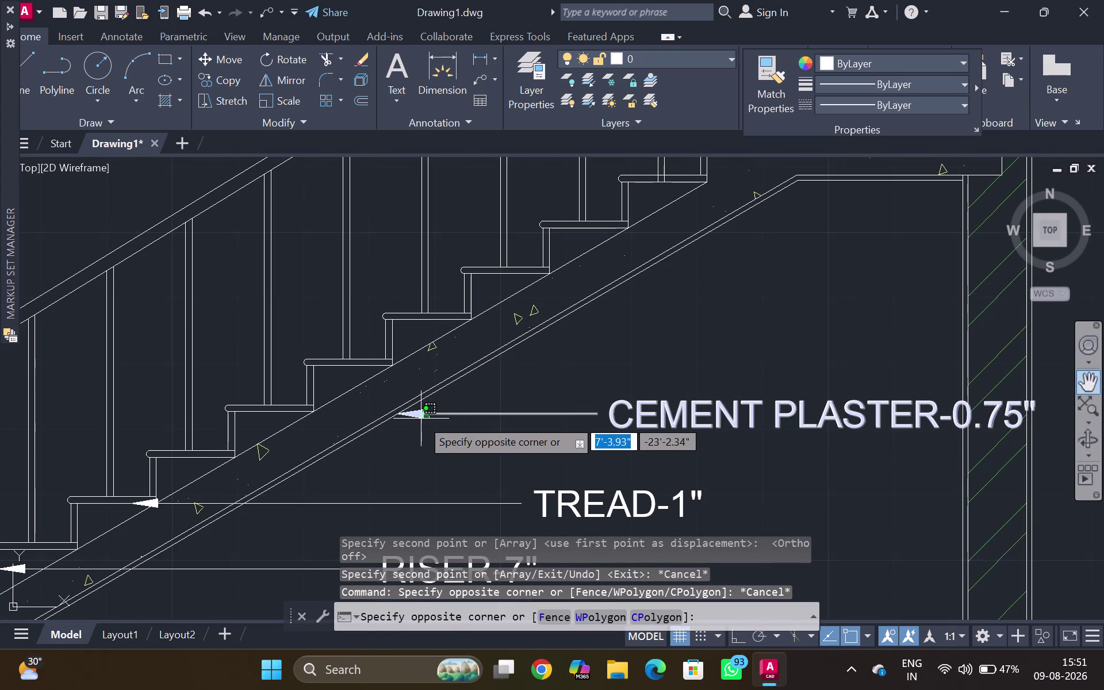
click(421, 419)
key(m)
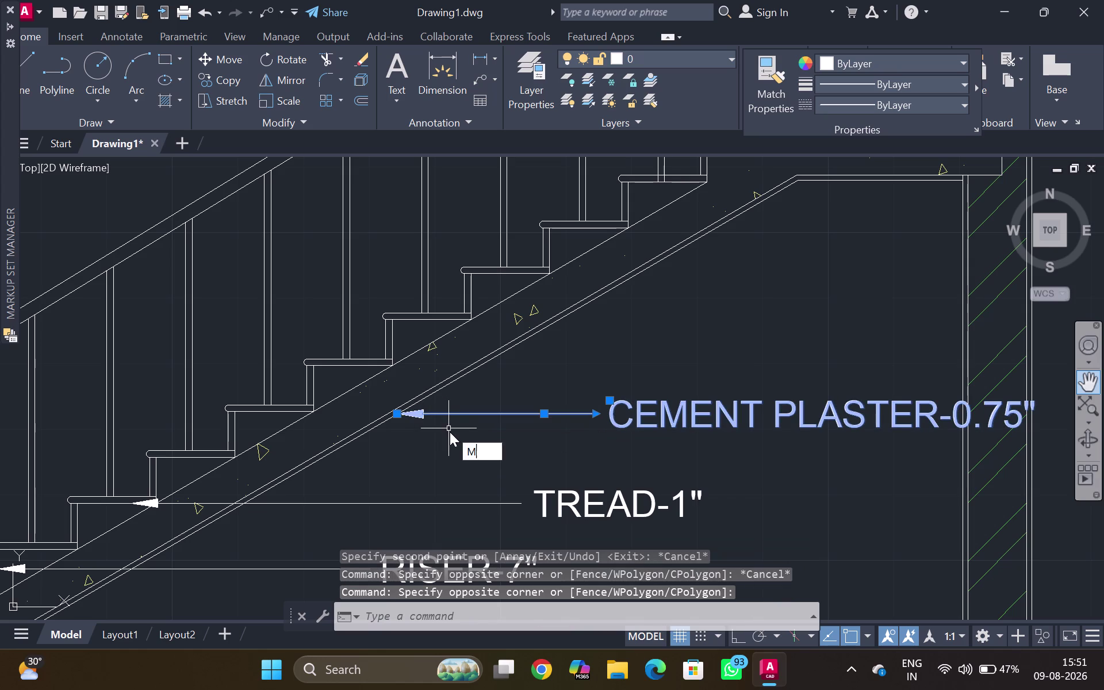
key(Return)
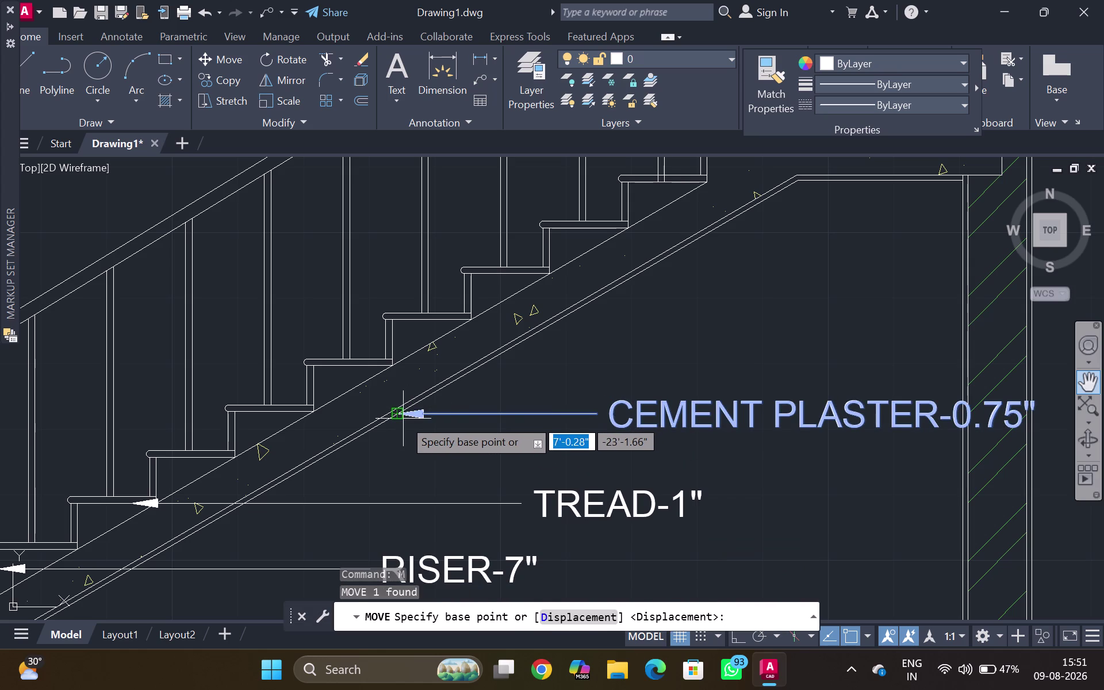
click(403, 419)
middle_drag(325, 520, 425, 428)
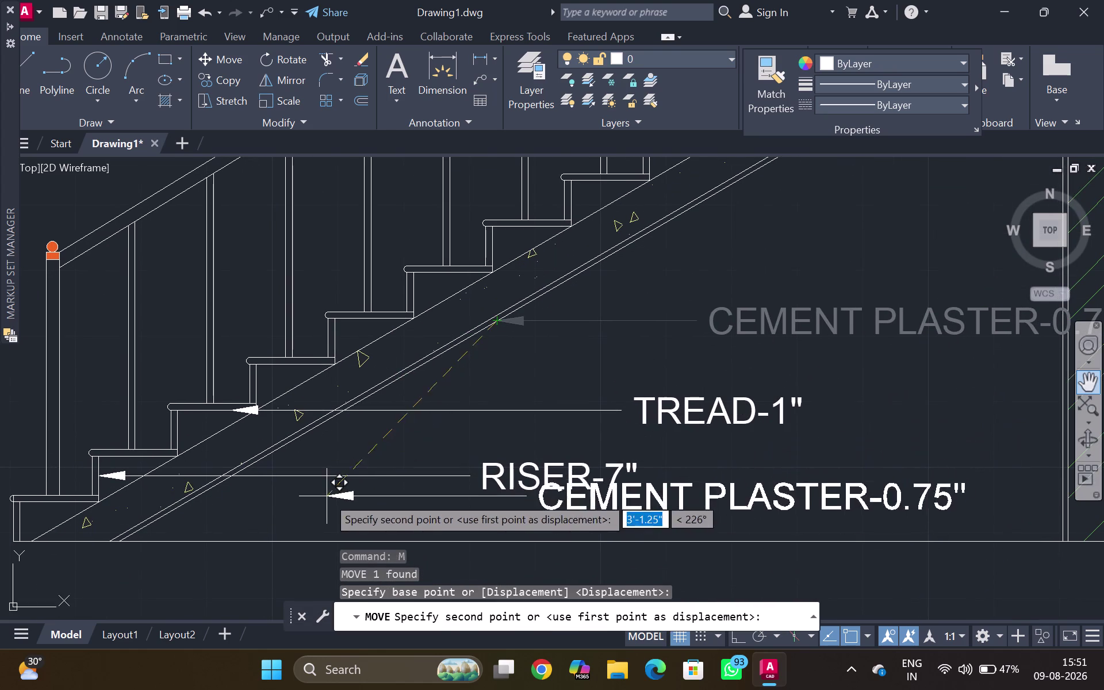
click(183, 507)
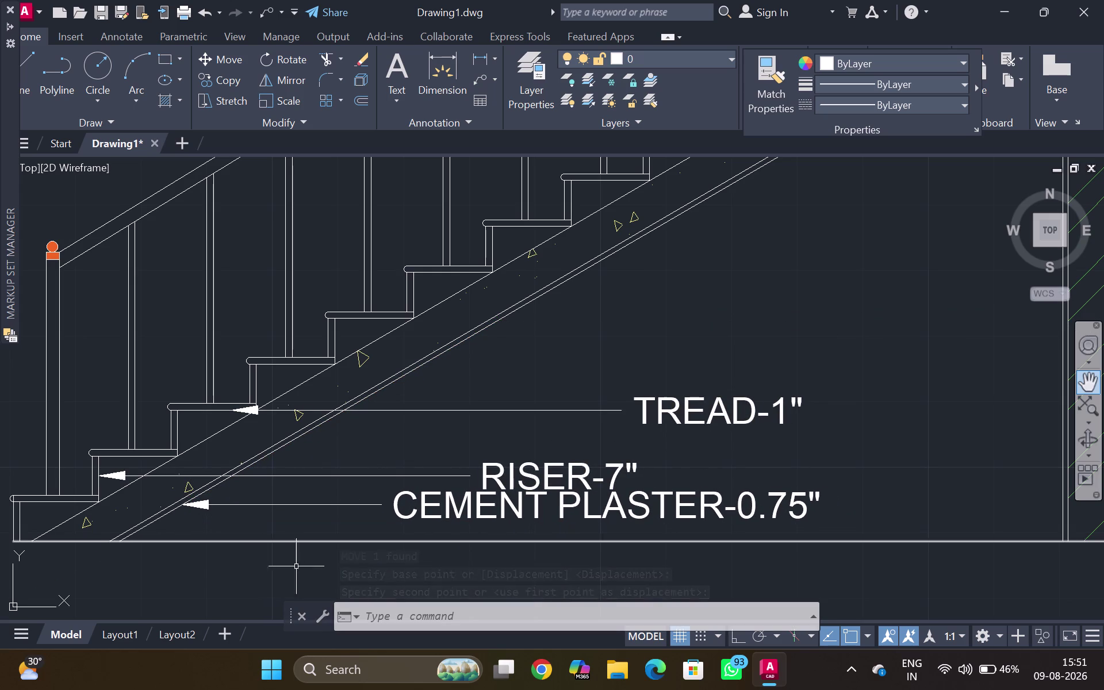
Move the RISER-7" leader so its arrow lands on a step endpoint.
click(184, 474)
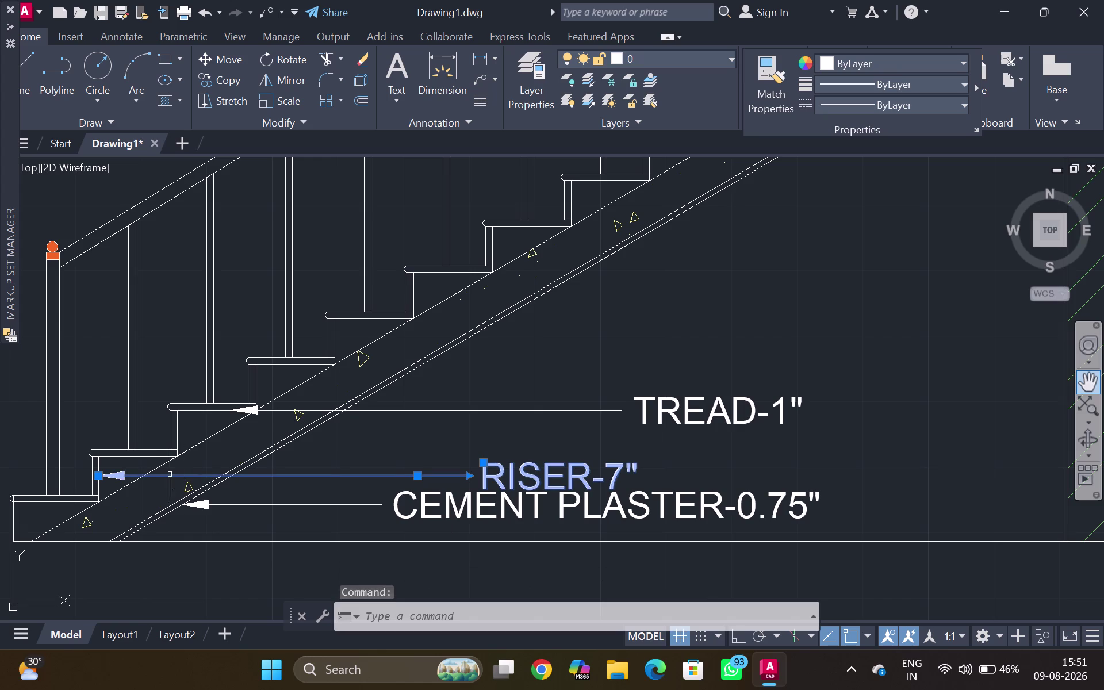
key(m)
key(Return)
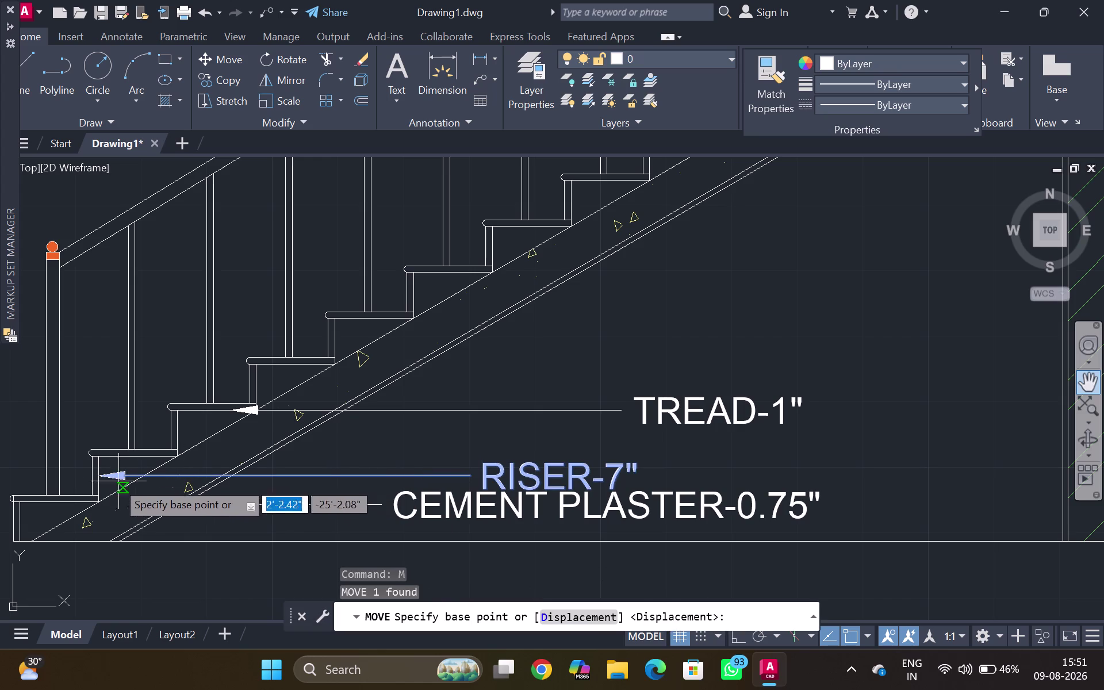
click(100, 474)
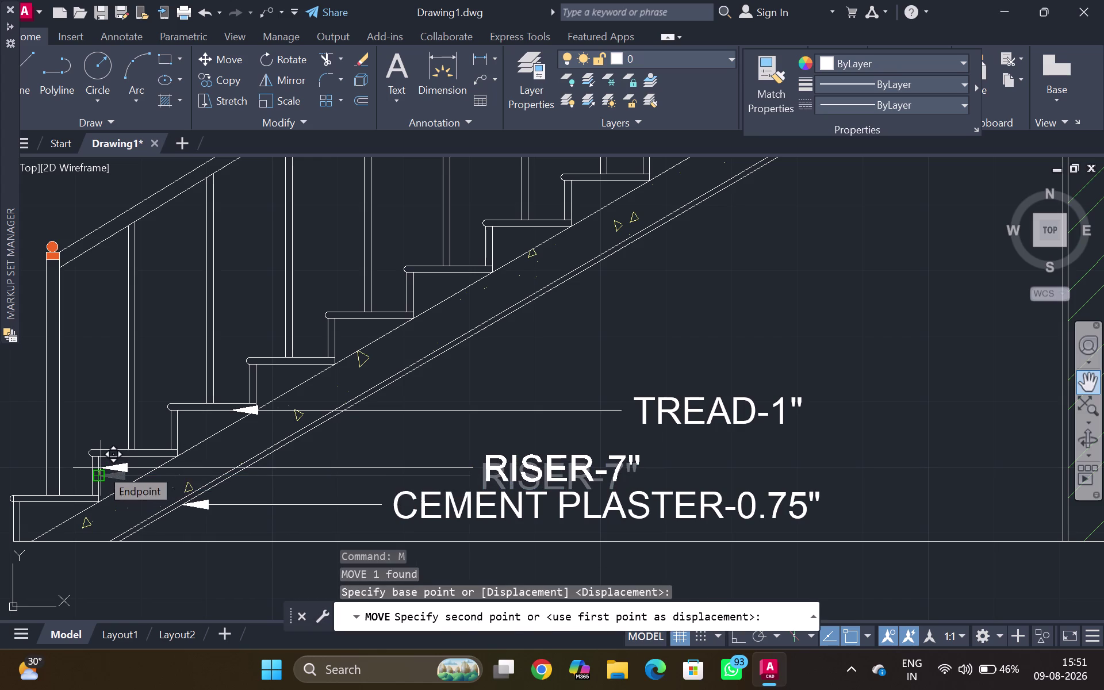
click(102, 463)
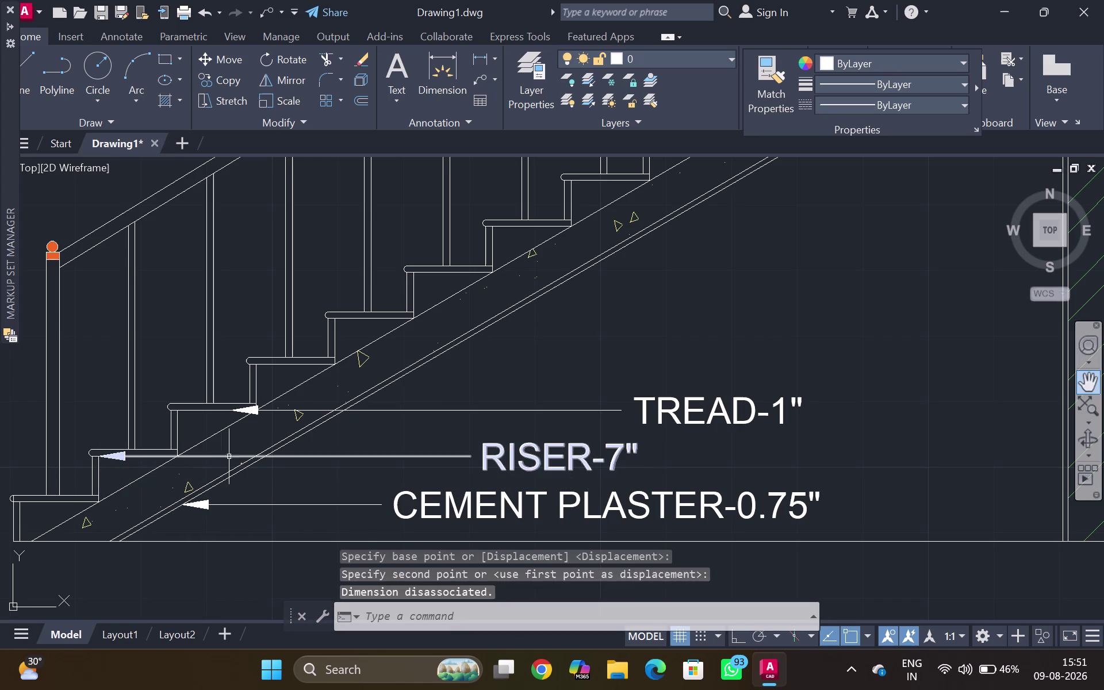
Nudge the RISER-7" leader slightly lower, then zoom out to the full section.
click(187, 455)
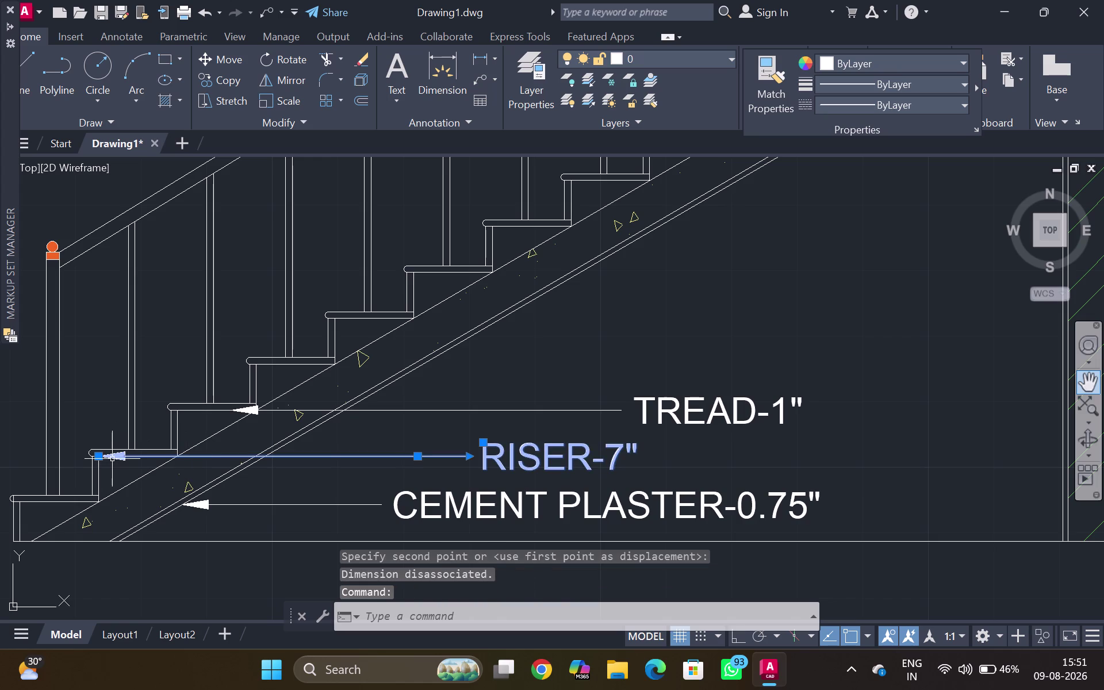
key(m)
key(Return)
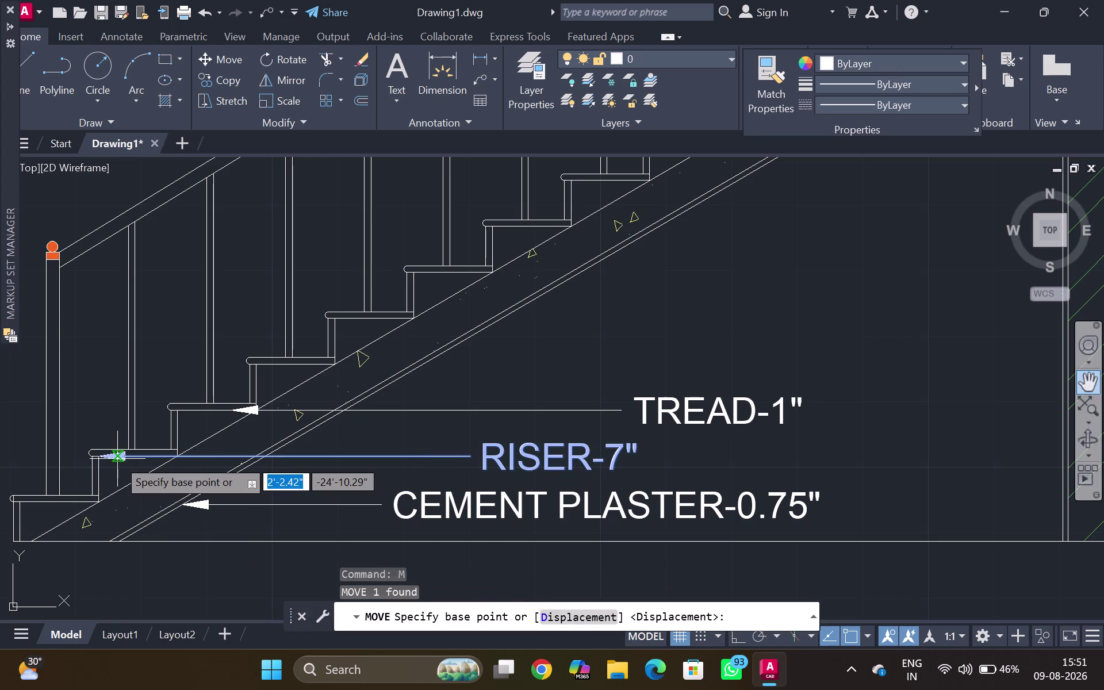
click(118, 458)
click(118, 470)
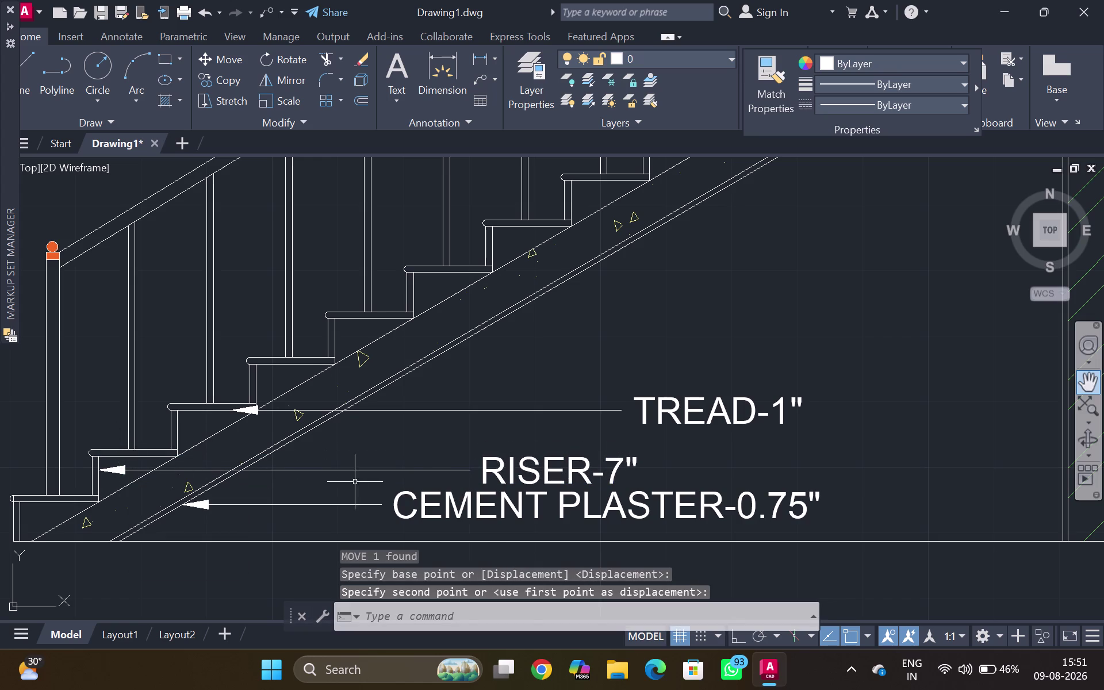
key(Escape)
scroll(down, 3)
middle_drag(872, 361, 673, 427)
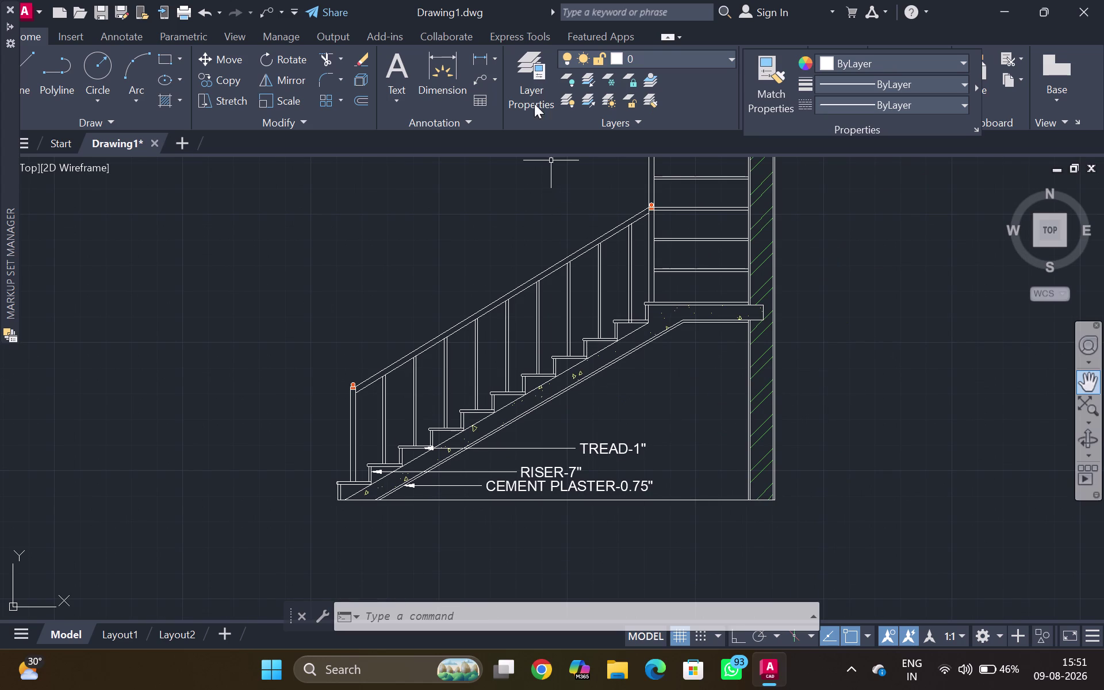
Add a SLAB-6" multileader pointing at the stair slab, above TREAD-1".
click(476, 74)
scroll(up, 3)
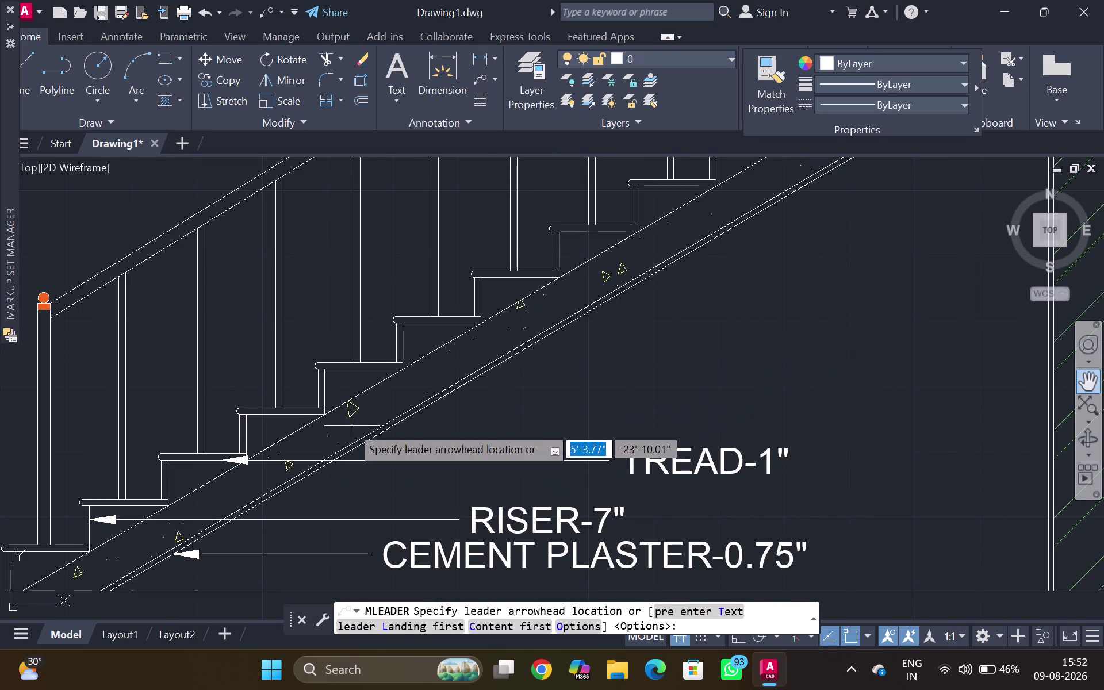
click(357, 417)
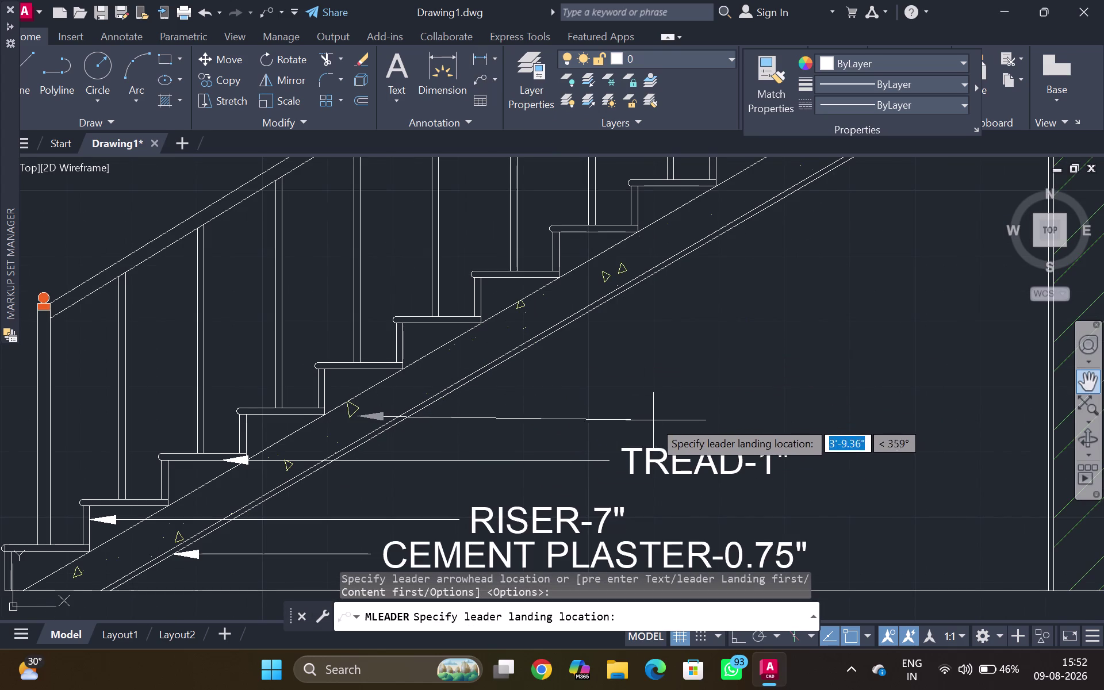
click(619, 399)
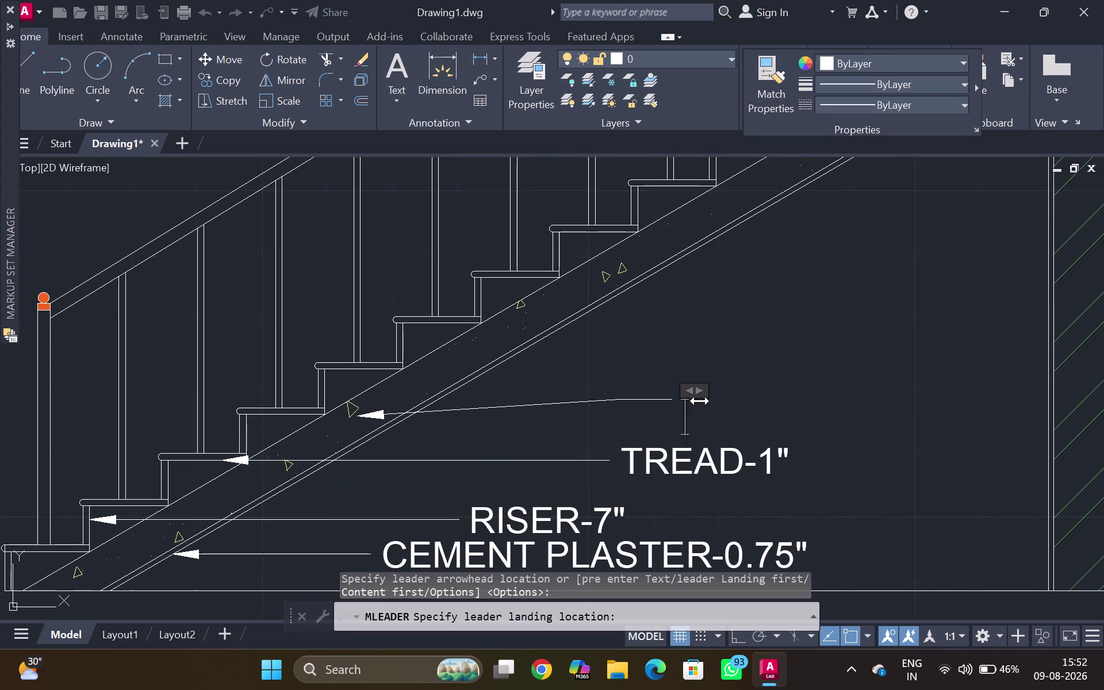
text(S)
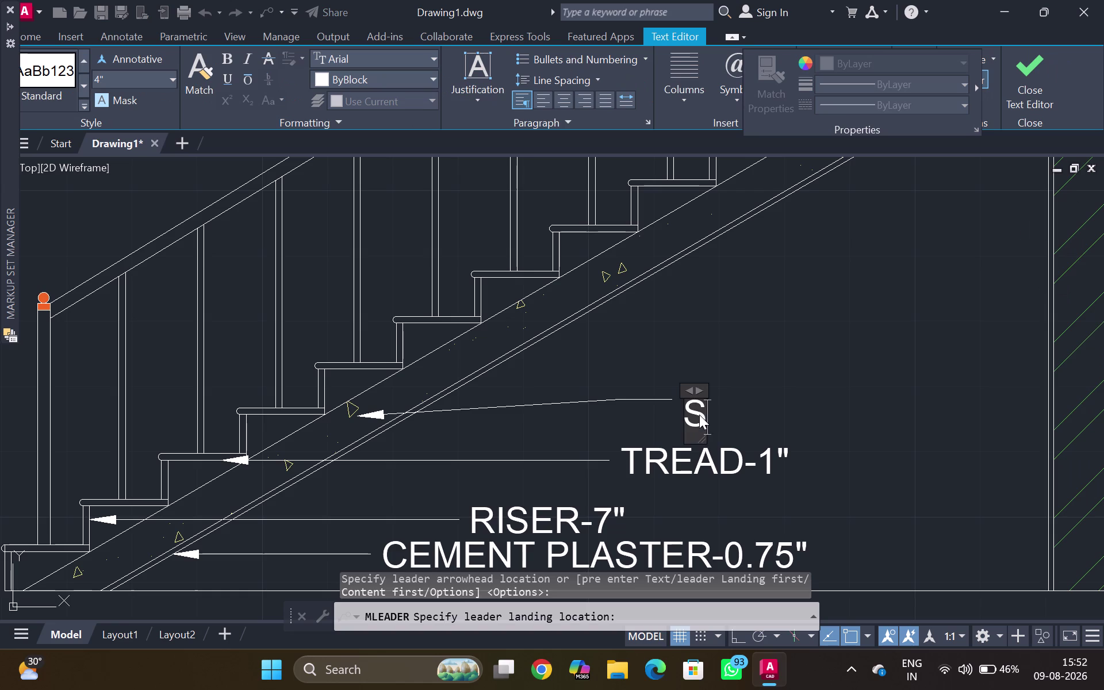
text(LAB)
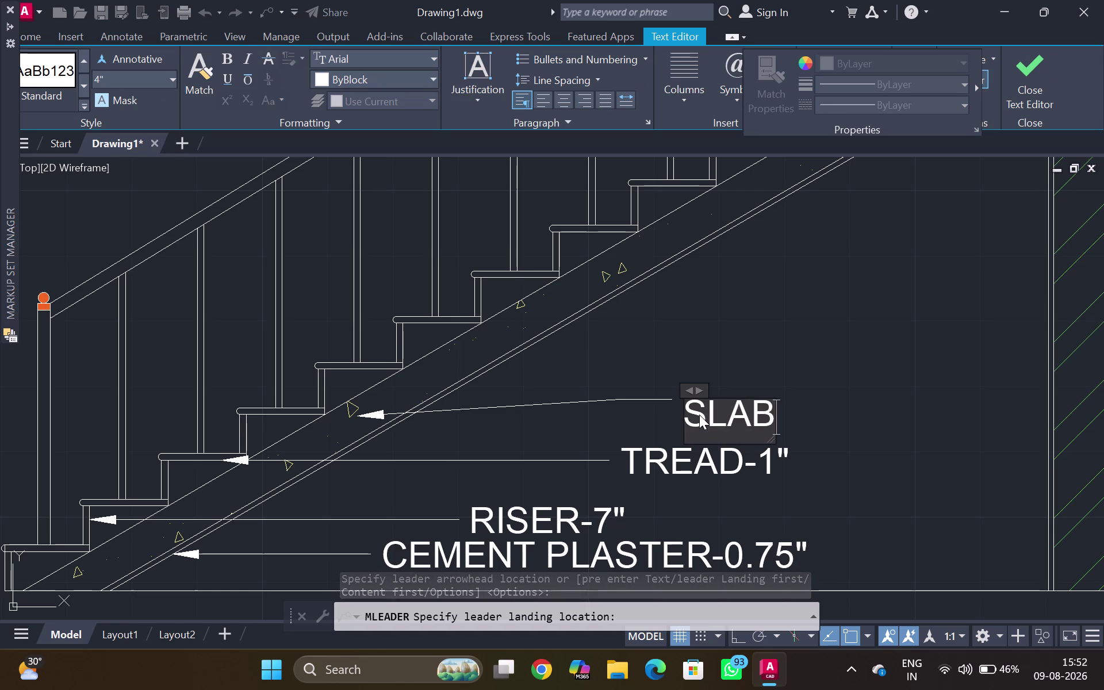
key(minus)
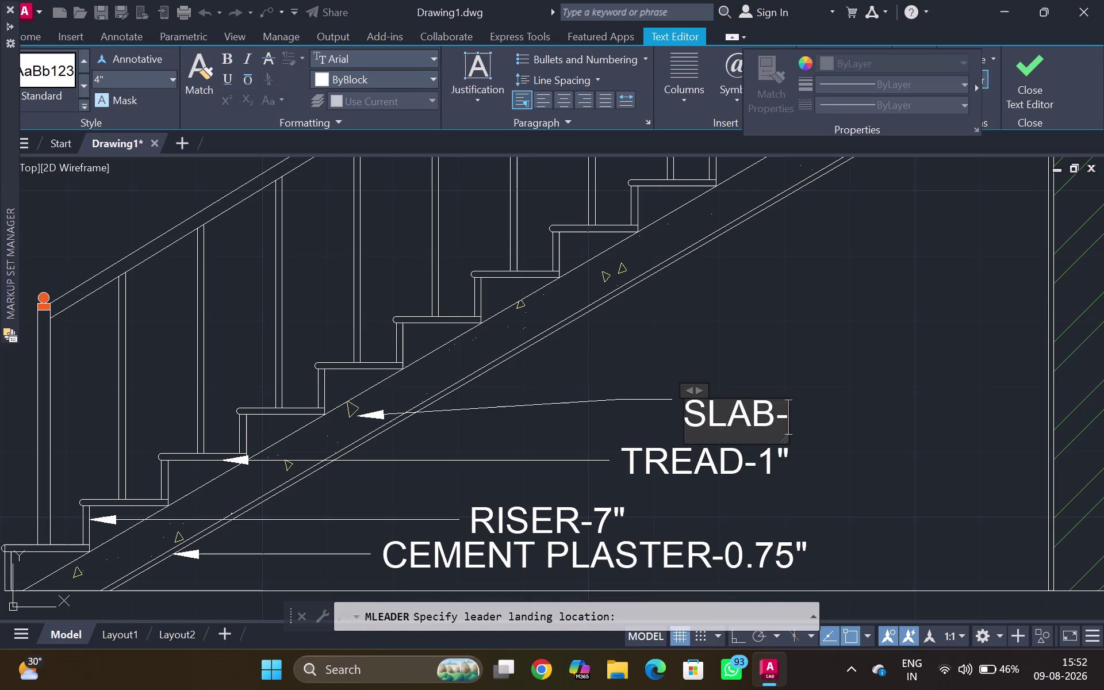
text(6")
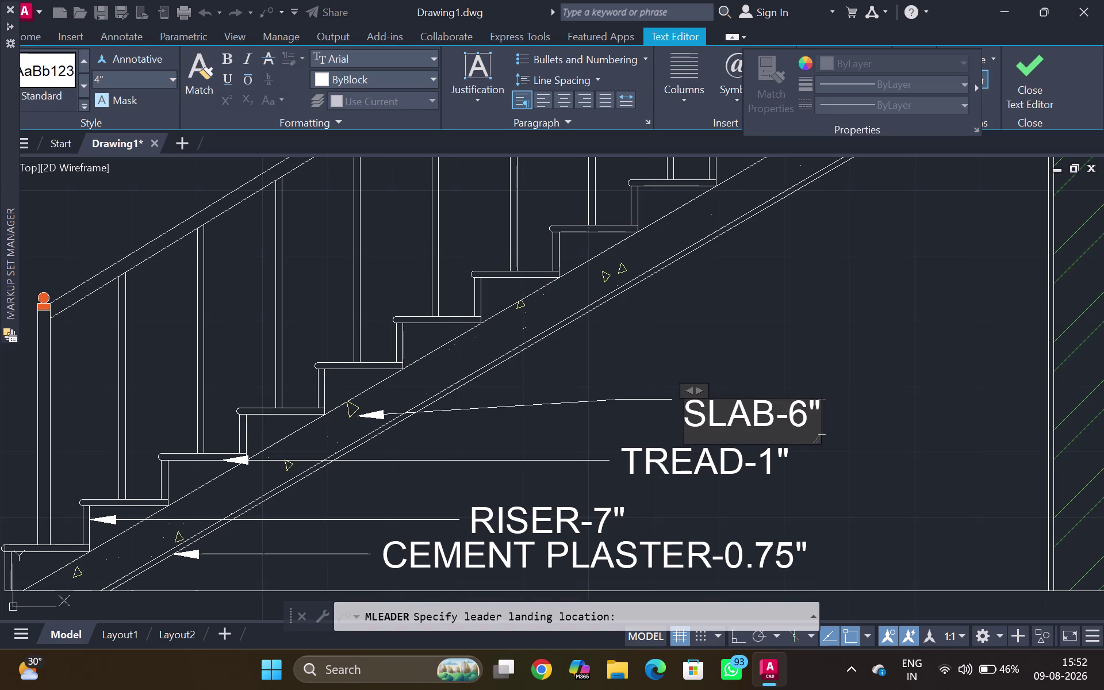
key(Return)
click(981, 294)
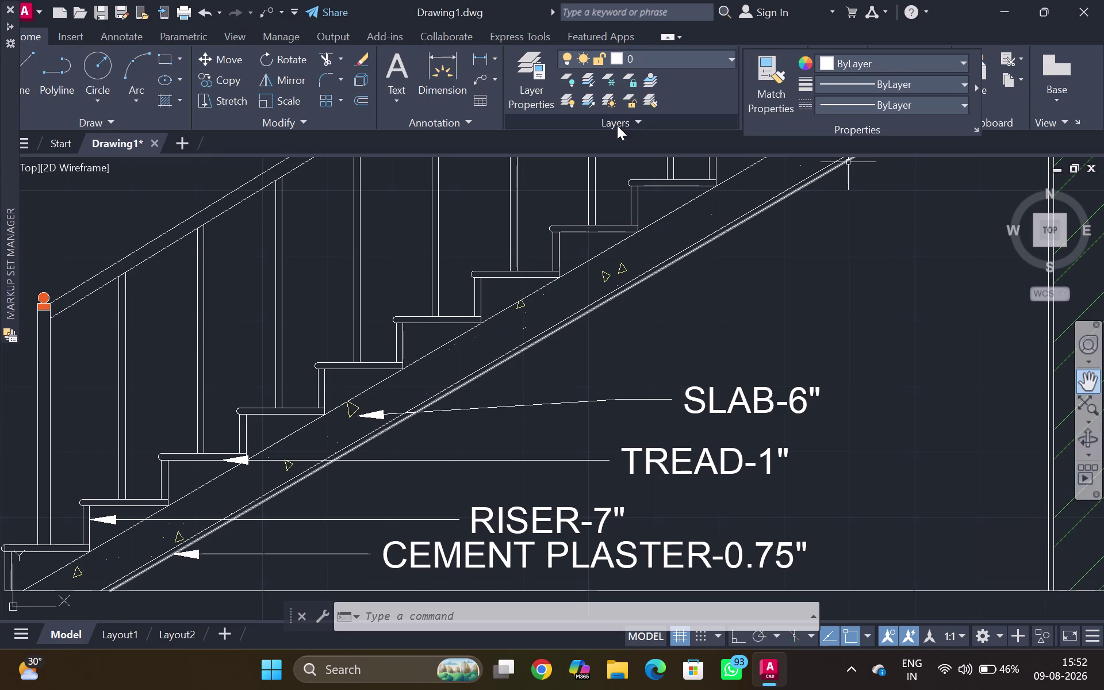
Add a multileader from the stair handrail with the label text HANDRAIL-2".
scroll(down, 3)
scroll(down, 3)
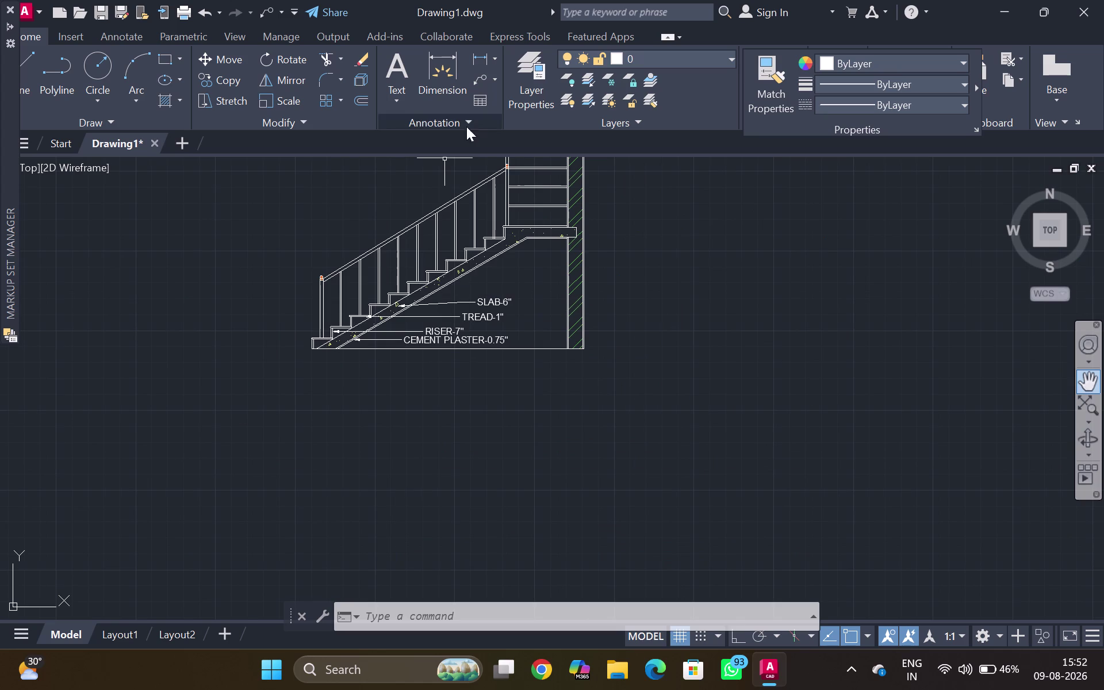
click(476, 75)
scroll(up, 3)
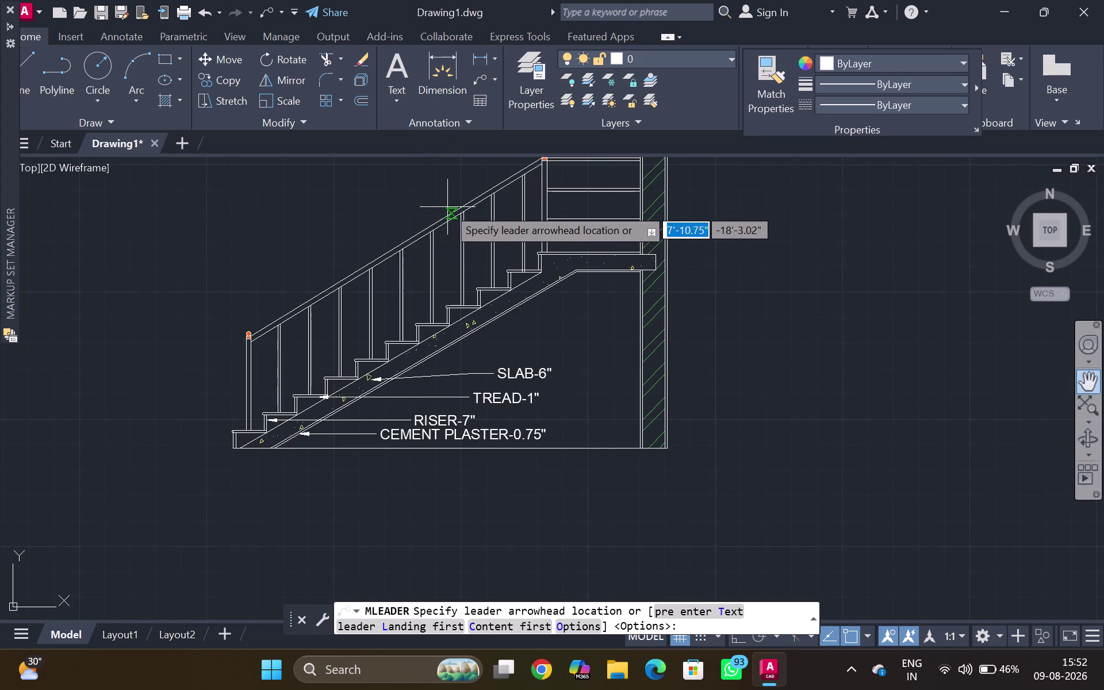
scroll(up, 3)
click(443, 225)
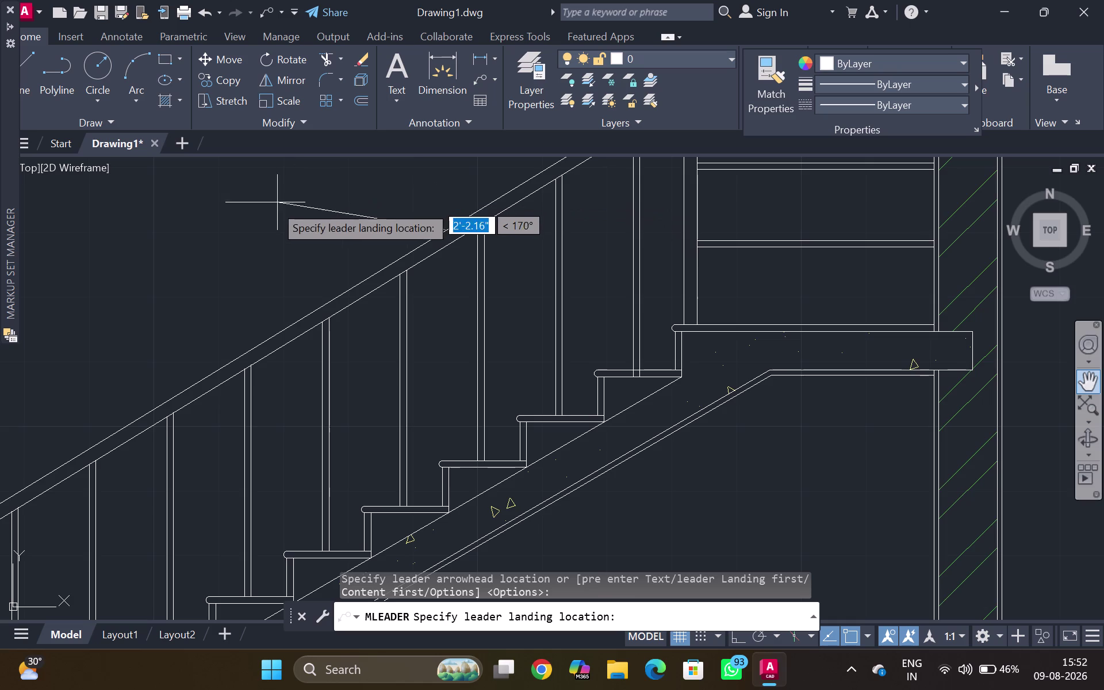
click(248, 195)
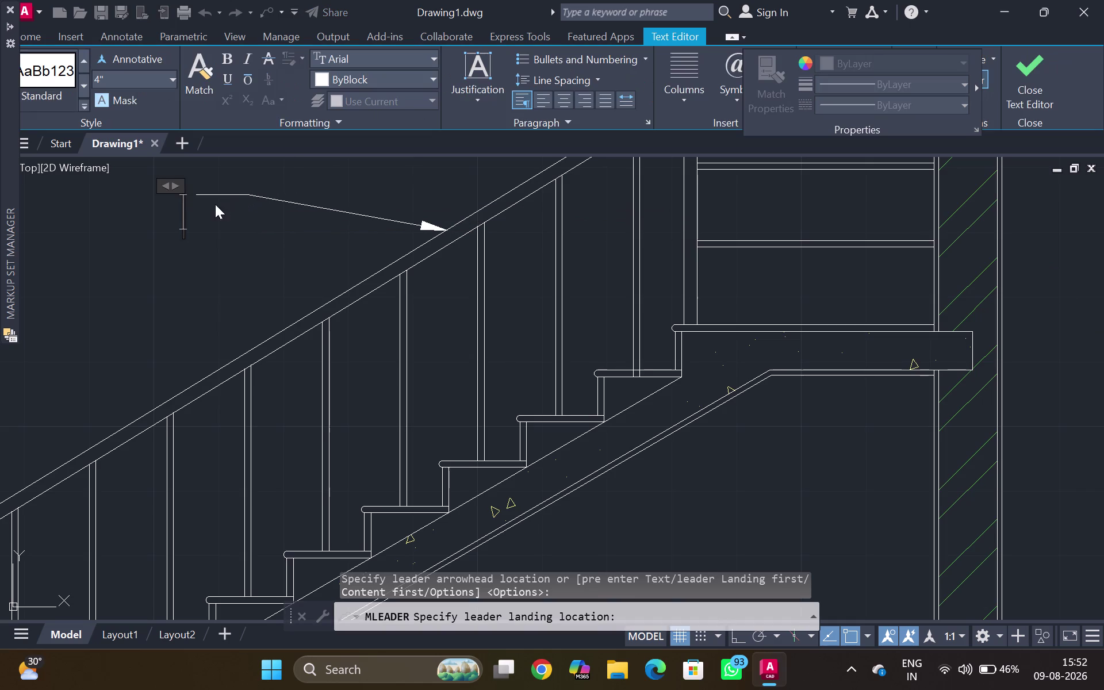
text(HA)
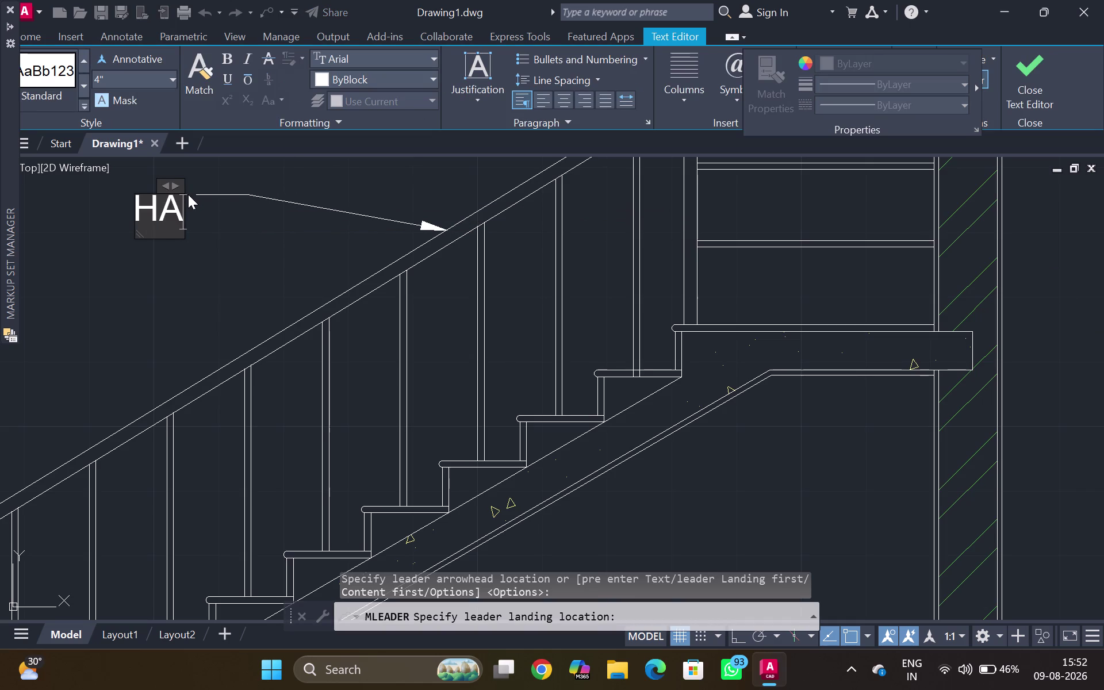
text(NDRA)
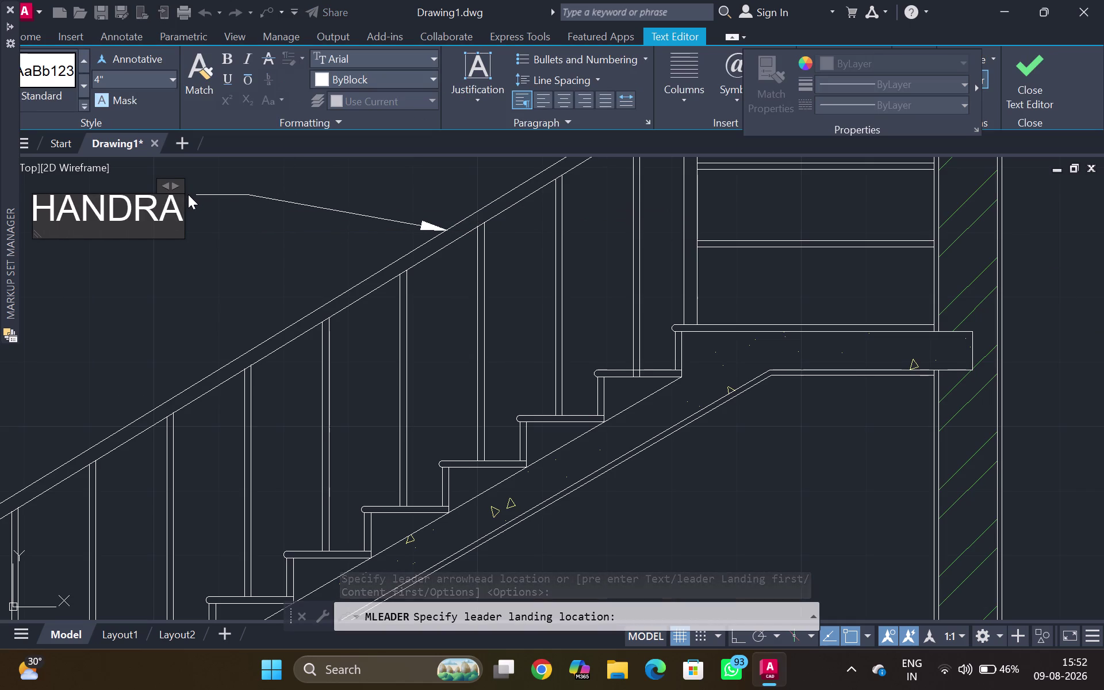
text(IL)
key(minus)
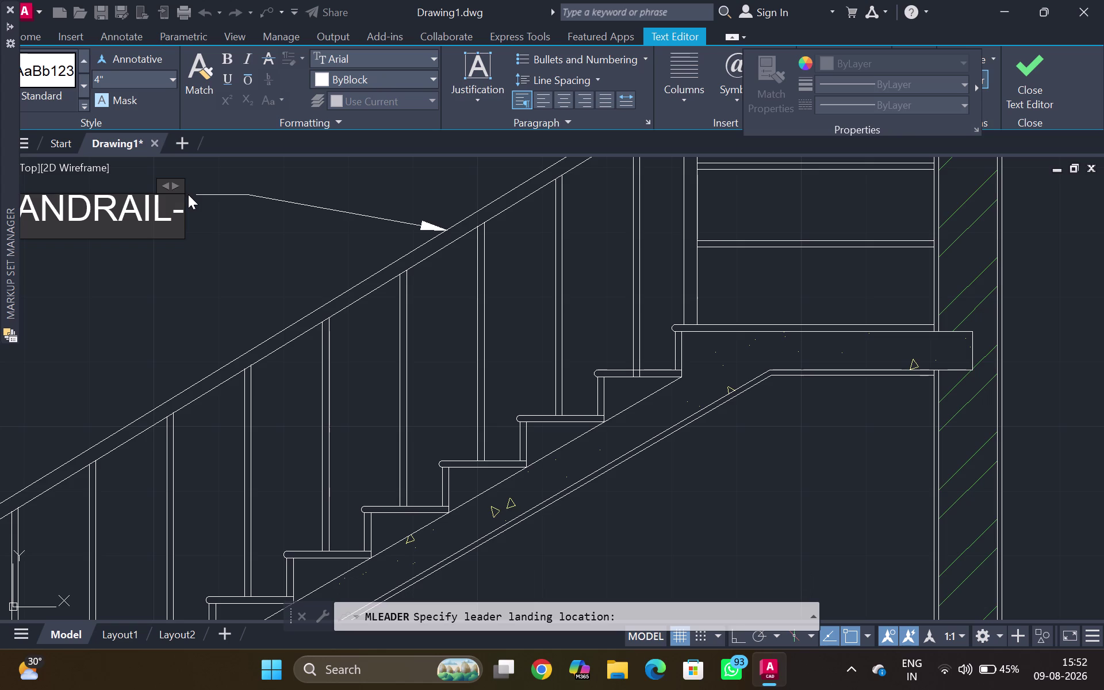
text(2")
key(Return)
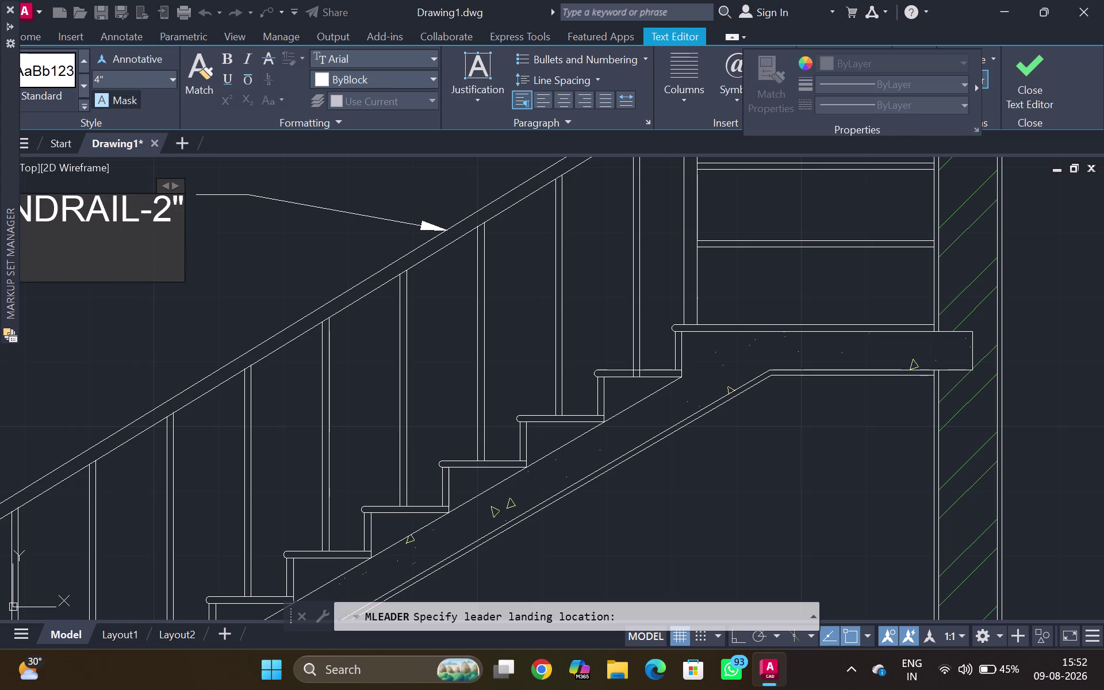
click(217, 243)
Cancel the repeated leader command and recentre the stair section in view.
scroll(down, 3)
key(Escape)
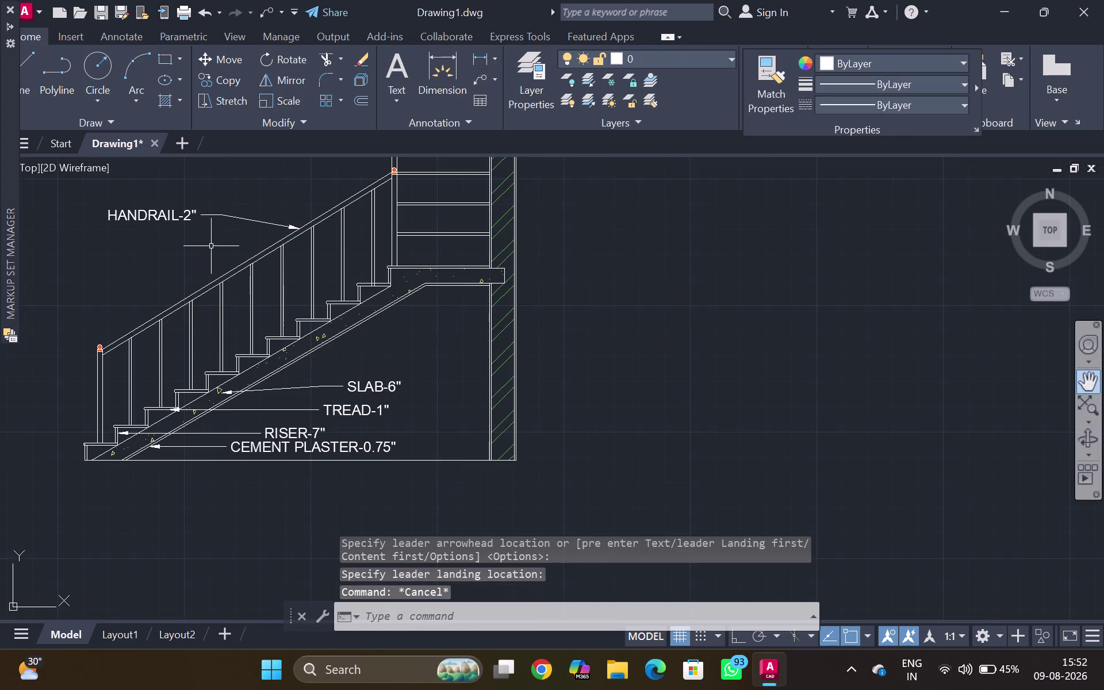
middle_drag(221, 245, 310, 182)
middle_click(293, 189)
middle_drag(294, 190, 271, 241)
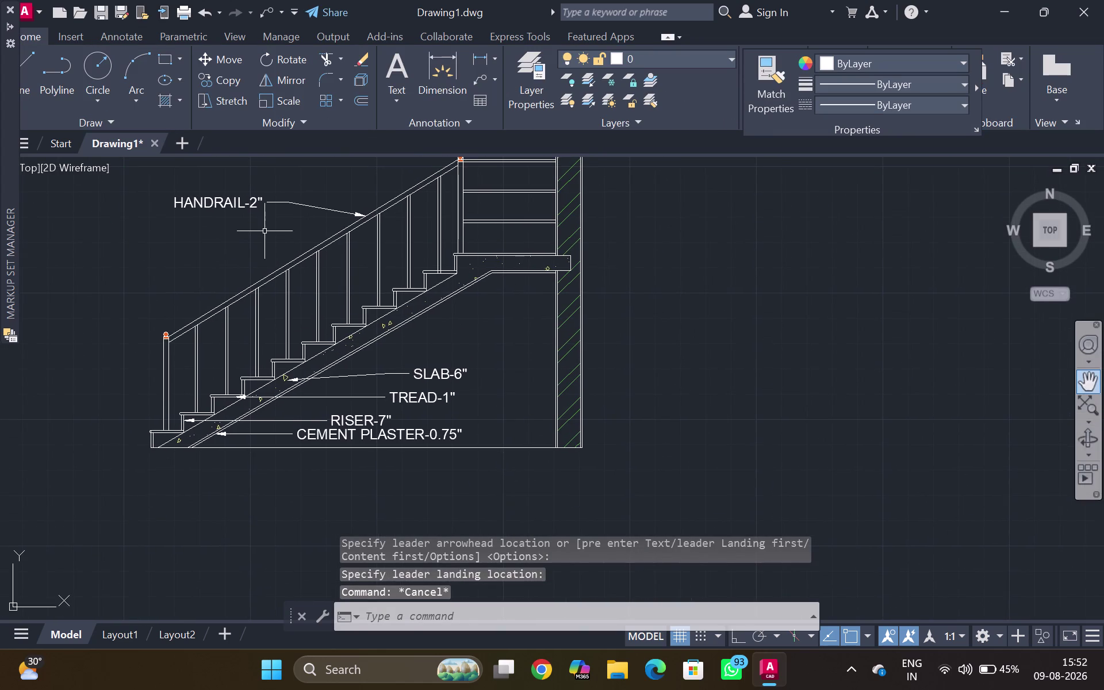
scroll(up, 3)
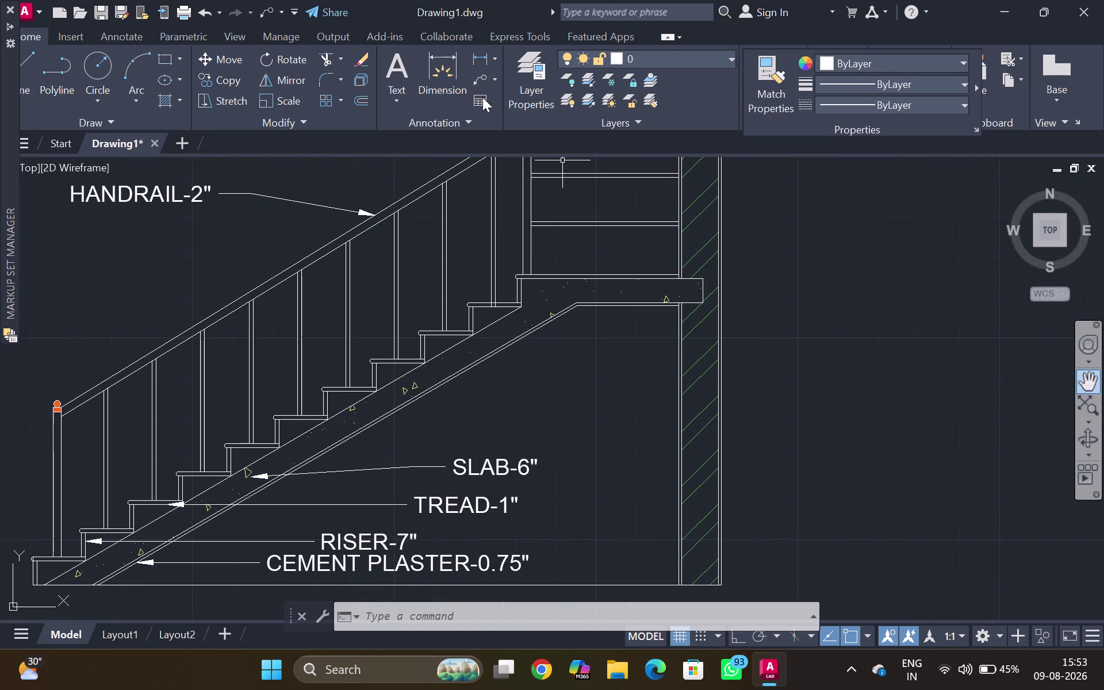
Place a leader arrow on the landing's newel post, with the landing point above the handrail.
drag(482, 76, 487, 83)
click(526, 211)
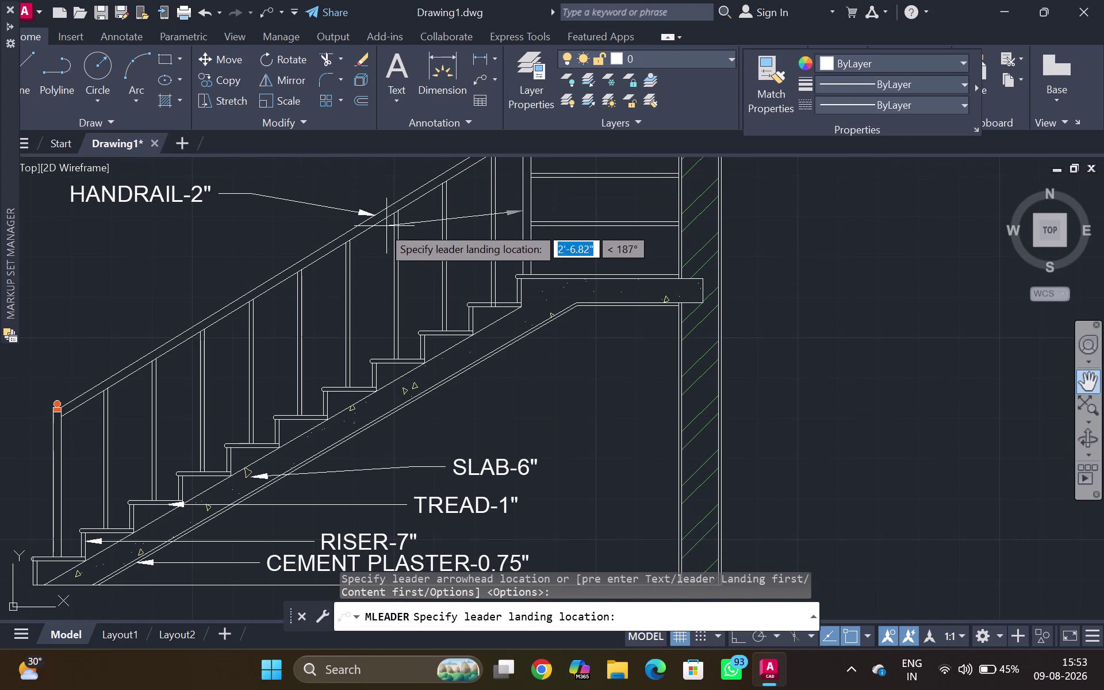
middle_drag(326, 204, 338, 340)
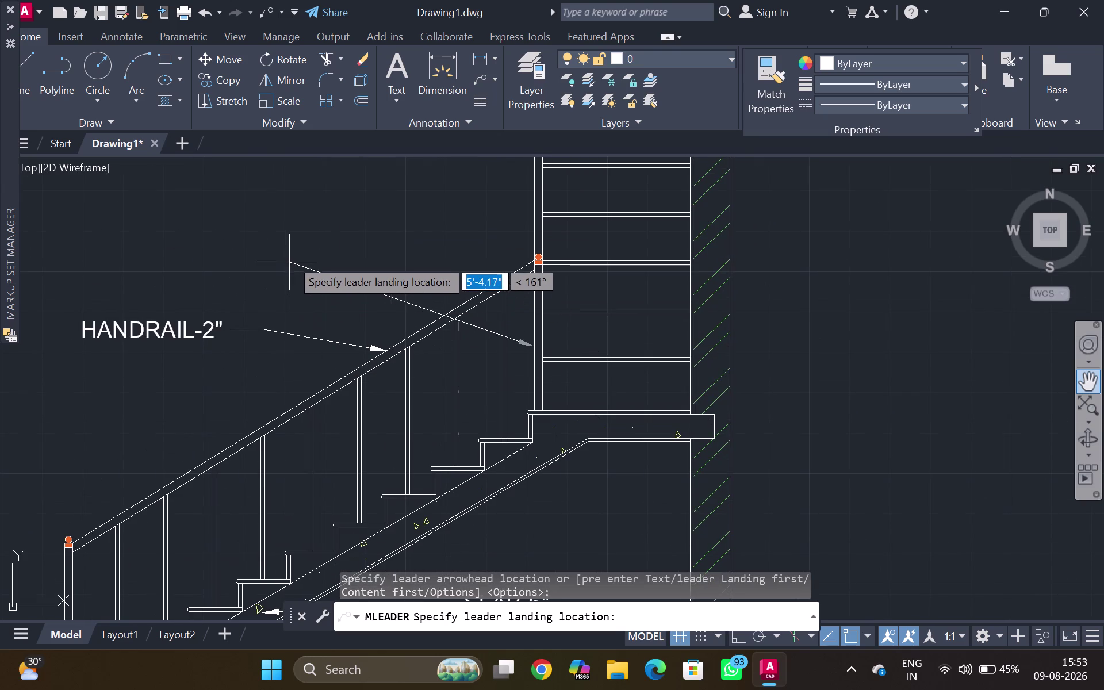
click(327, 234)
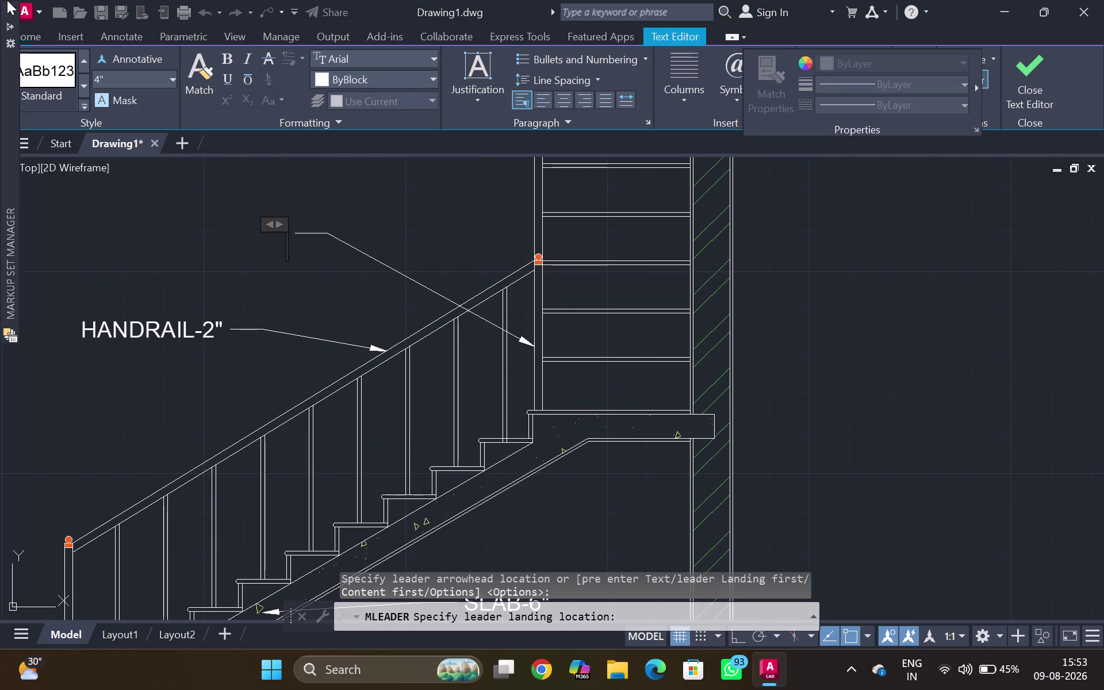
text(NEWE)
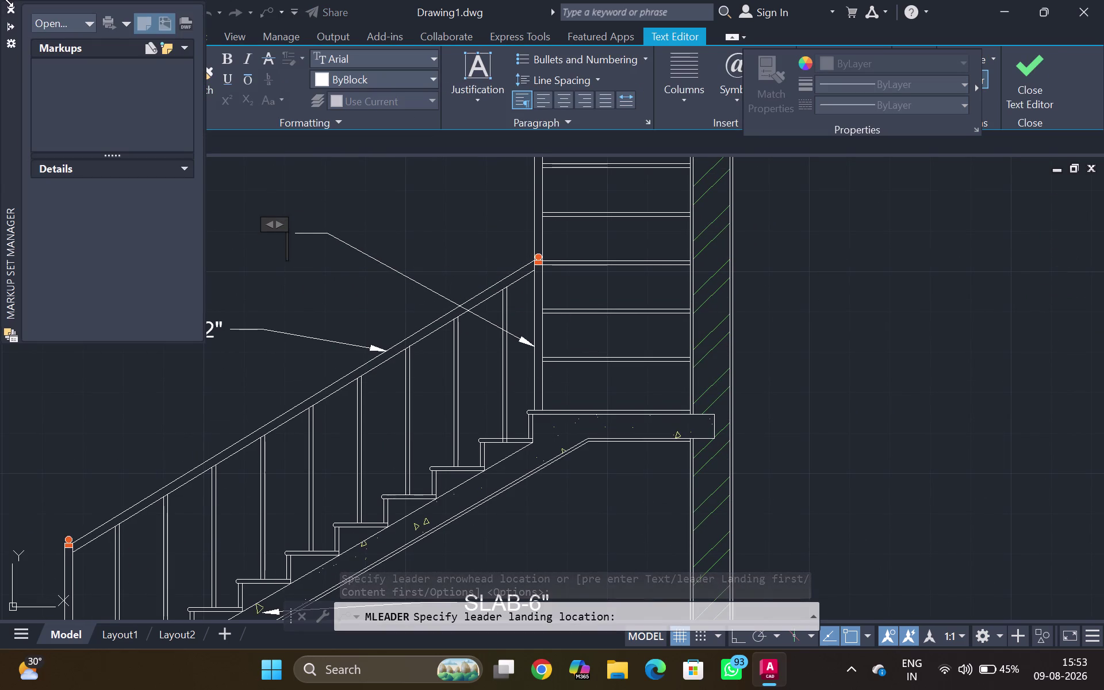
text(L POS)
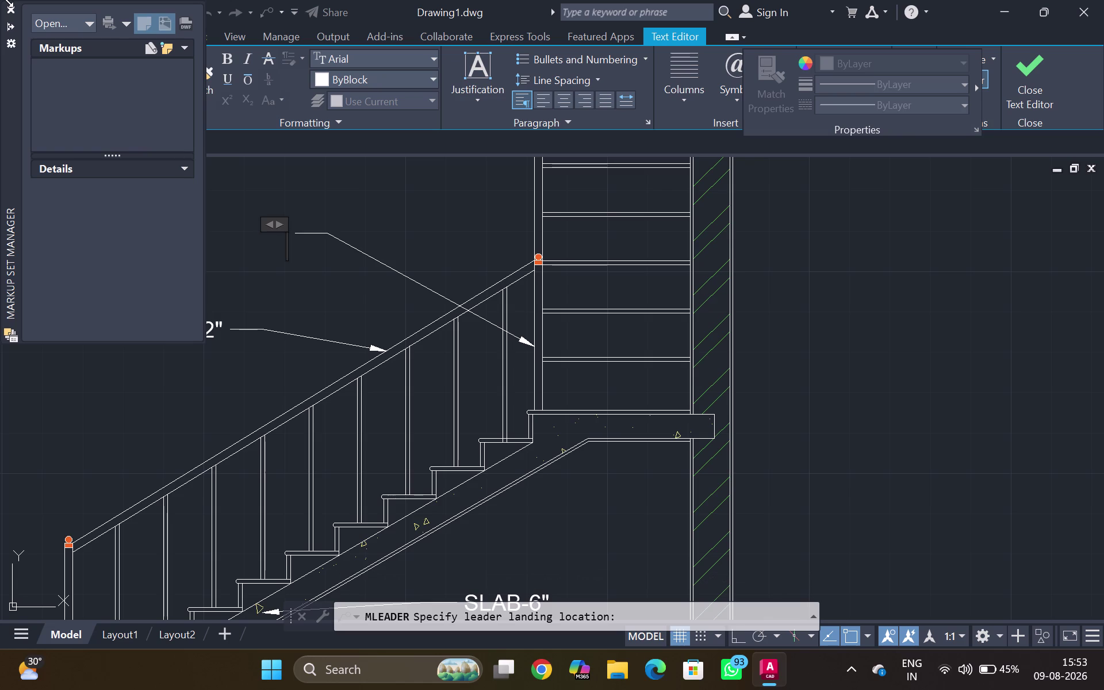
key(t)
key(Escape)
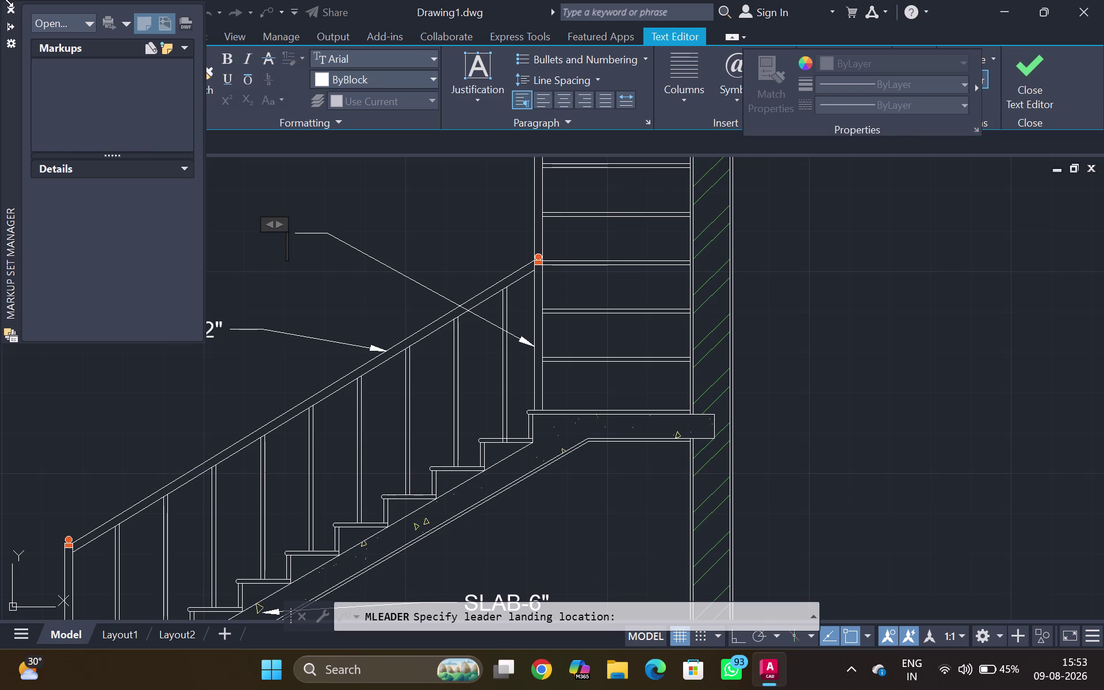
Enter the leader text NEWEL POST-3' HIGH and close the Text Editor.
click(7, 10)
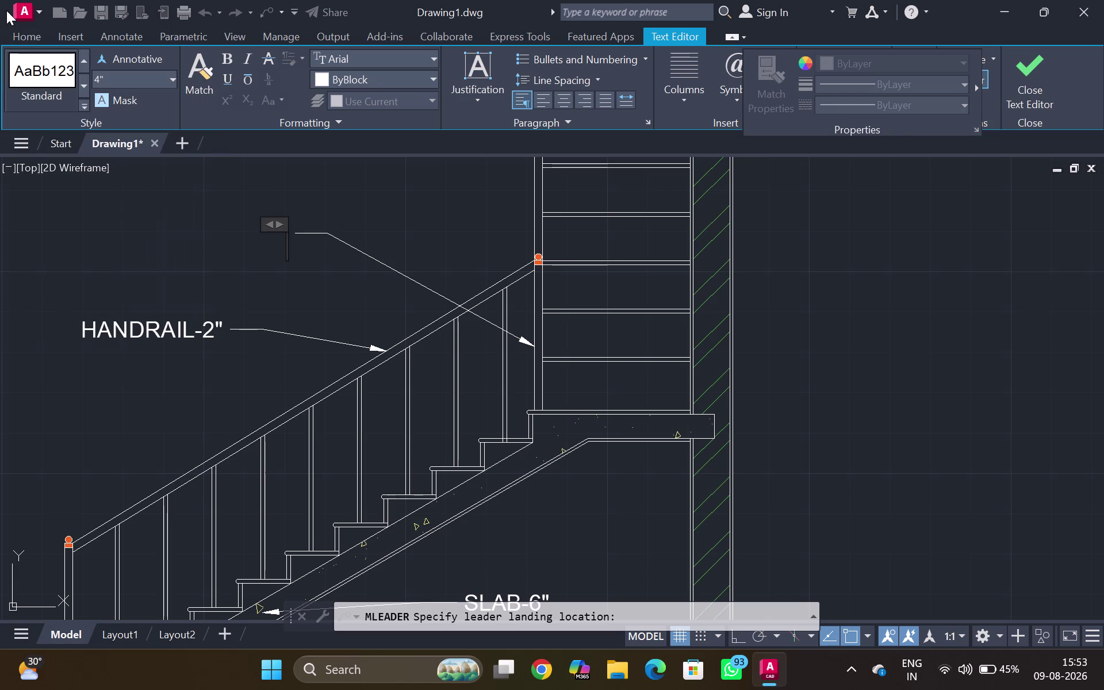
text(NE)
text(WEL PO)
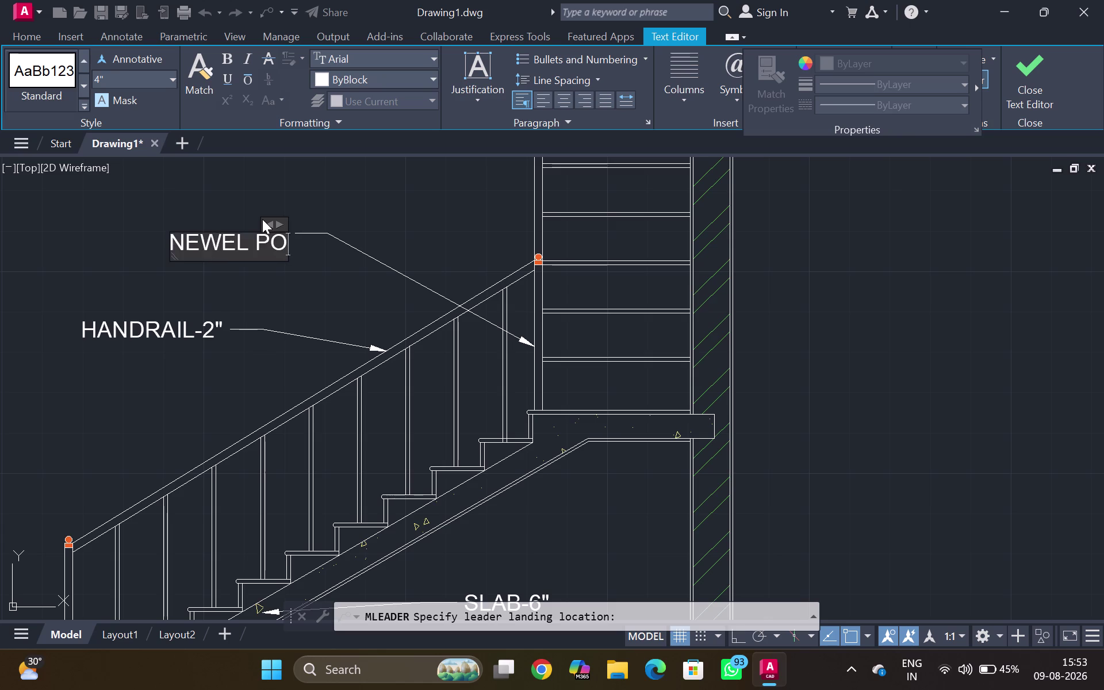
text(ST)
key(minus)
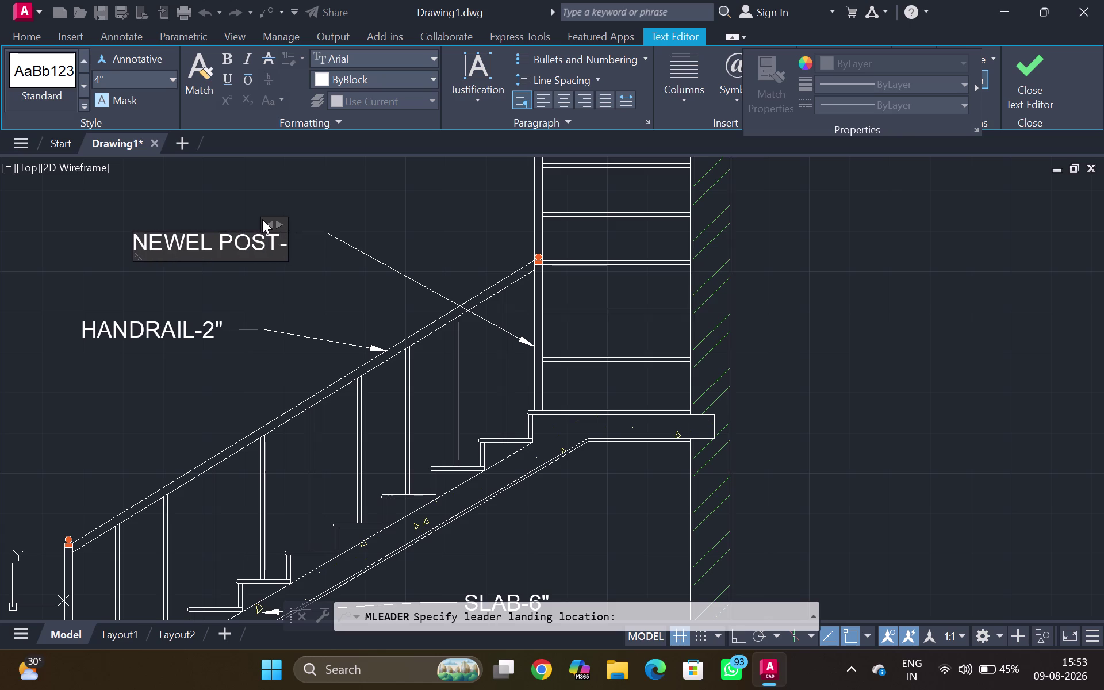
text(3')
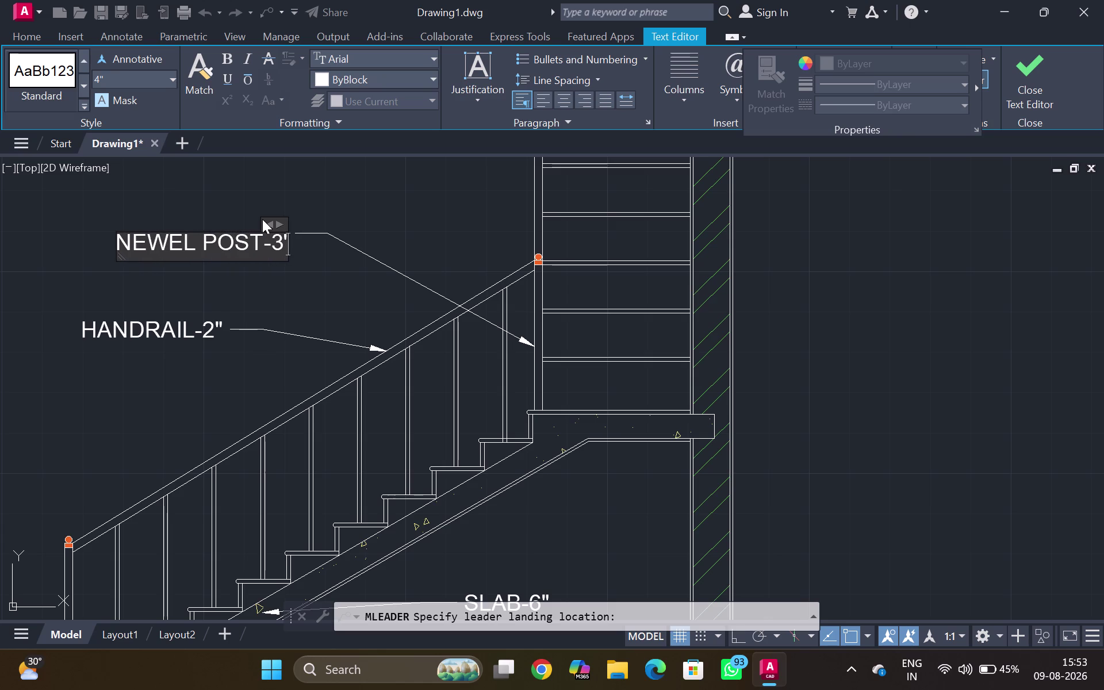
key(space)
text(HIGH)
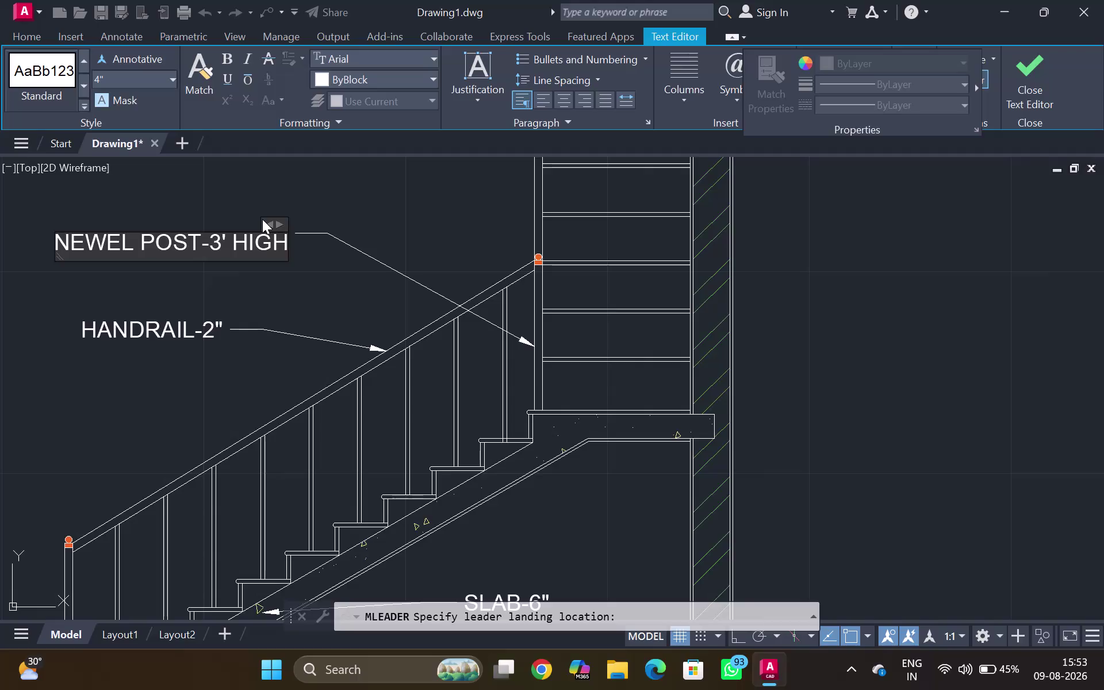
click(291, 283)
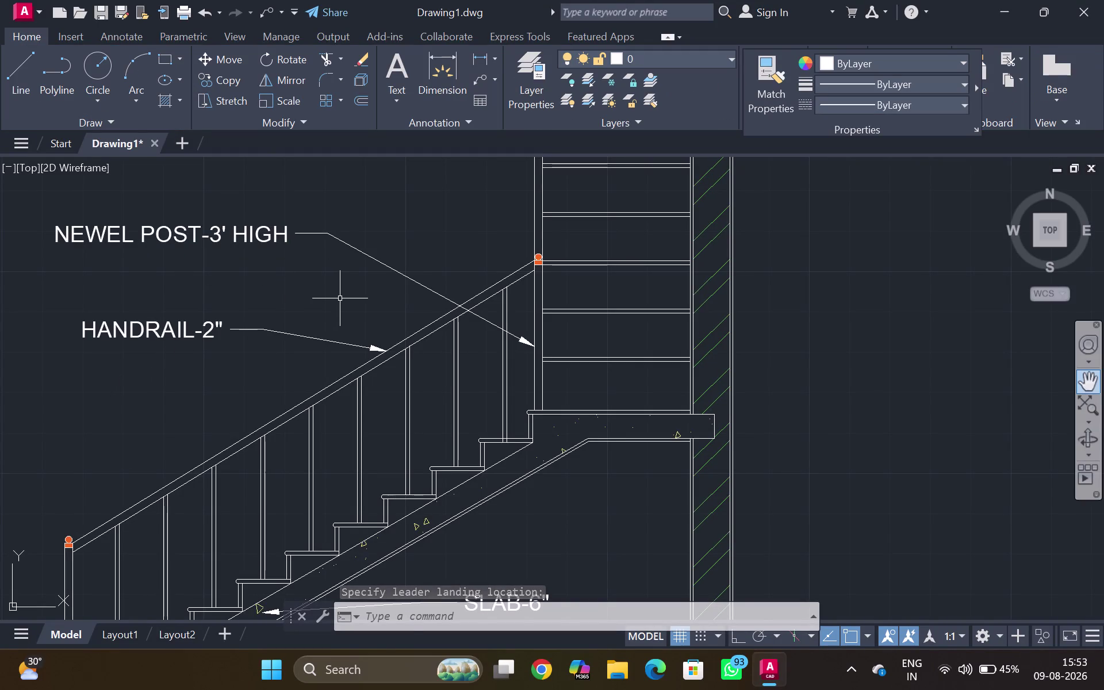
click(484, 79)
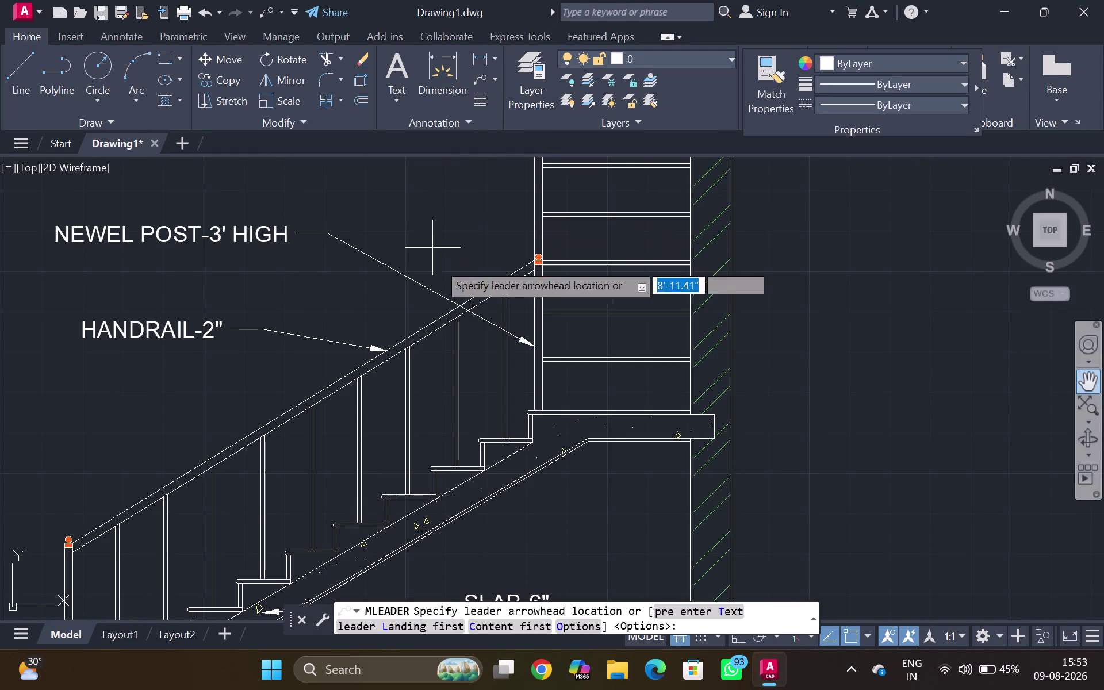
Point a leader at a stair baluster, label it BALLUSTER-3' HIGH on the left.
click(309, 461)
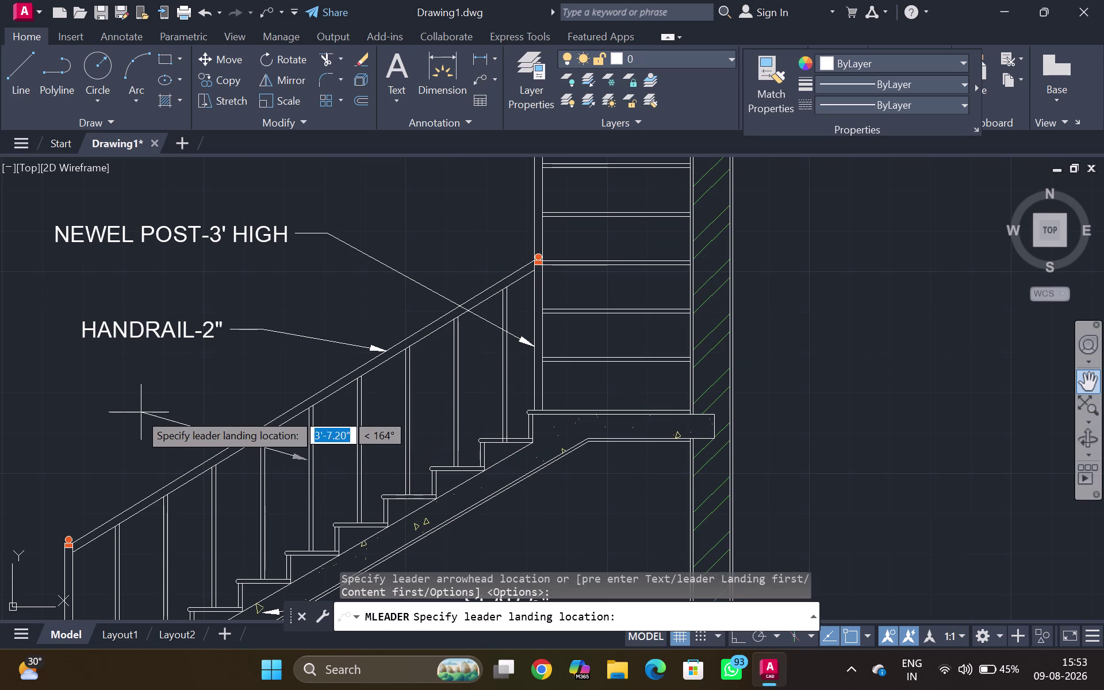
drag(145, 413, 150, 418)
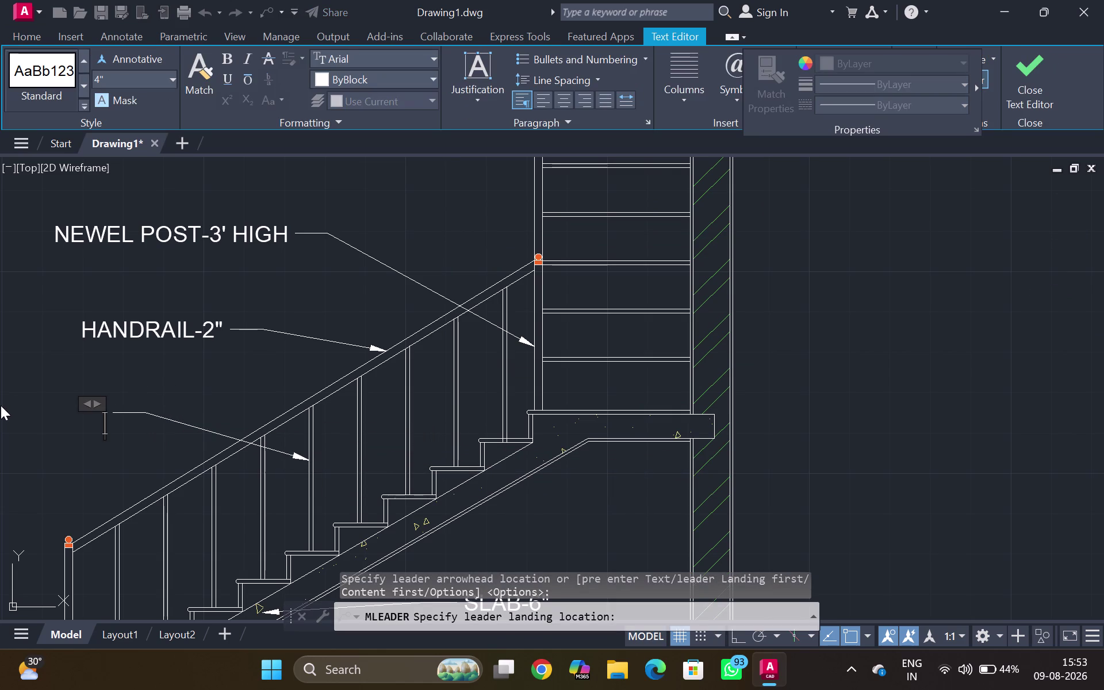
text(BA)
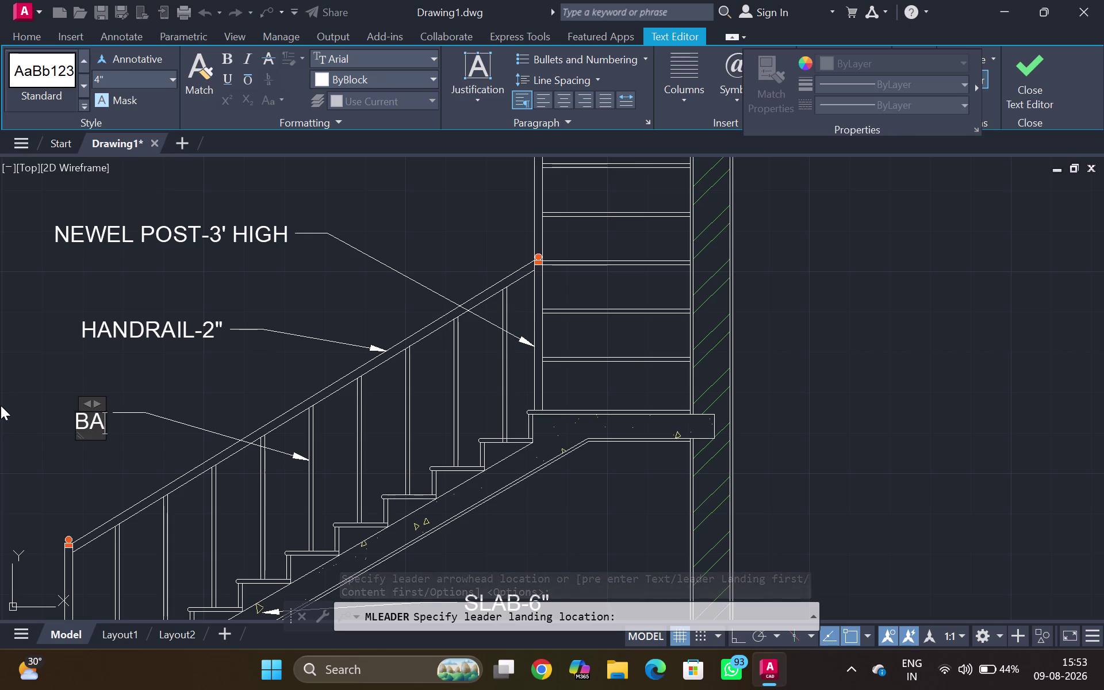
text(LLUSTER)
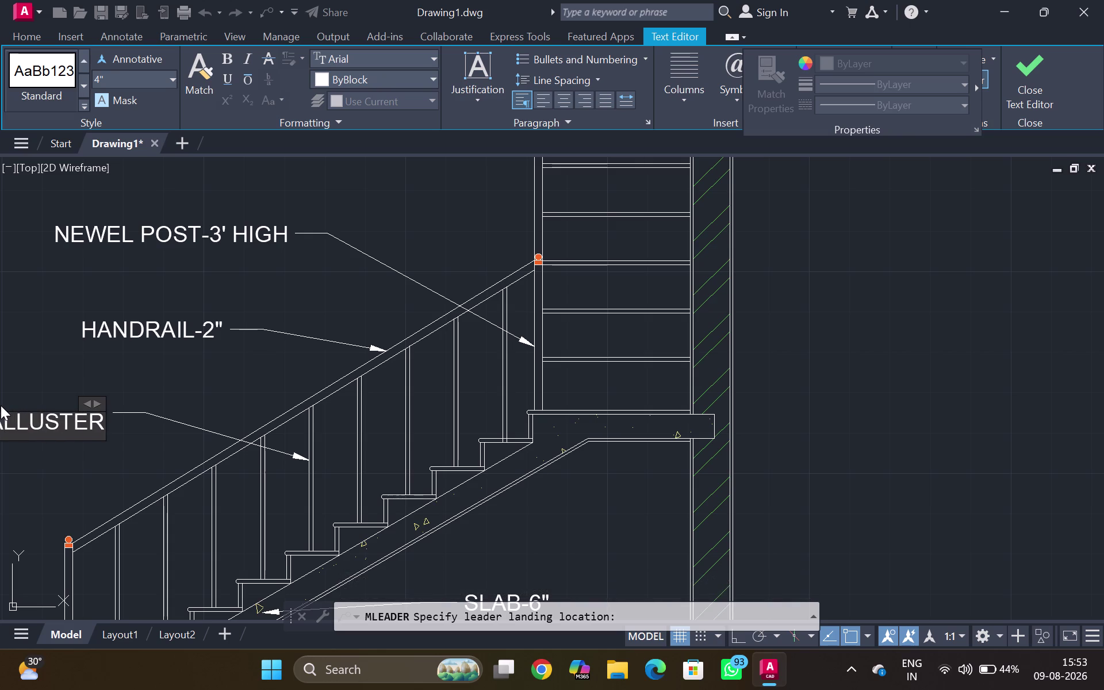
key(minus)
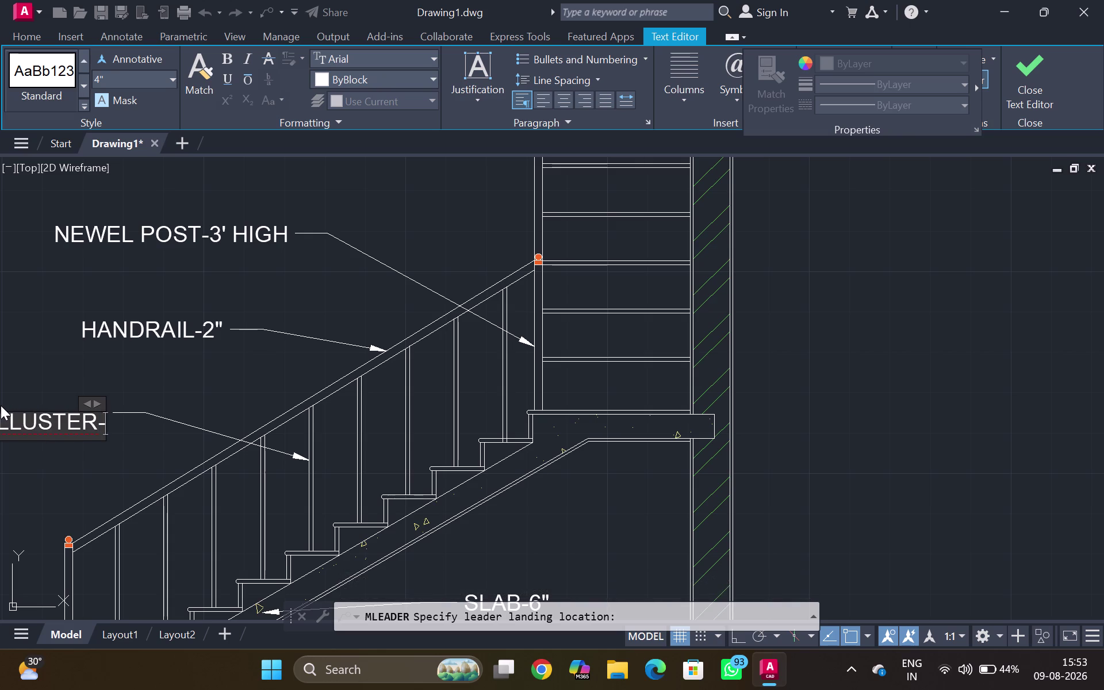
text(3')
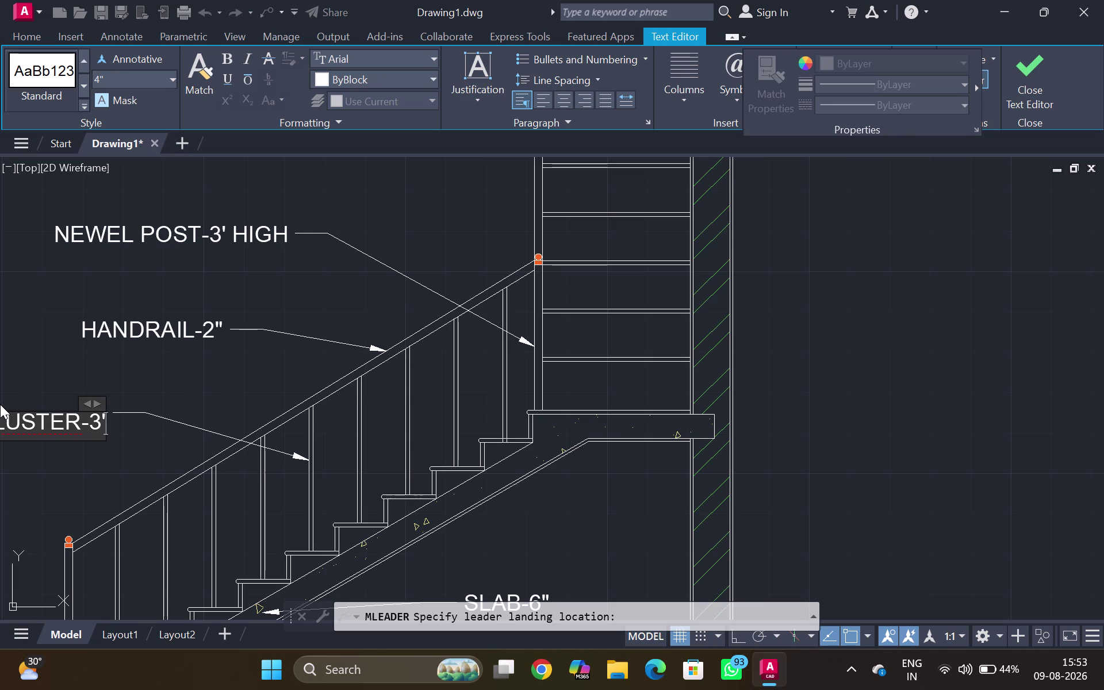
key(space)
text(HI)
text(GH)
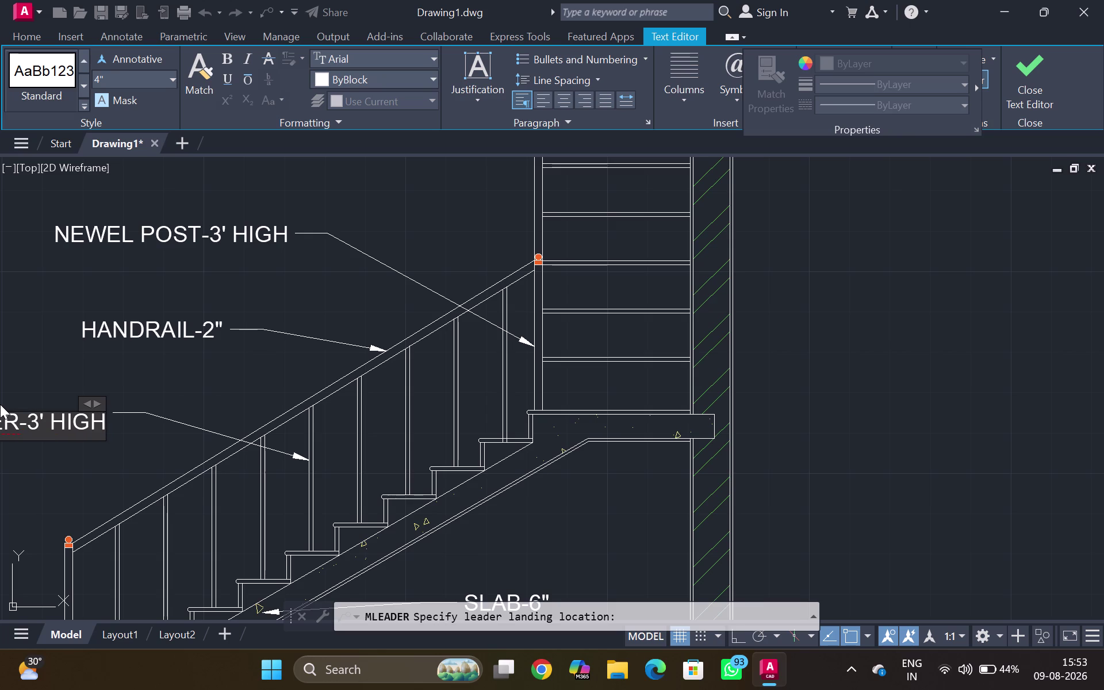
click(140, 385)
scroll(down, 3)
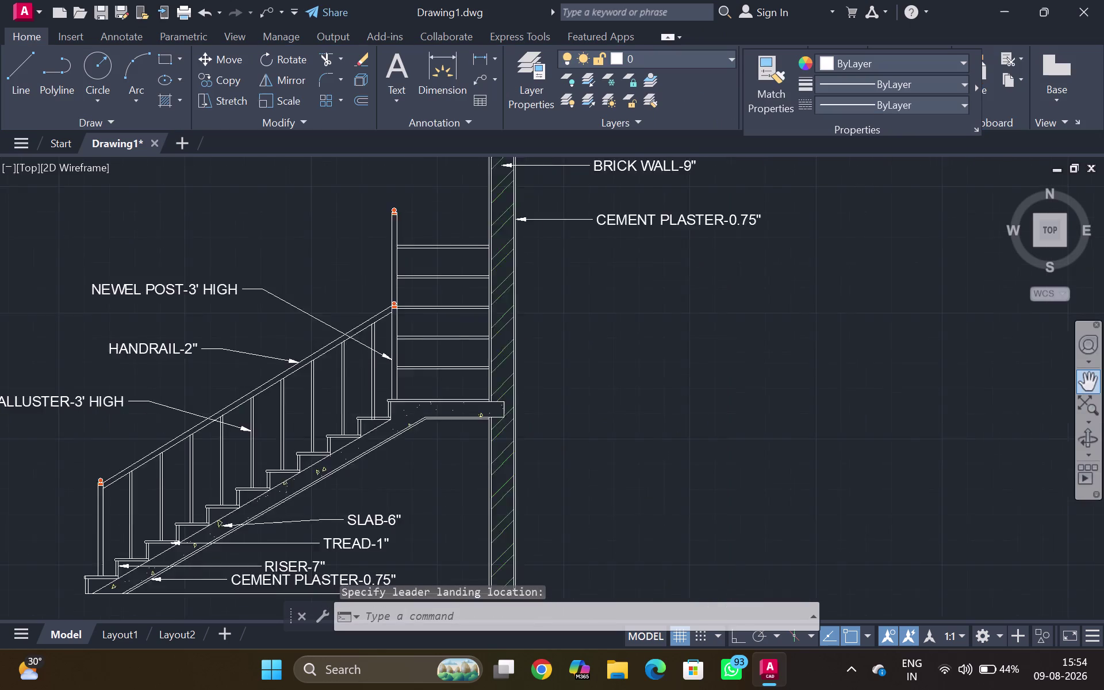
middle_click(294, 416)
scroll(down, 3)
scroll(down, 3)
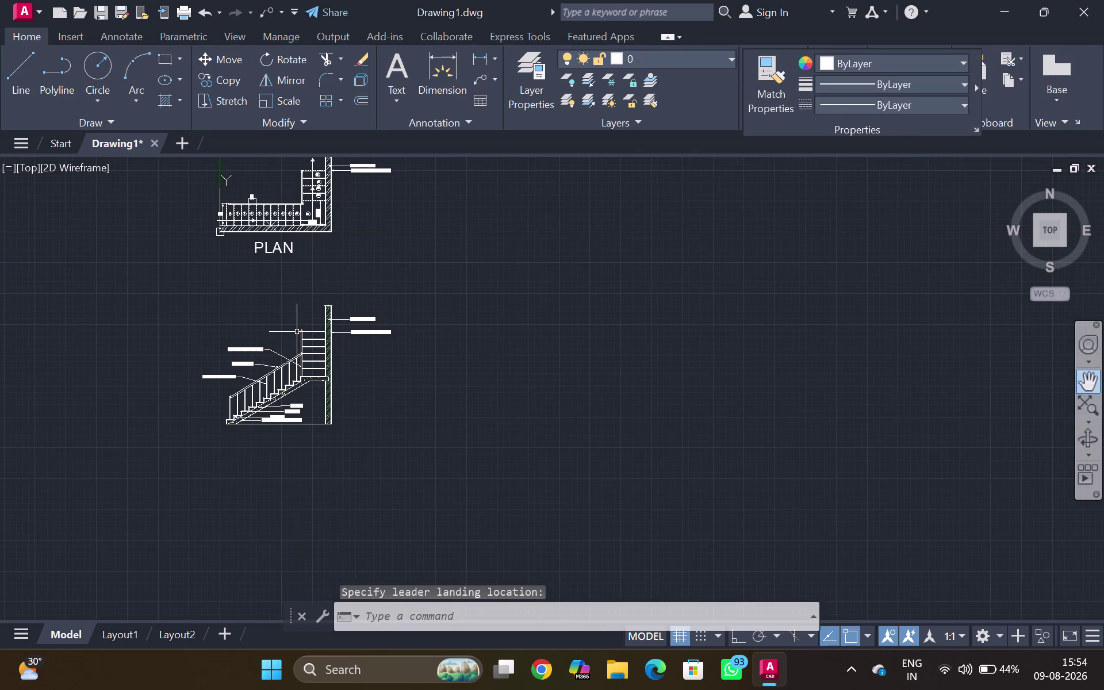
middle_drag(295, 328, 307, 323)
scroll(up, 3)
middle_drag(270, 398, 307, 333)
scroll(up, 3)
middle_drag(244, 379, 274, 350)
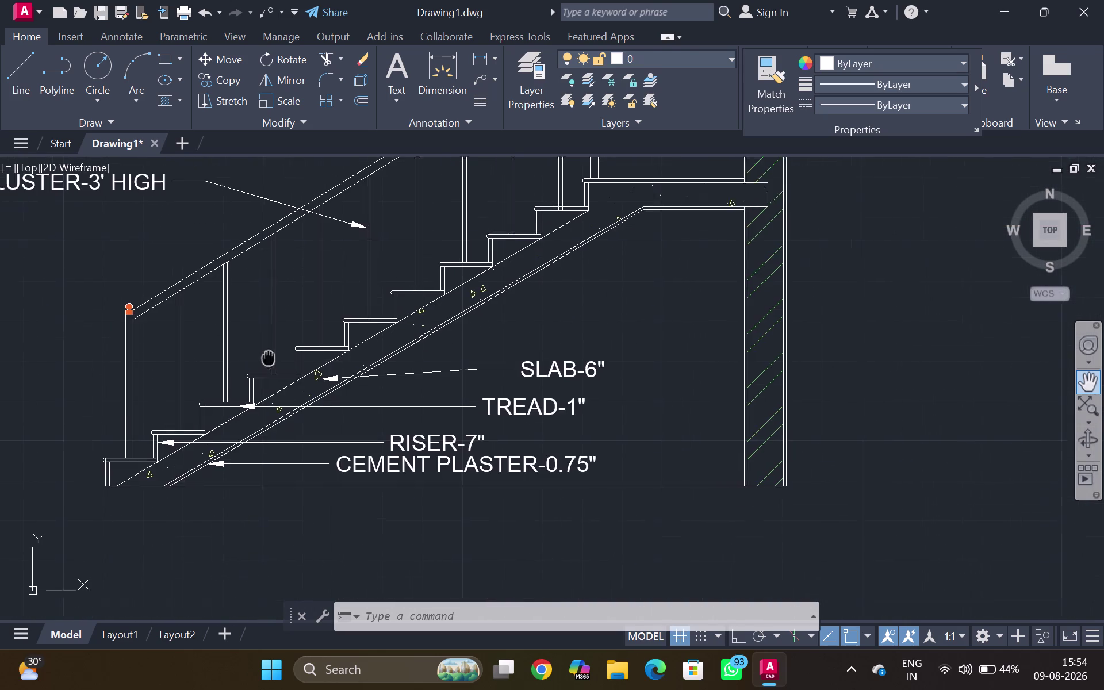
middle_drag(274, 350, 361, 293)
middle_click(229, 373)
middle_drag(235, 362, 242, 349)
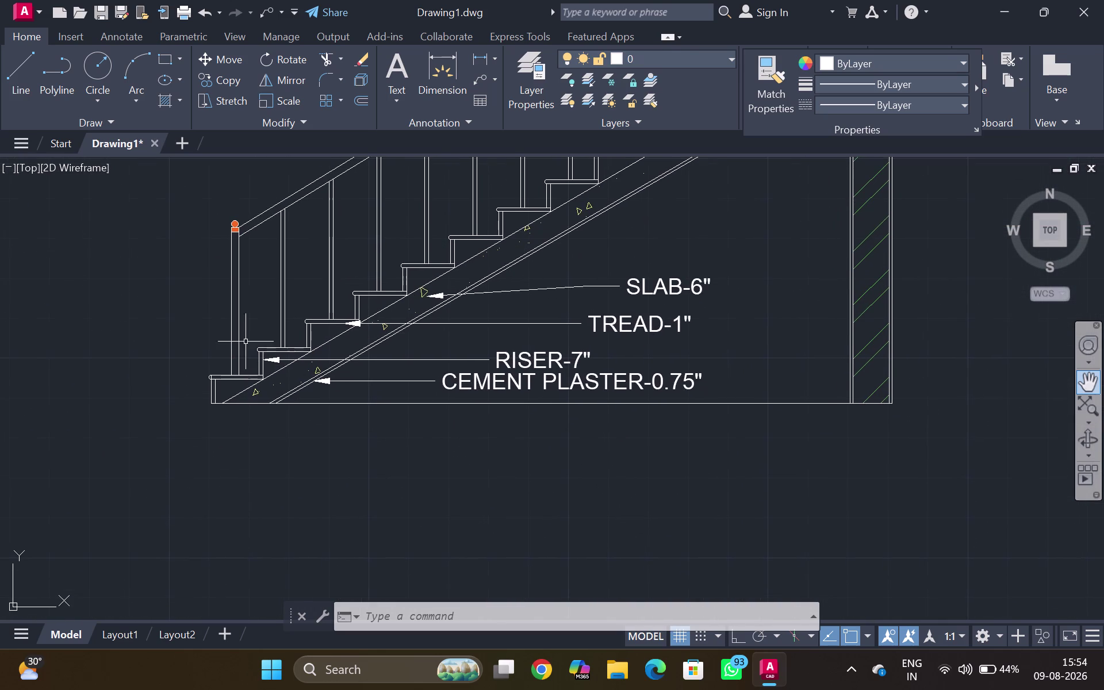
middle_click(258, 349)
scroll(up, 3)
middle_drag(259, 347, 272, 296)
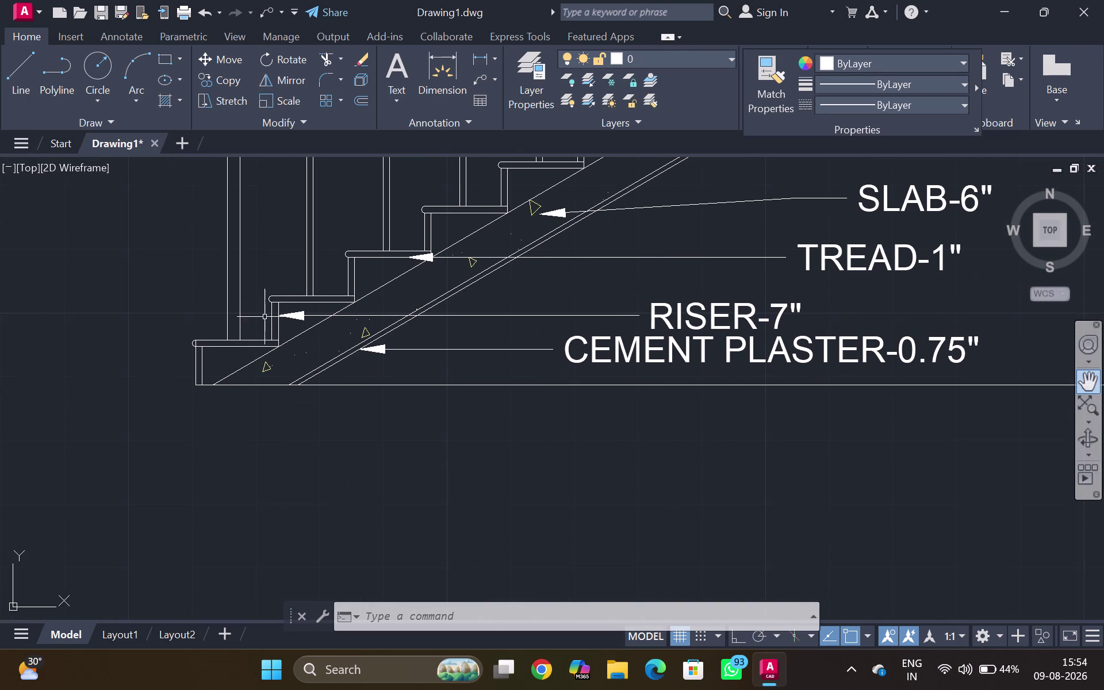
click(441, 93)
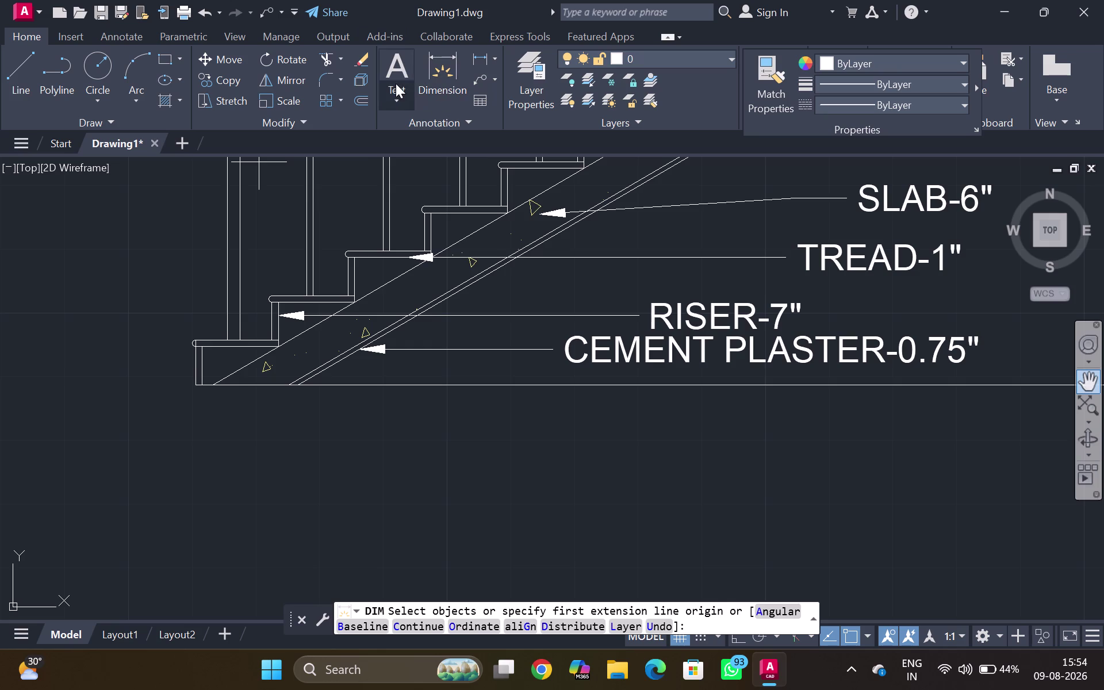
click(396, 81)
click(399, 104)
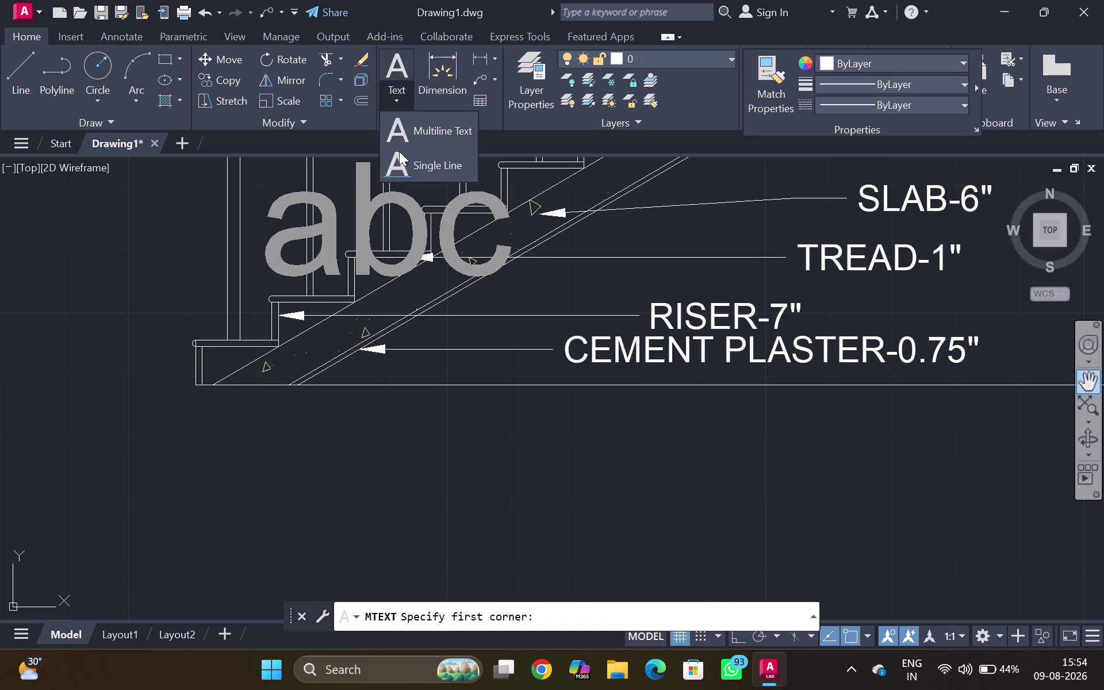
click(403, 159)
middle_drag(270, 313, 268, 304)
scroll(up, 3)
click(251, 308)
click(252, 335)
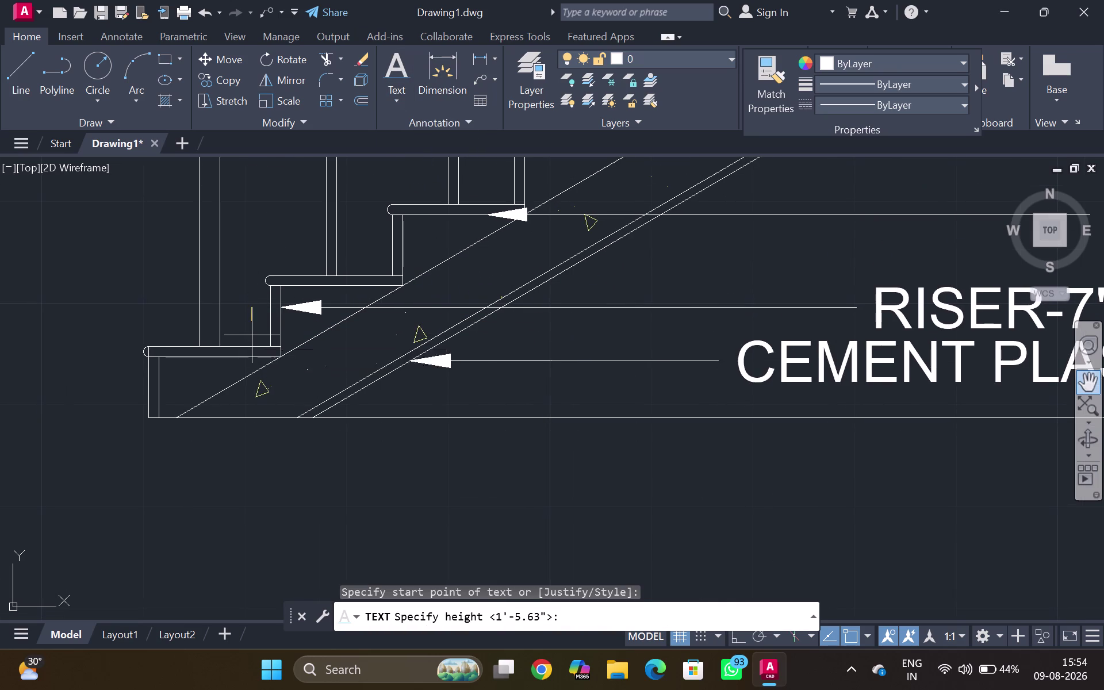
click(259, 327)
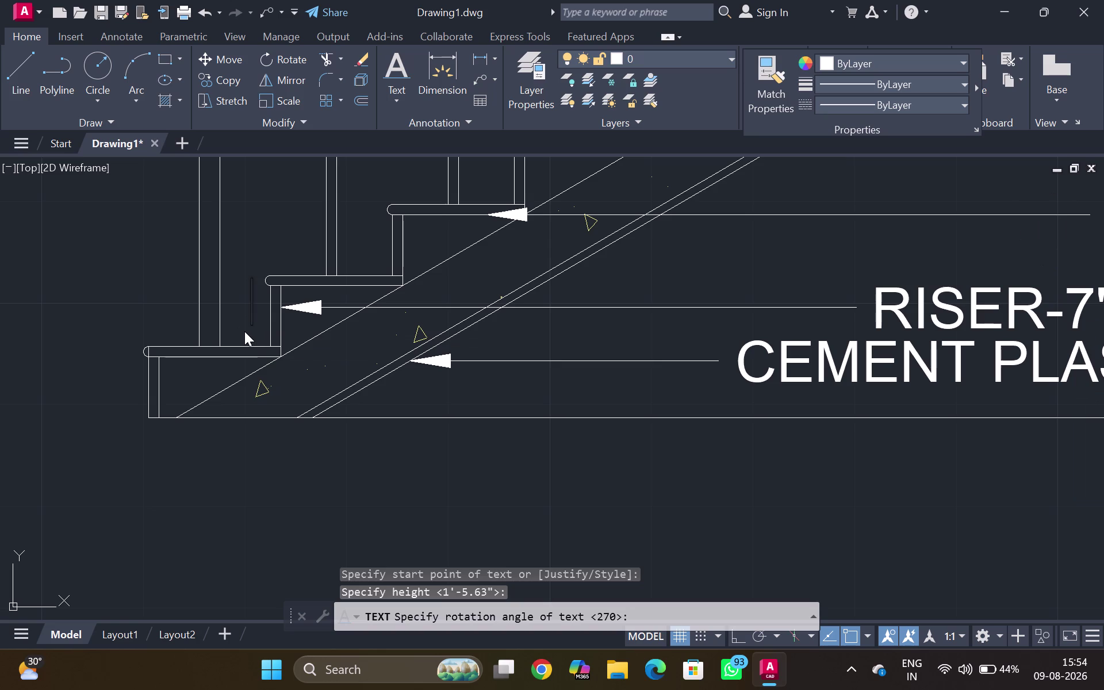
key(1)
click(133, 309)
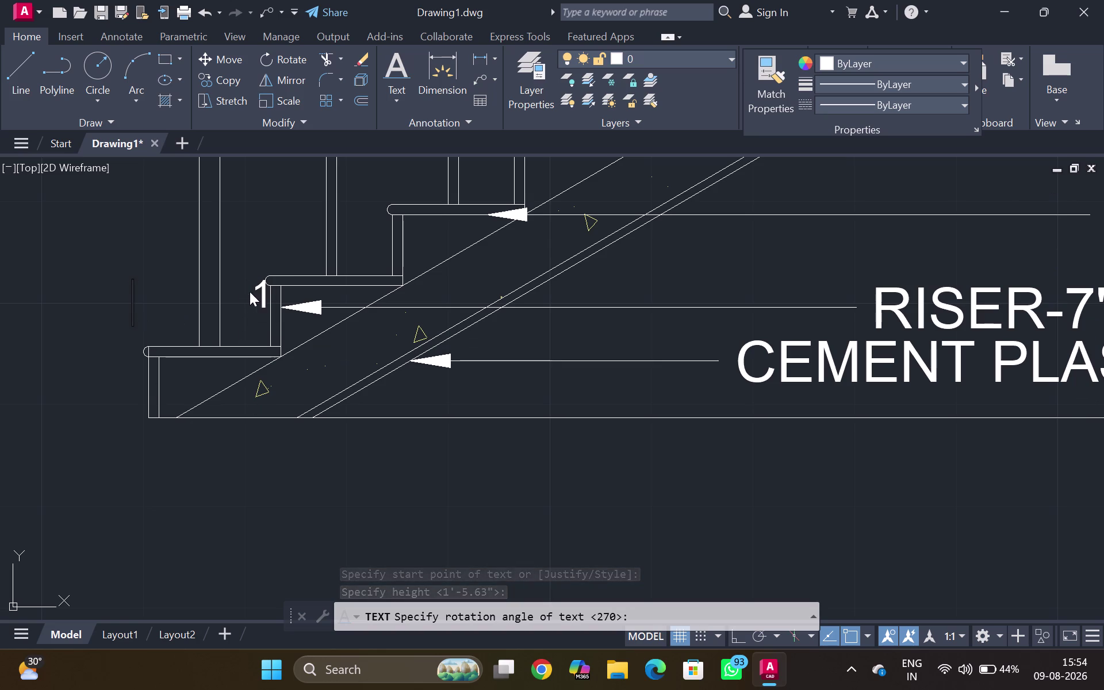
click(263, 293)
click(260, 292)
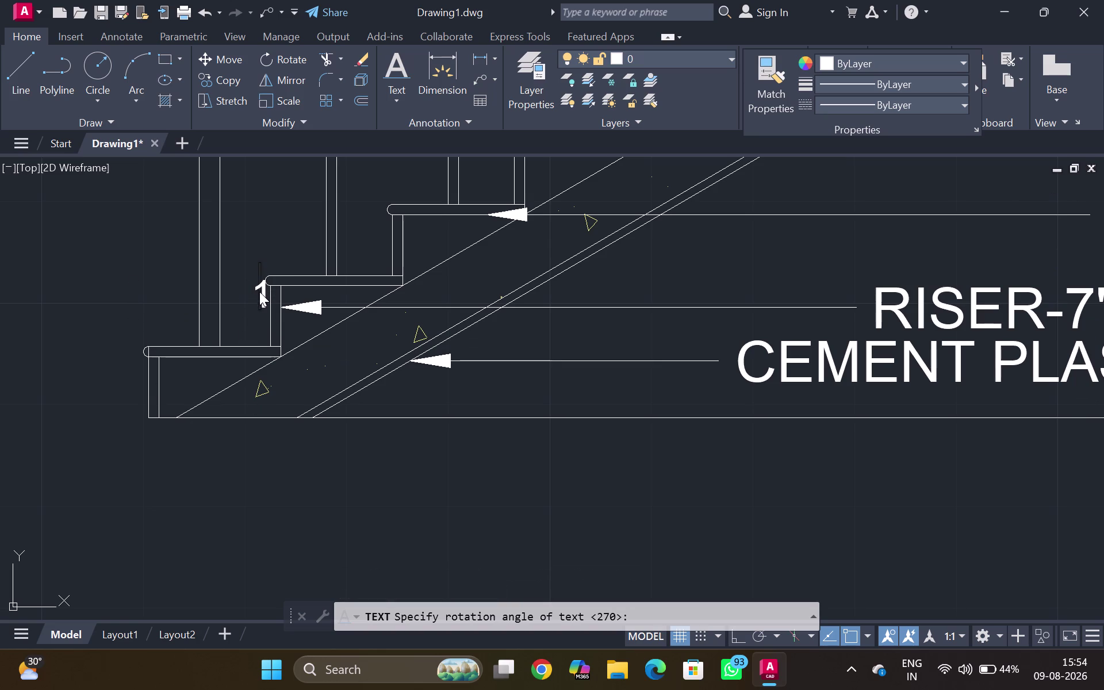
key(Escape)
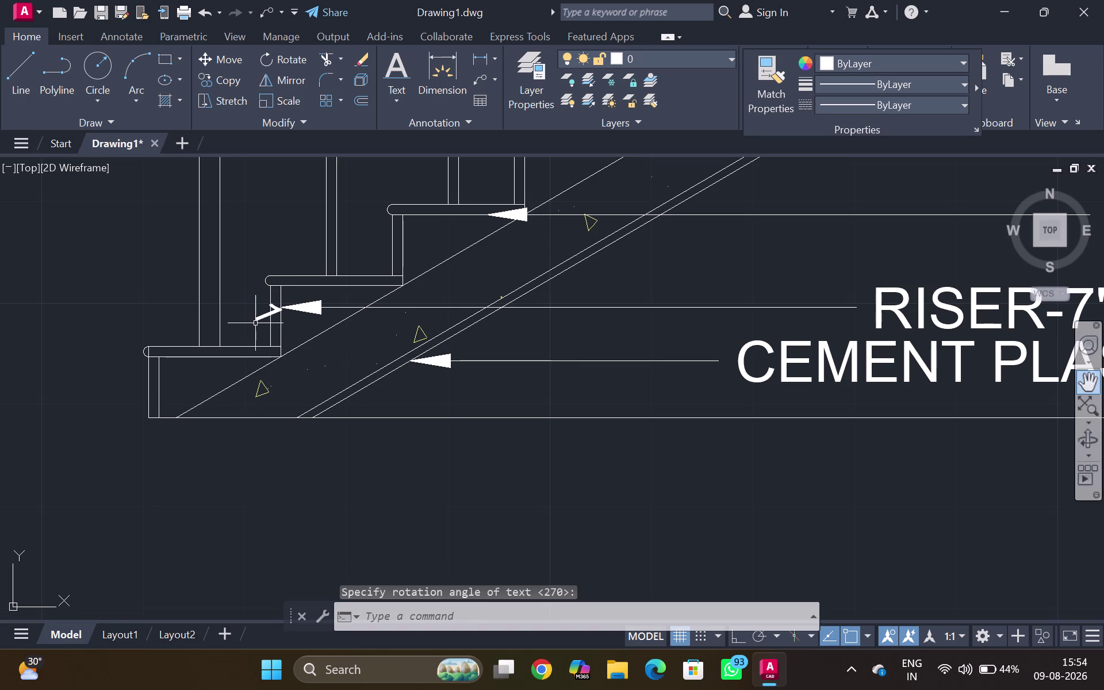
click(261, 317)
key(Delete)
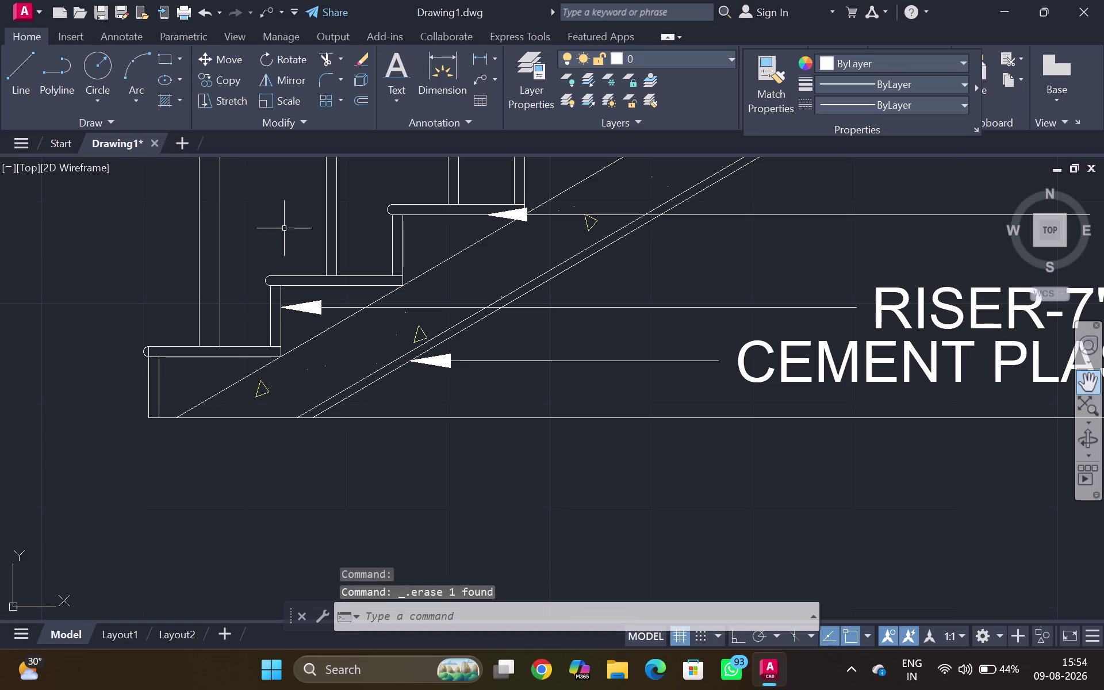
click(397, 92)
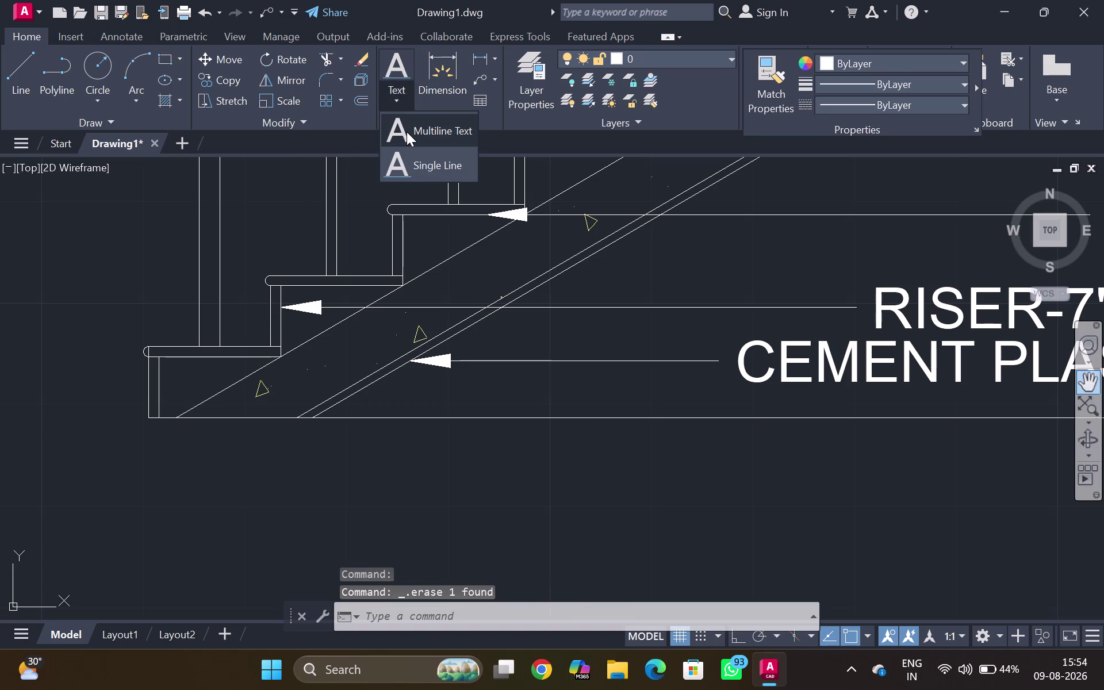
Write the step number 1 as multiline text beside the first step.
click(406, 132)
click(242, 317)
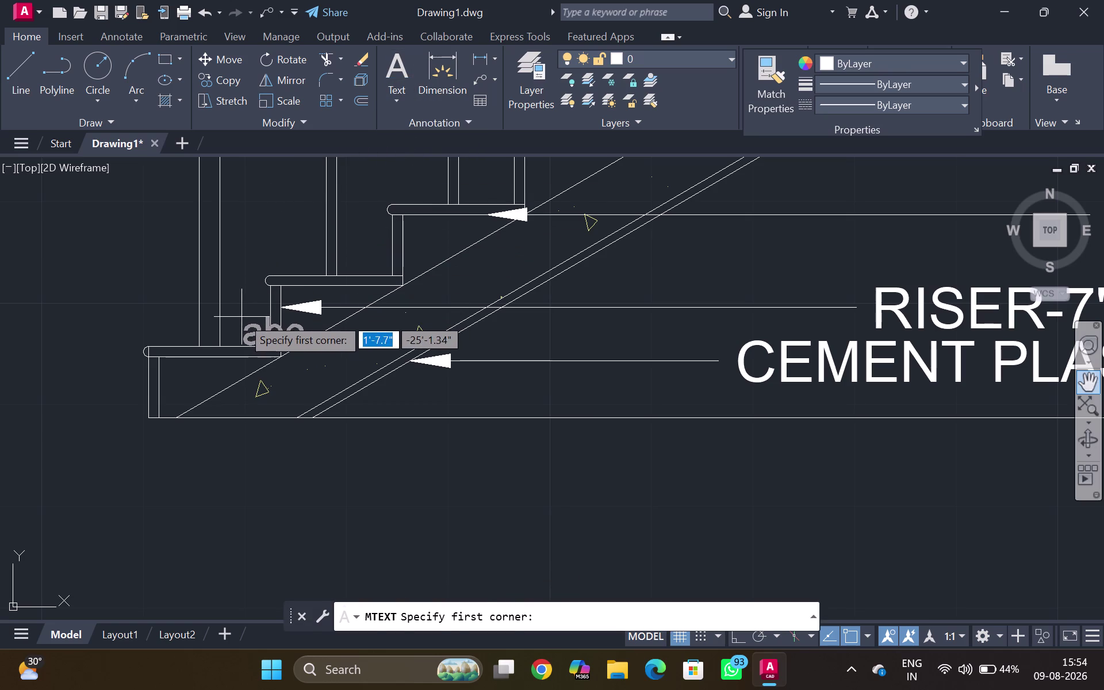
click(264, 344)
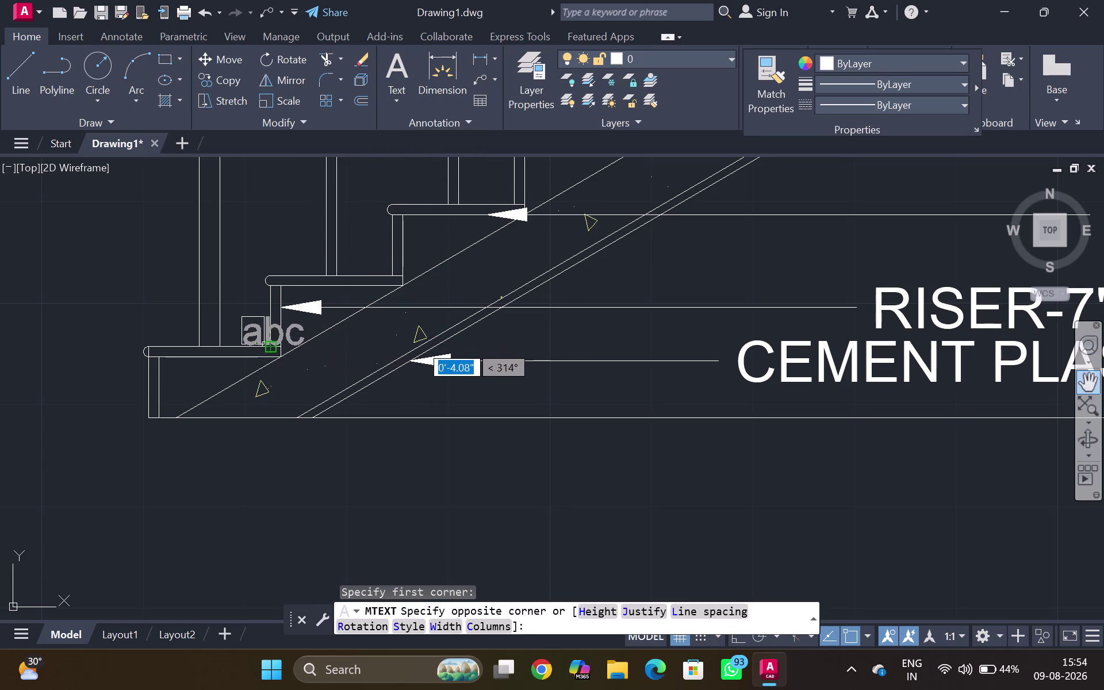
click(256, 334)
key(1)
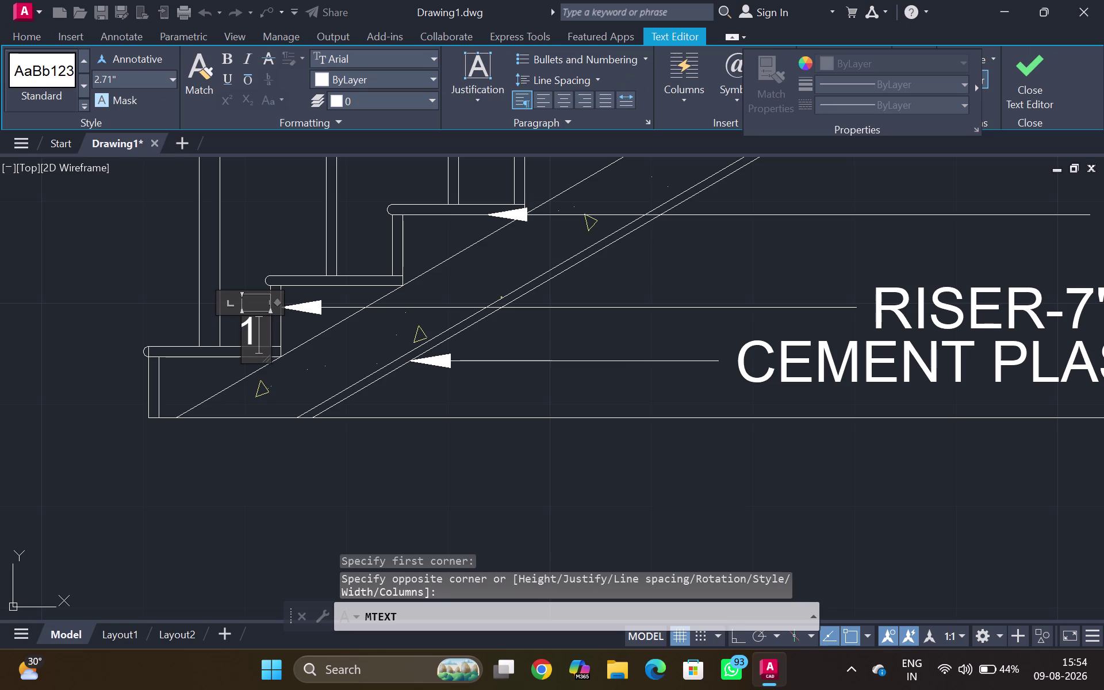
click(366, 396)
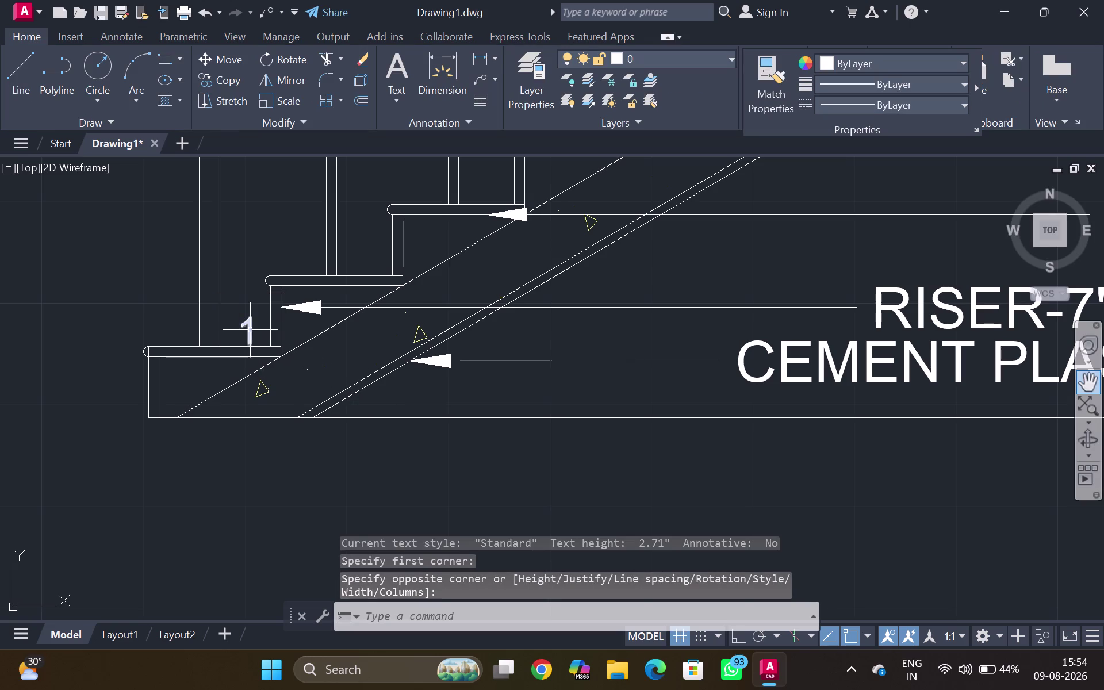
Move the number 1 up so it sits just above the first tread.
click(251, 329)
key(m)
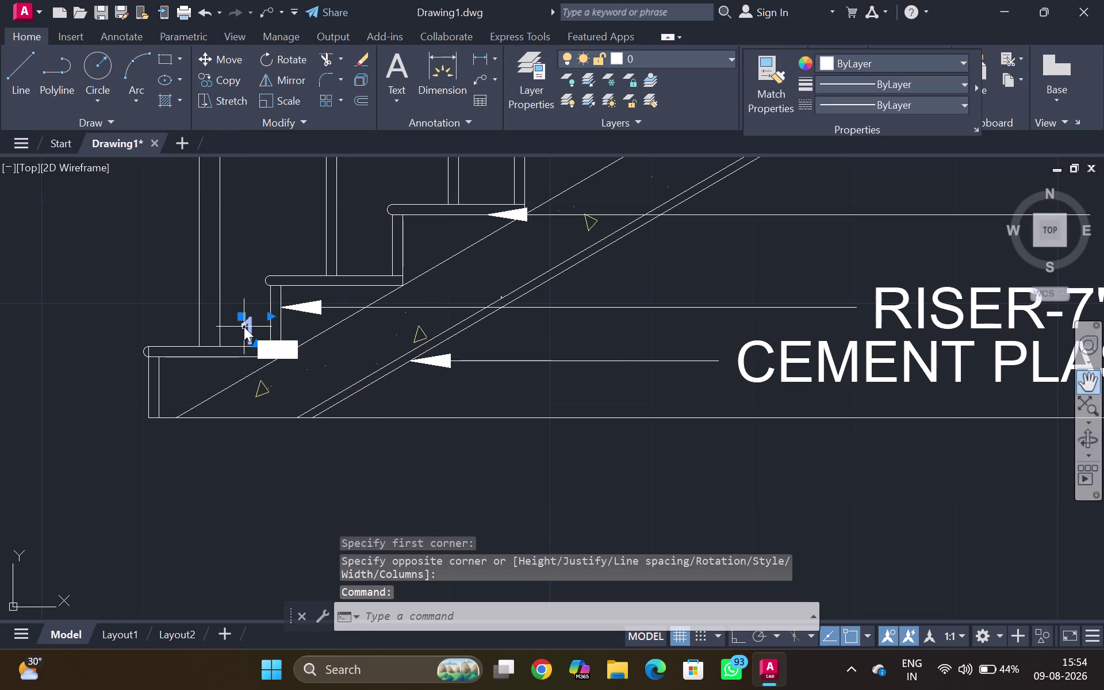
key(Return)
click(244, 325)
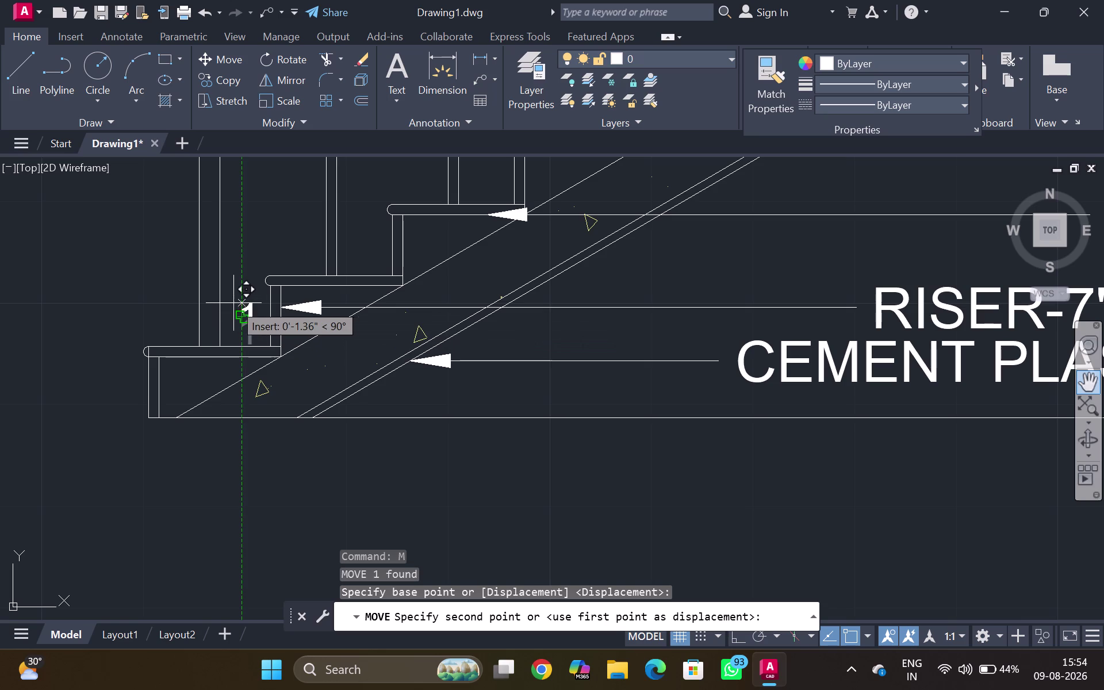
click(232, 302)
click(246, 323)
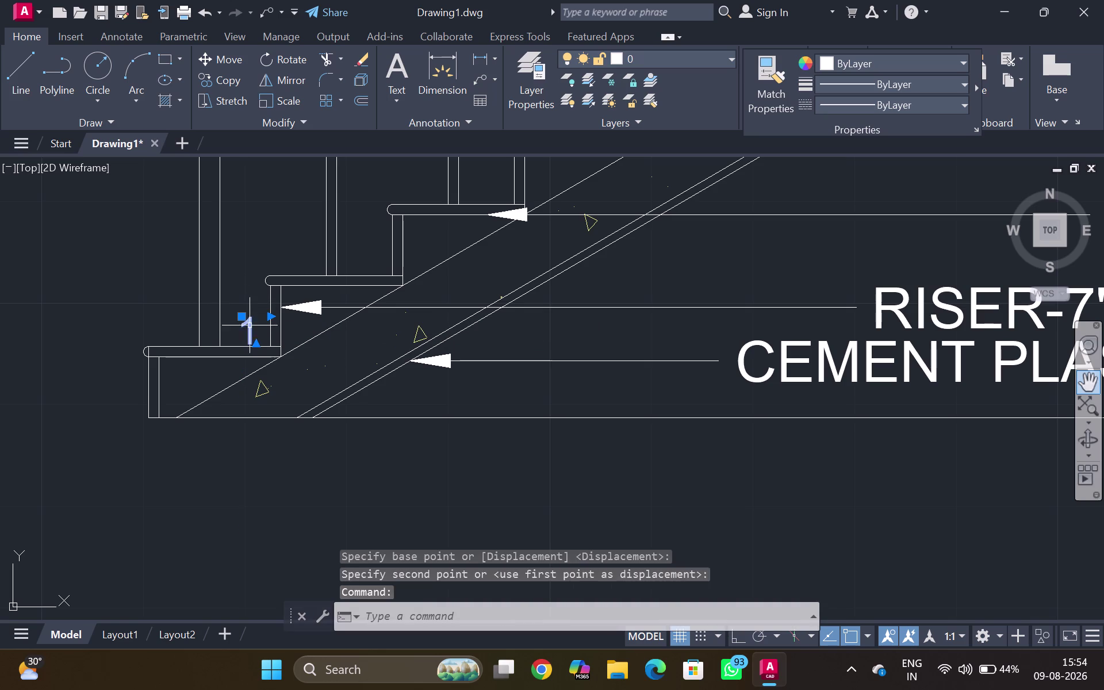
key(m)
key(Return)
click(250, 327)
Select the step number and start the COPY command.
click(245, 308)
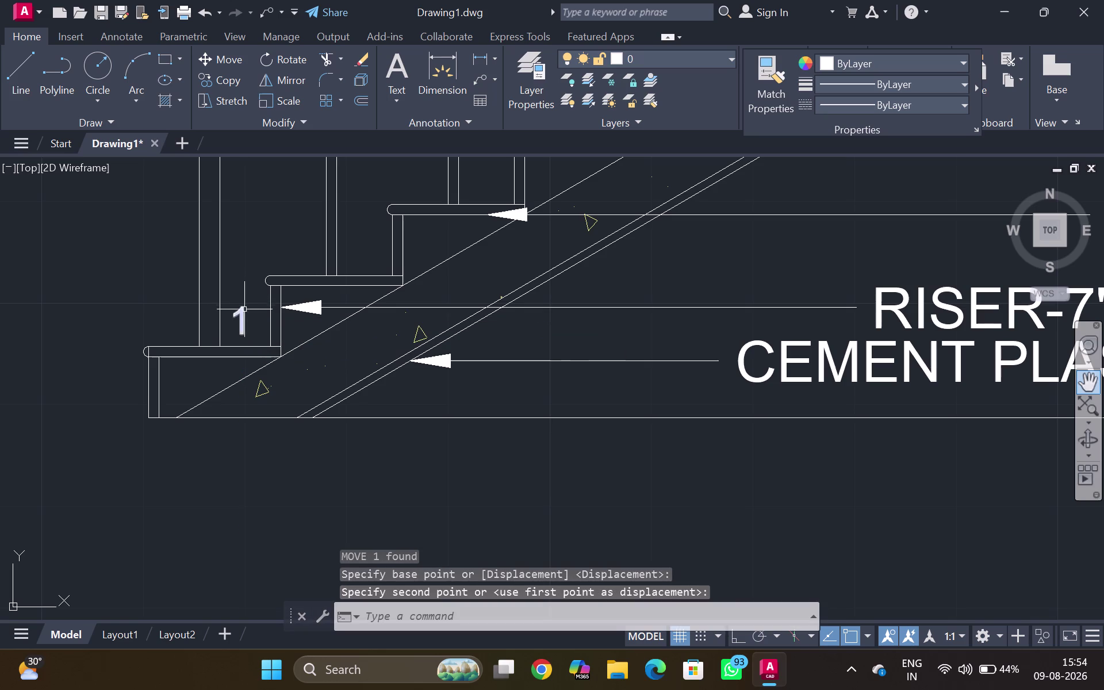
click(238, 319)
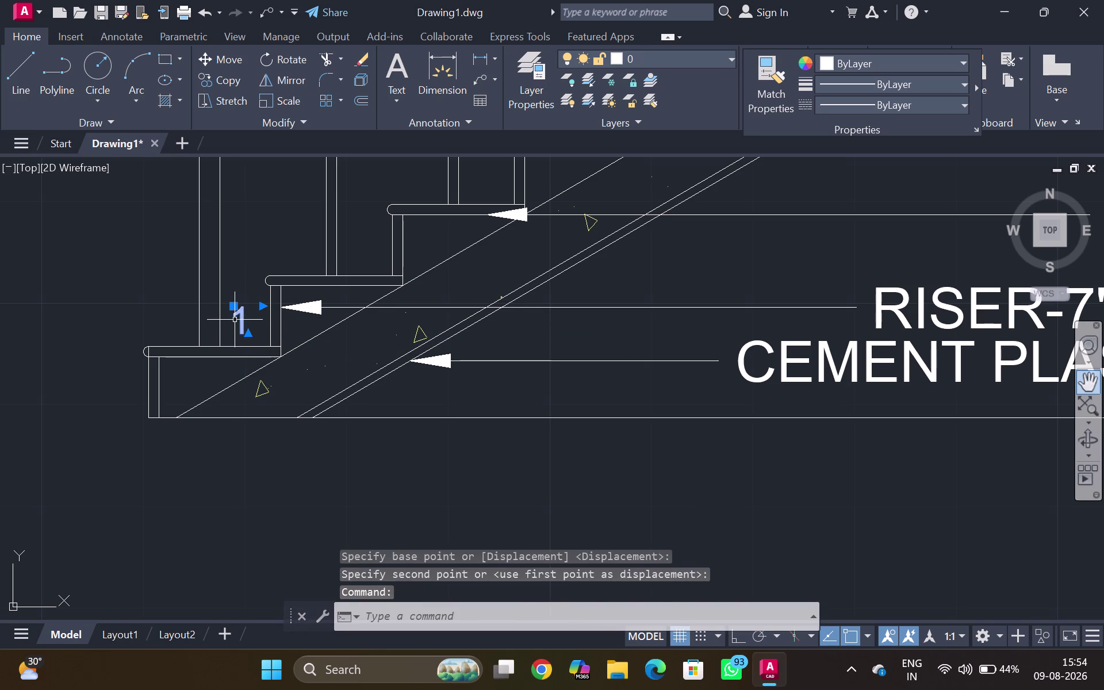
text(CO)
key(Return)
Copy the step number 1 onto the successive steps of the lower flight.
click(244, 324)
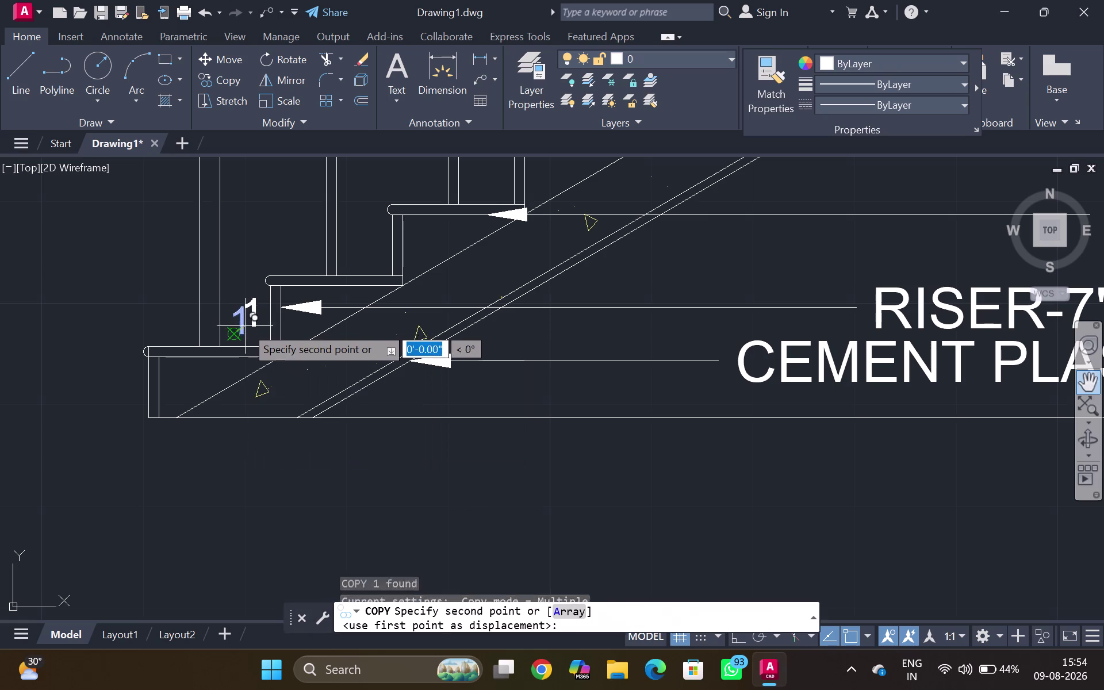
click(352, 266)
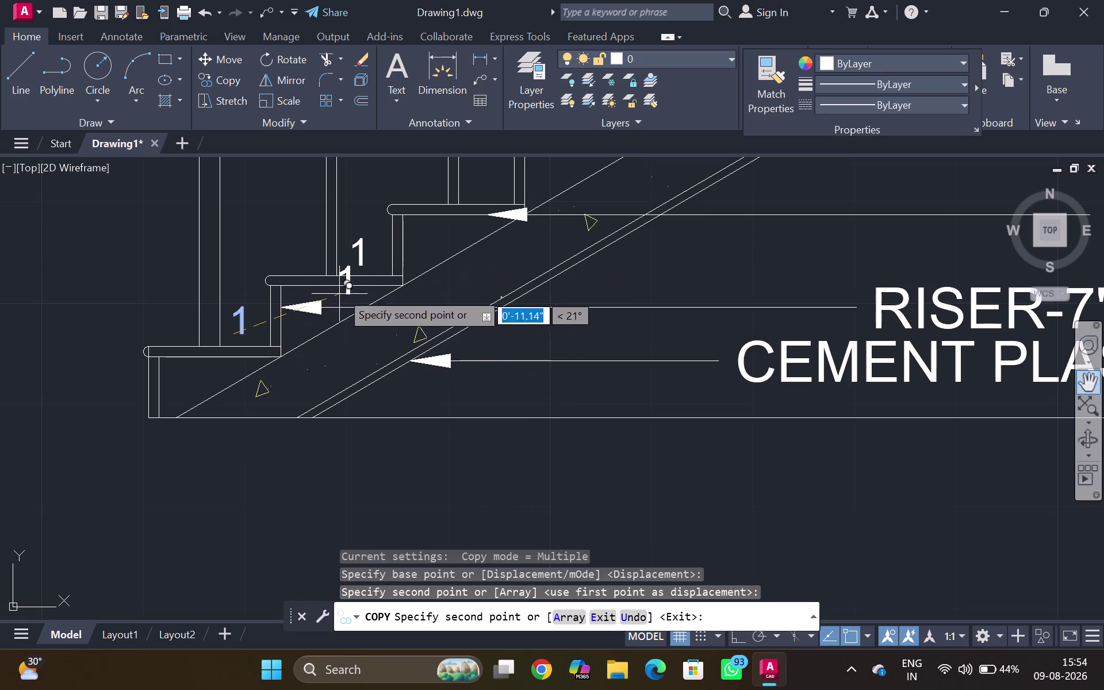
middle_click(435, 270)
middle_drag(433, 281, 336, 424)
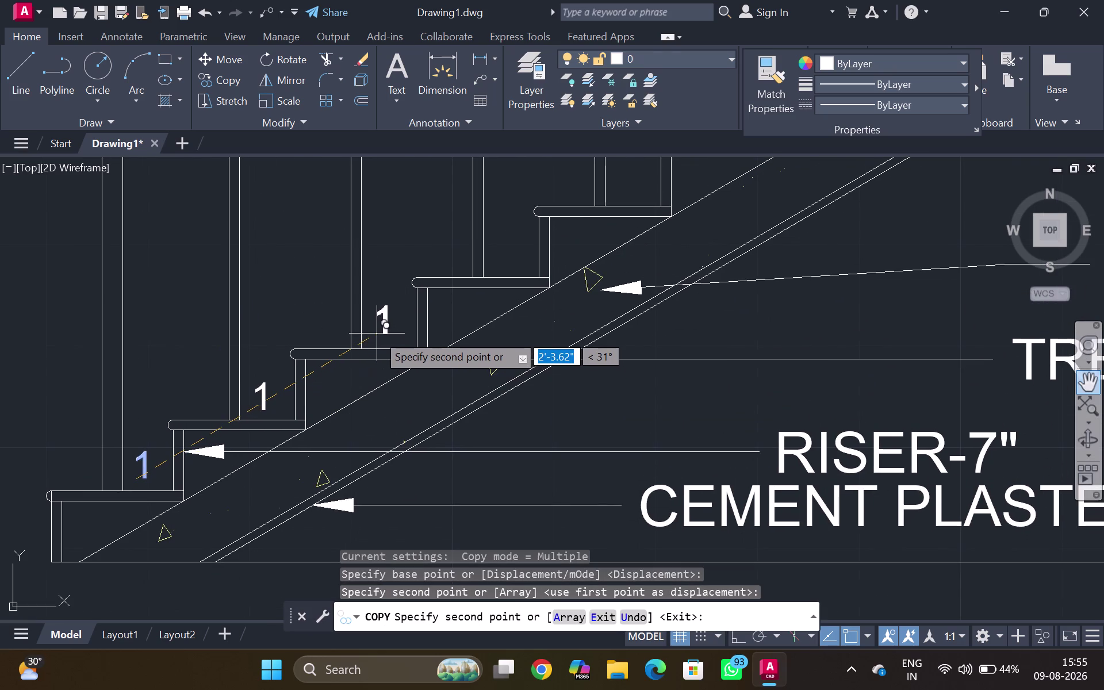
click(381, 334)
middle_drag(435, 333, 373, 416)
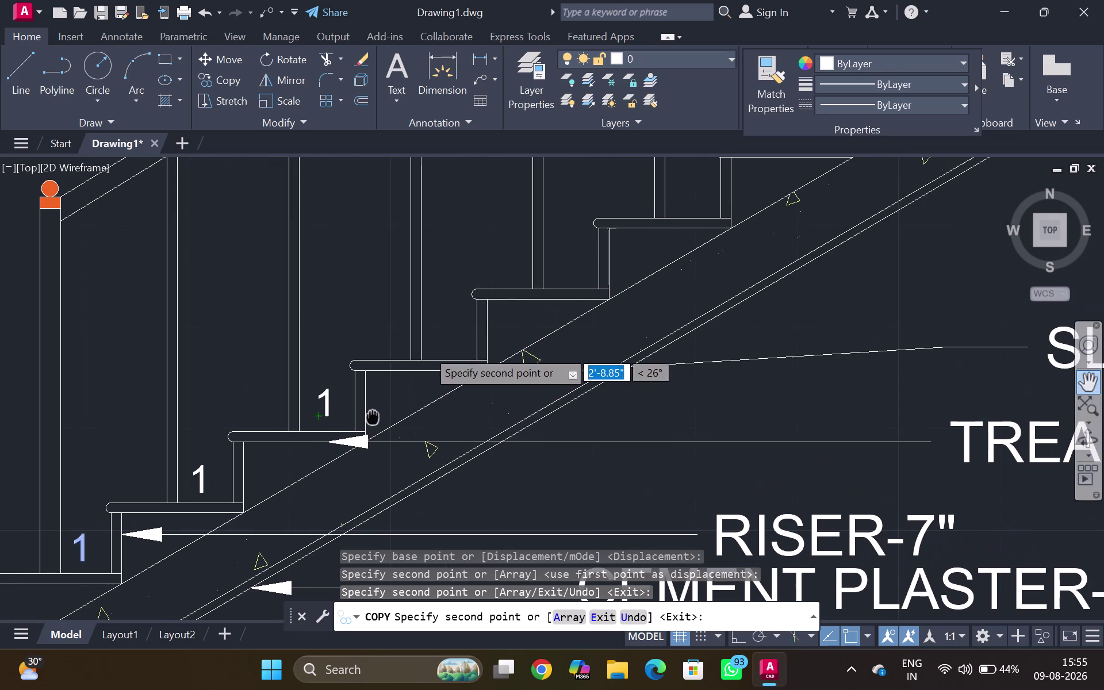
click(440, 348)
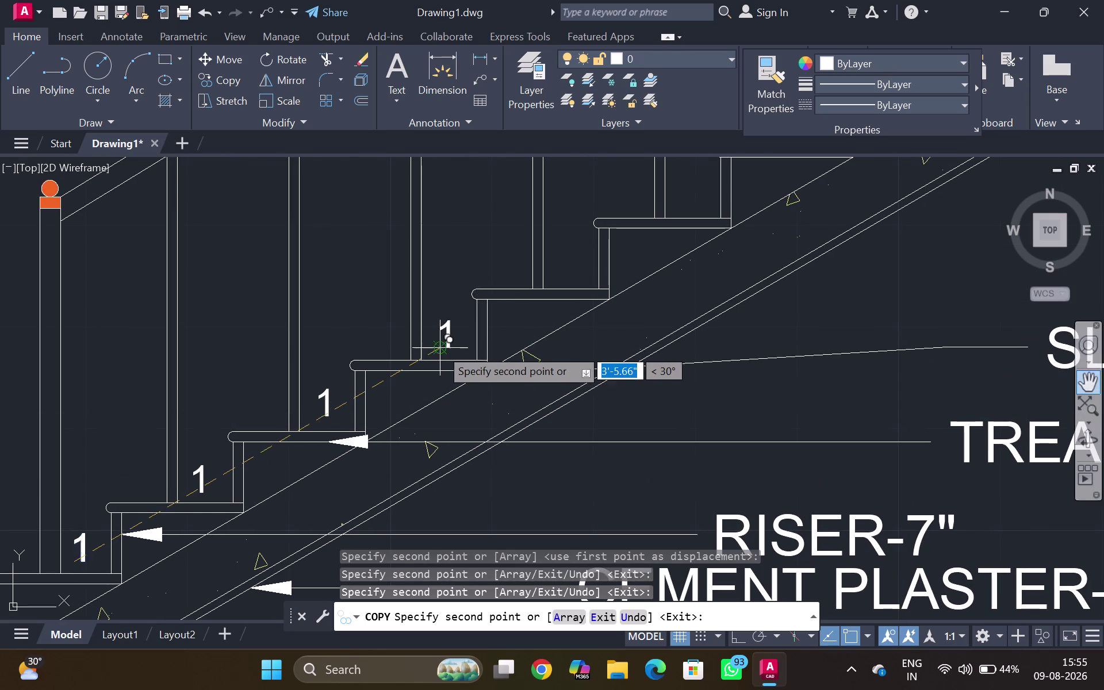
click(560, 277)
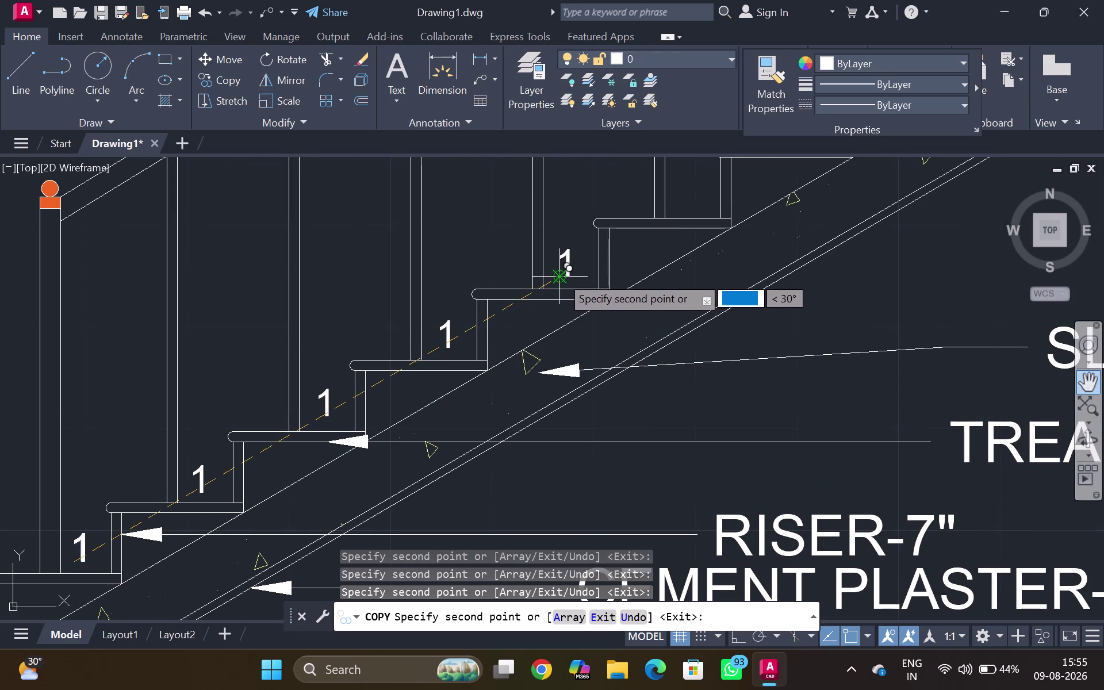
middle_drag(562, 283, 465, 459)
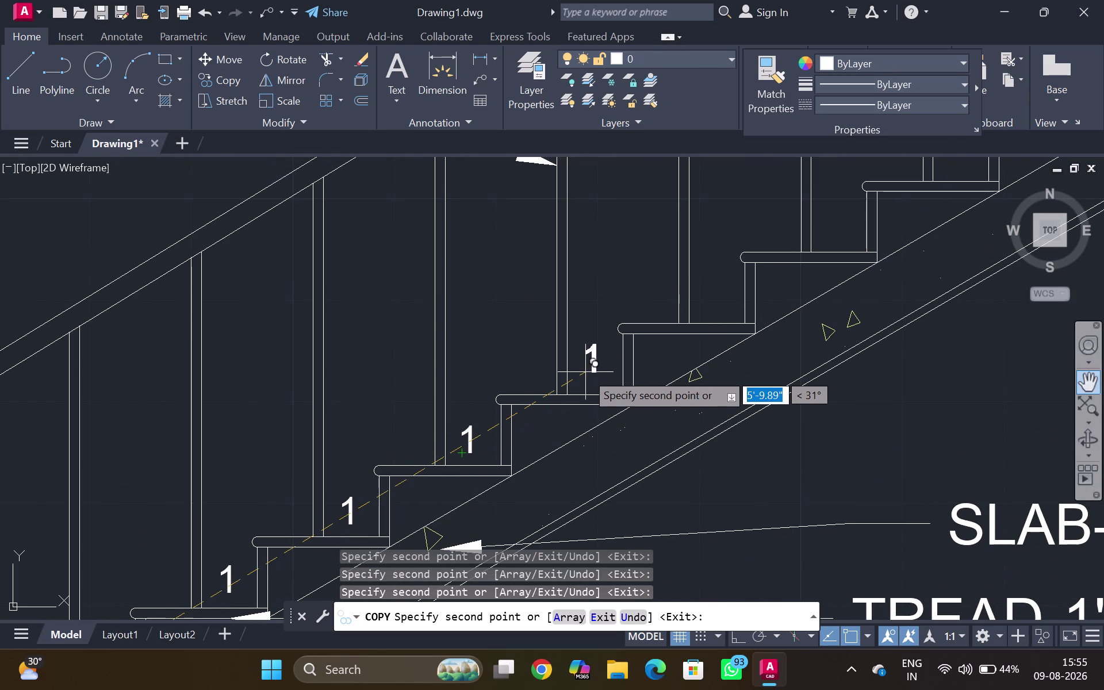
click(585, 375)
click(709, 307)
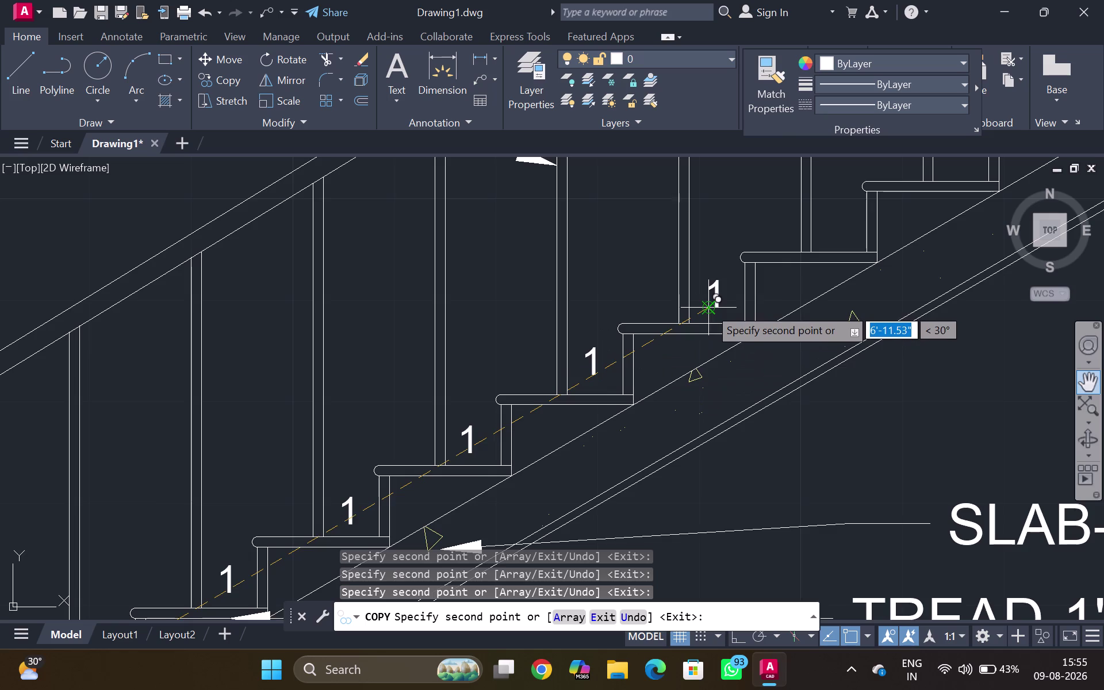
middle_drag(689, 328, 680, 337)
middle_drag(656, 357, 397, 506)
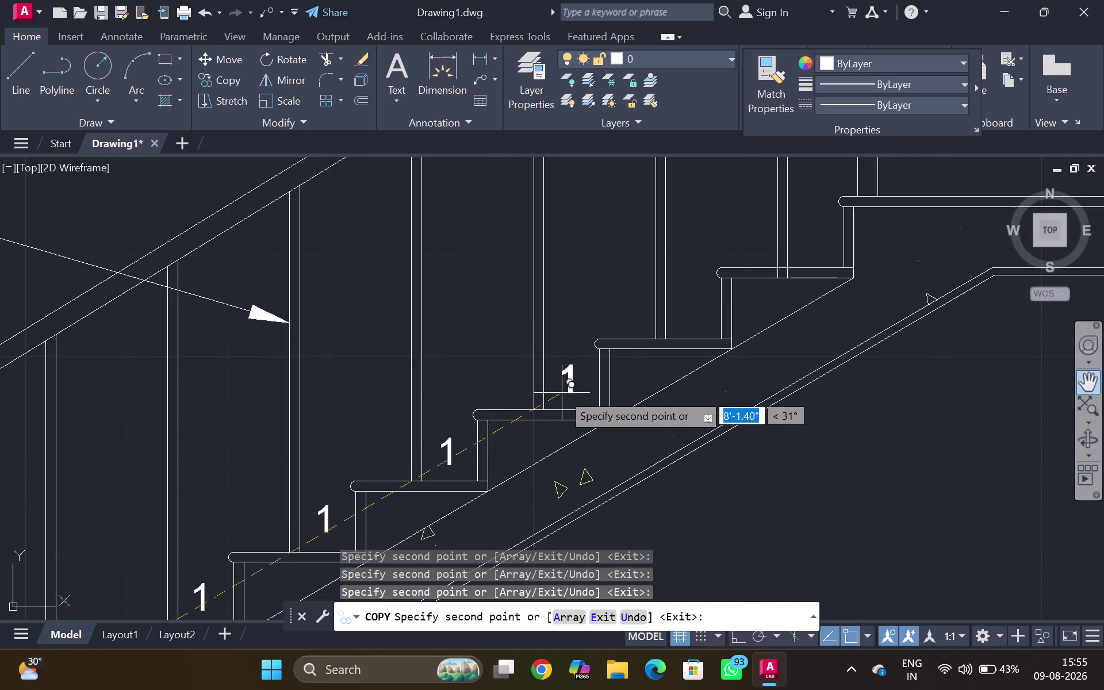
click(562, 392)
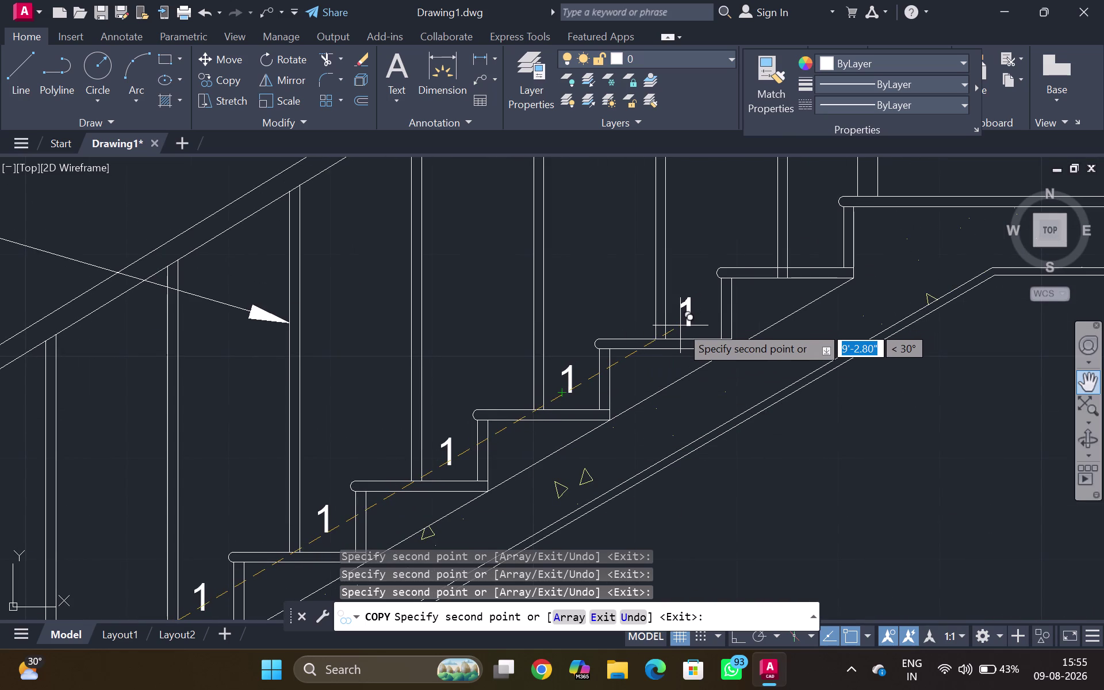
click(685, 325)
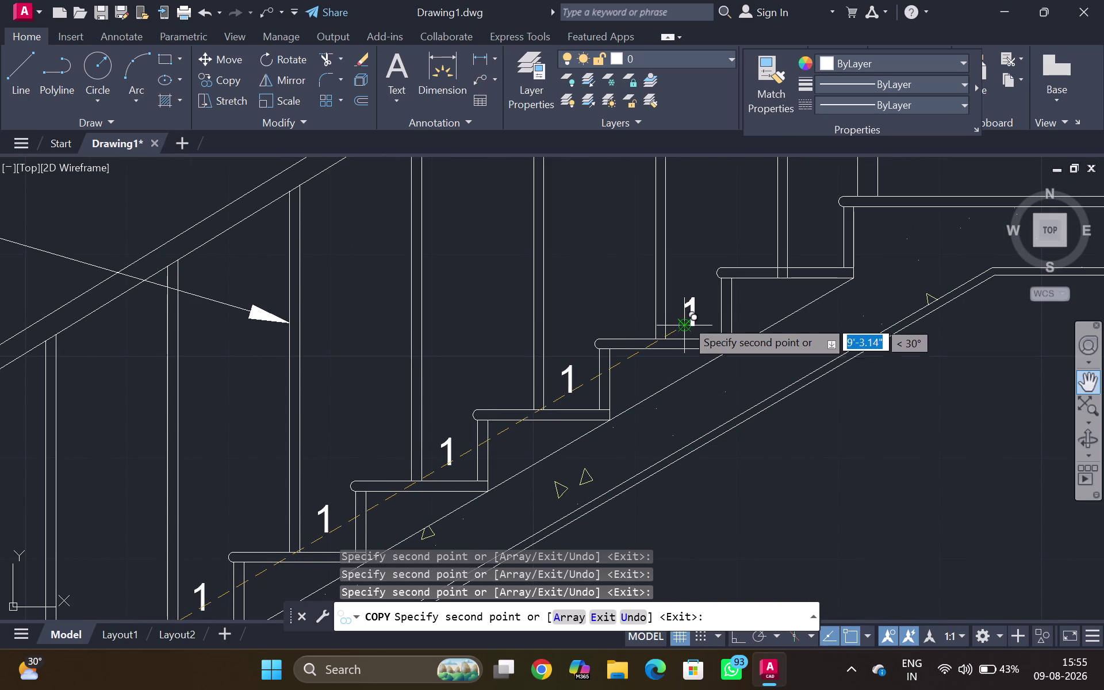
middle_drag(702, 321, 542, 426)
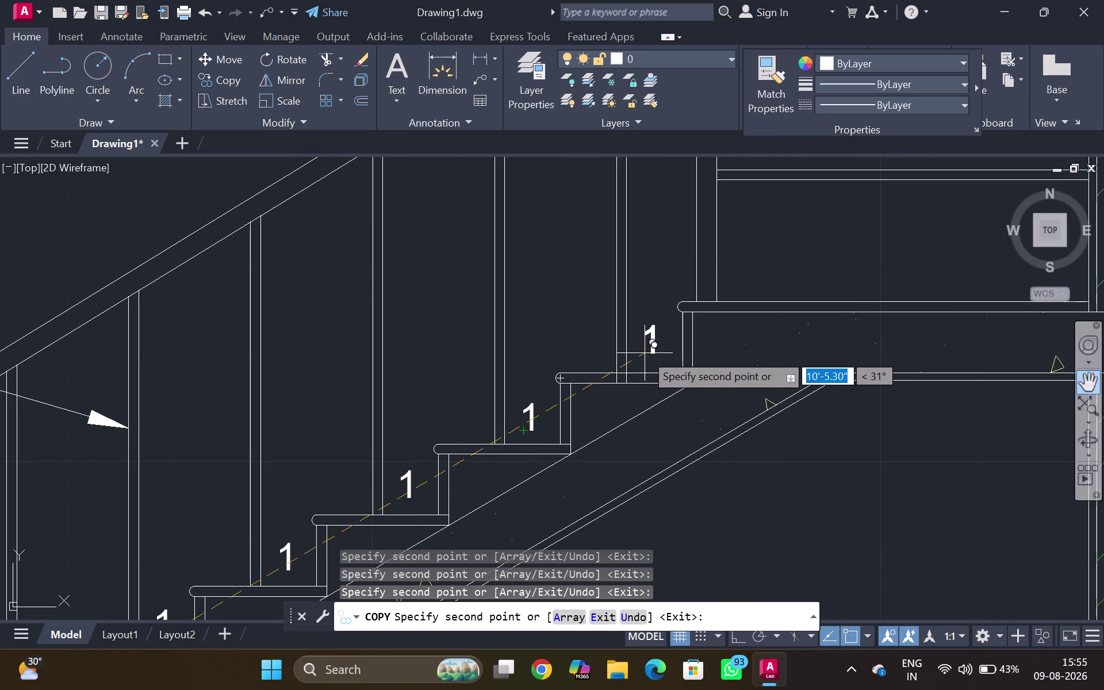
click(645, 353)
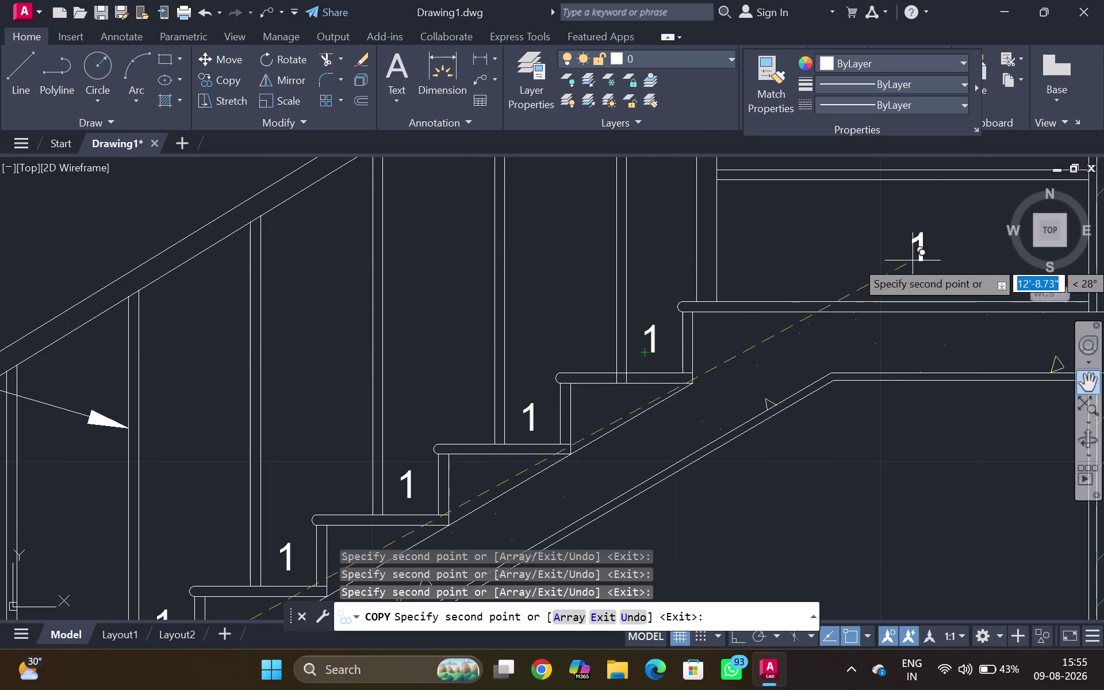
Copy 1 onto the upper flight's steps up to the topmost one, then end COPY.
click(898, 272)
middle_drag(903, 238, 885, 317)
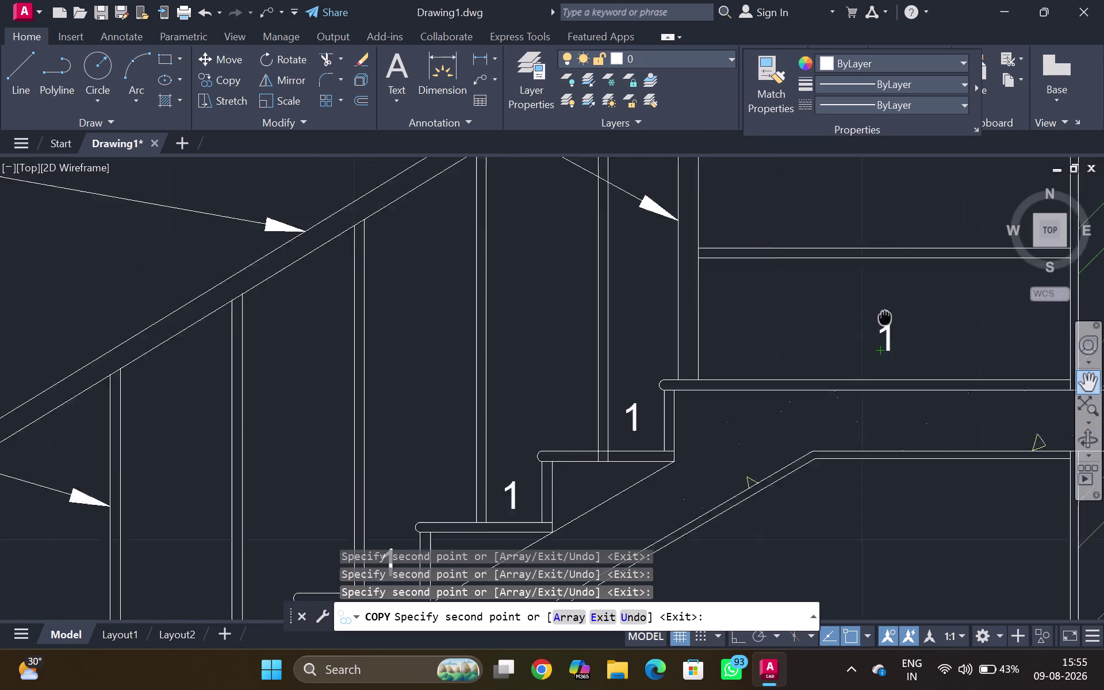
middle_drag(885, 316, 867, 380)
click(869, 264)
middle_drag(853, 372, 831, 469)
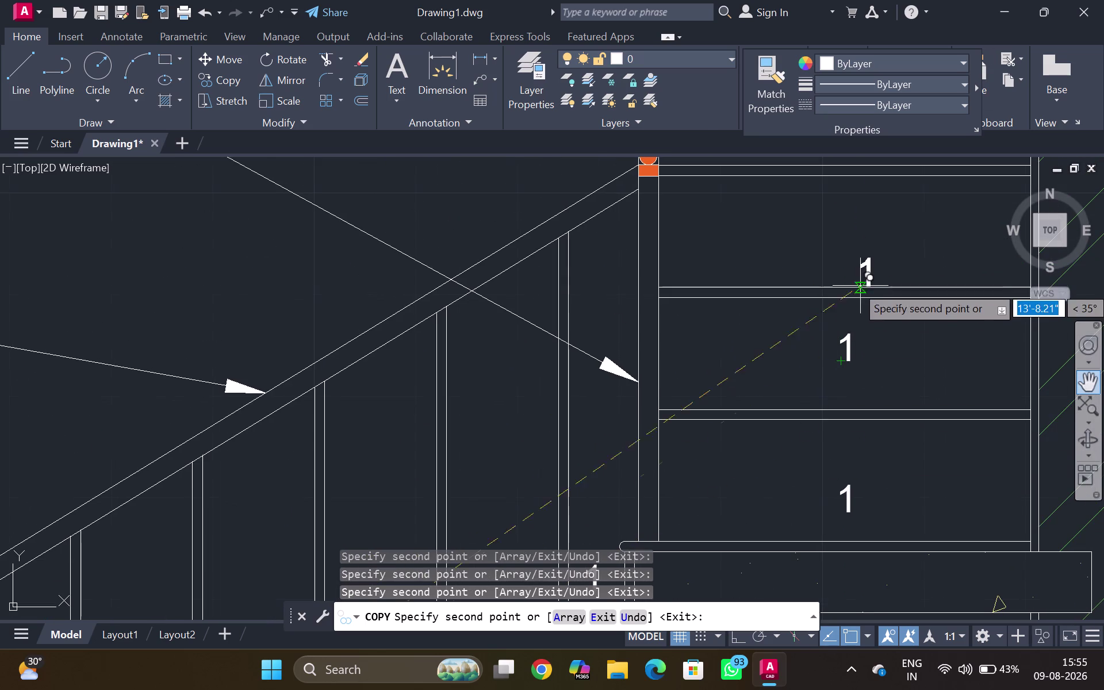
click(837, 253)
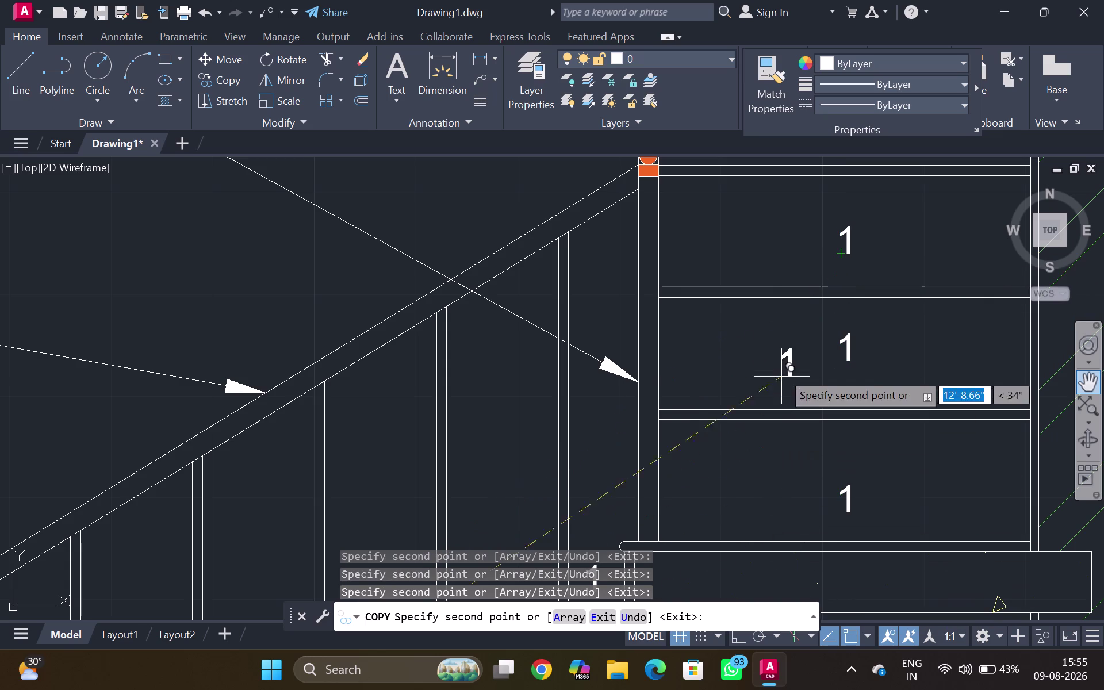
scroll(down, 3)
scroll(up, 3)
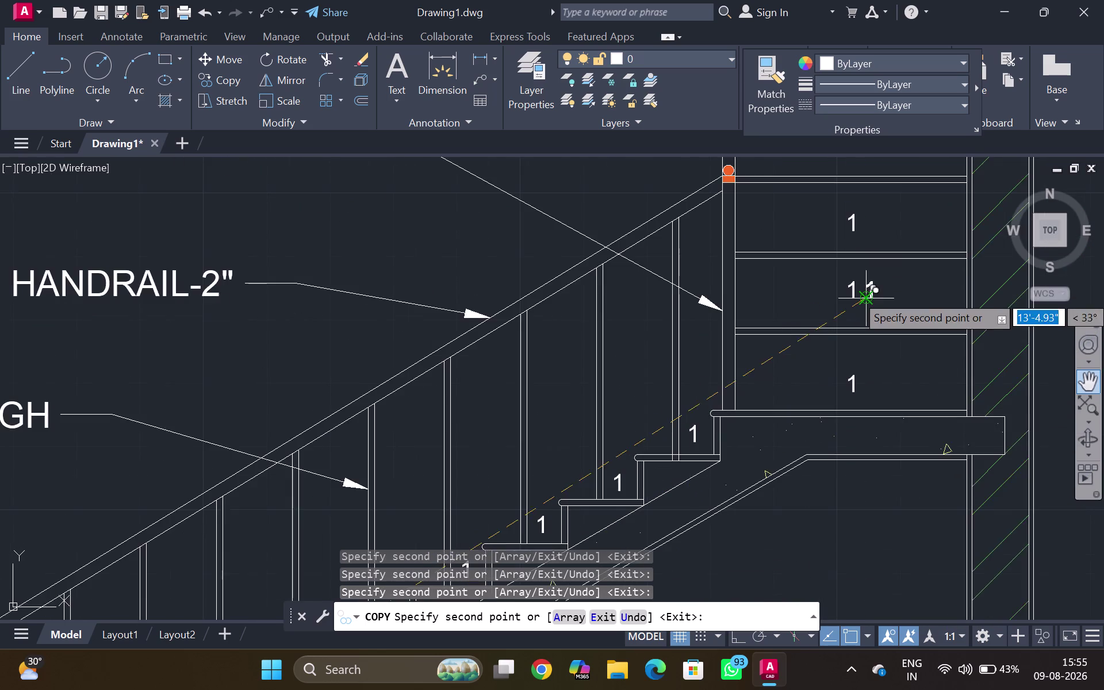
middle_drag(862, 295, 815, 450)
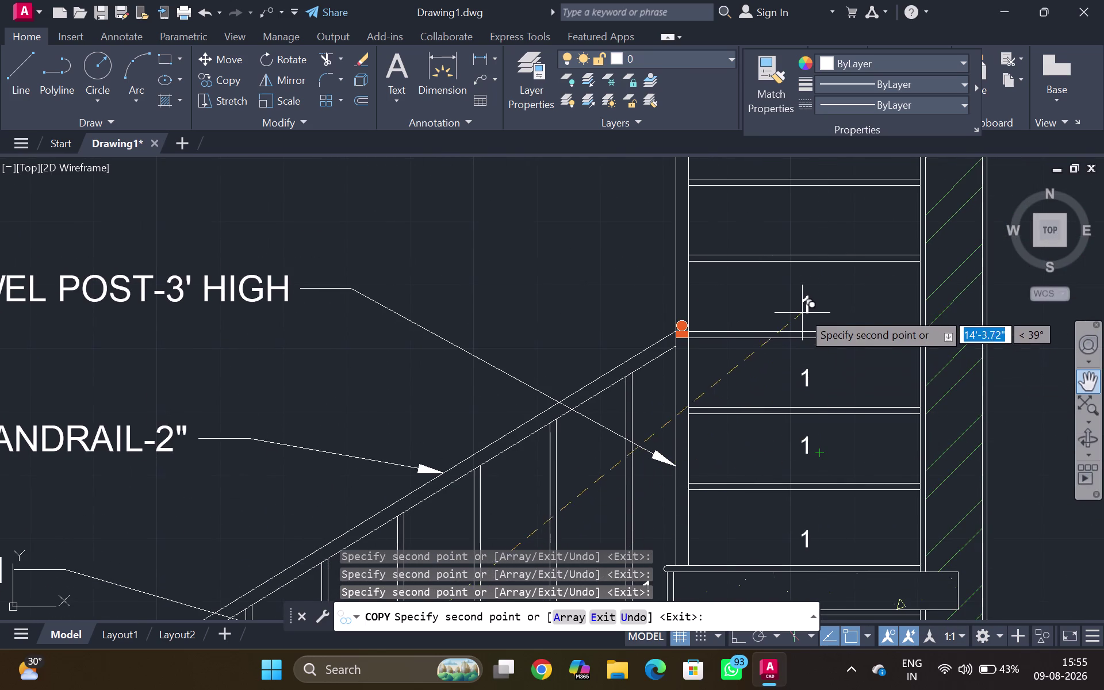
click(804, 305)
click(798, 235)
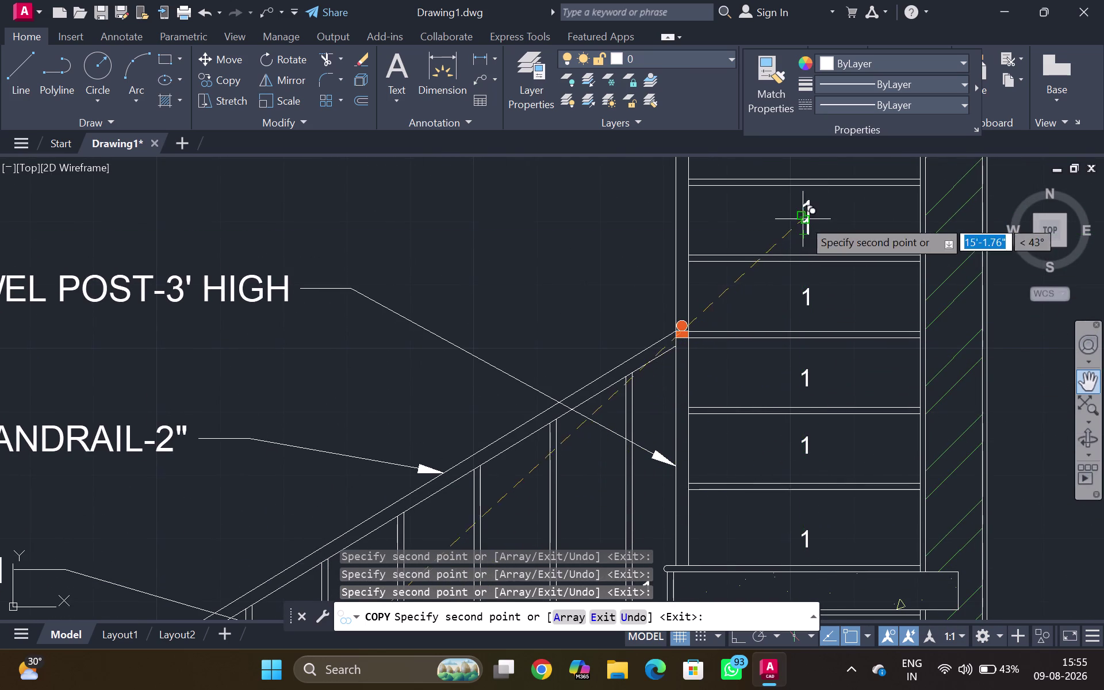
middle_drag(790, 314, 766, 428)
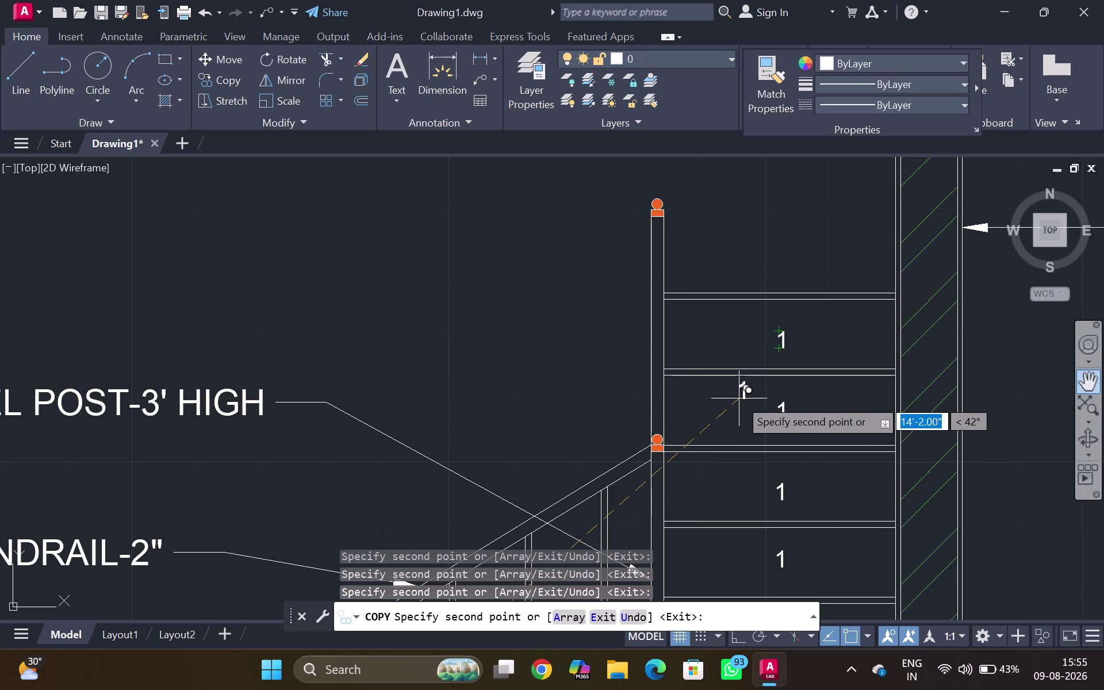
click(771, 268)
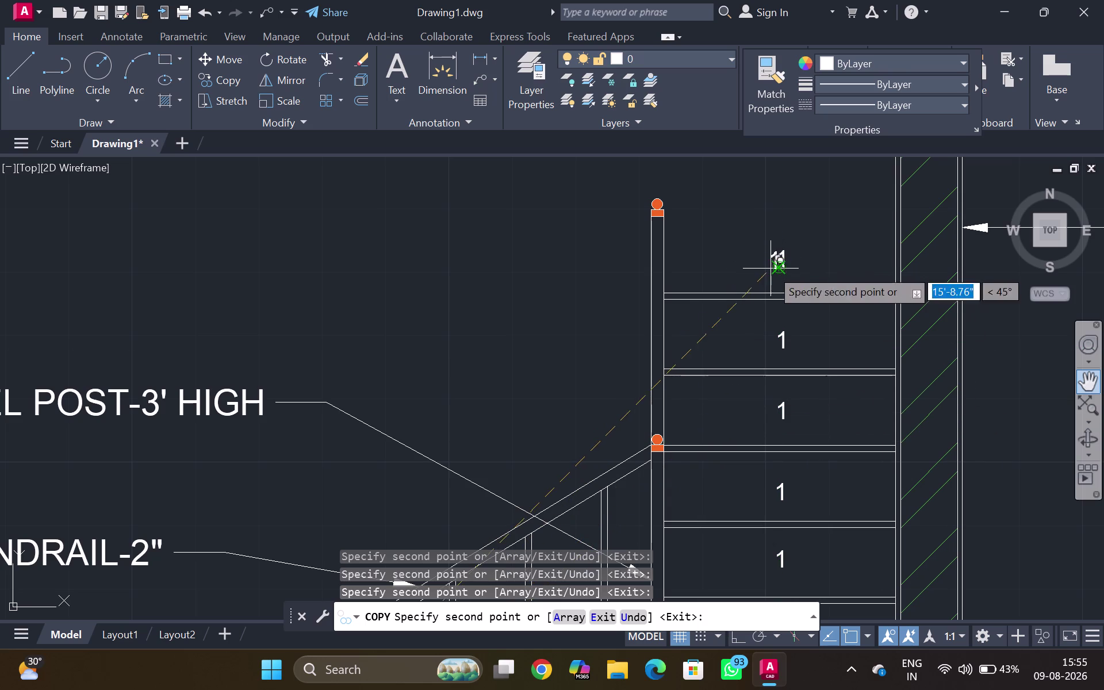
key(Escape)
scroll(down, 3)
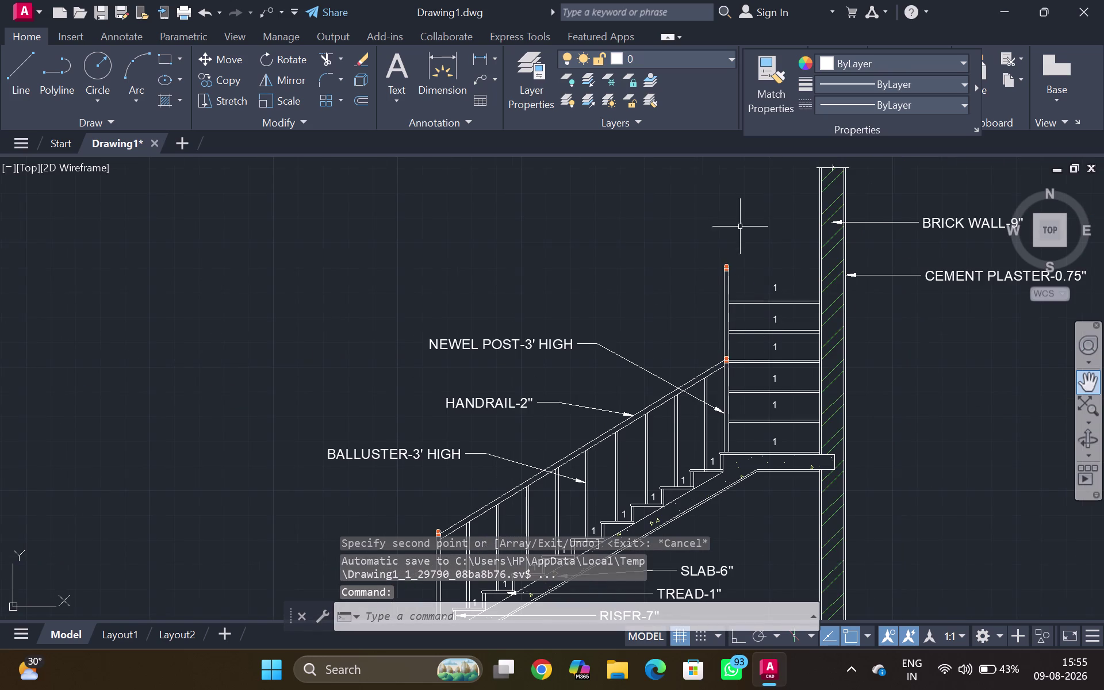
Start TCOUNT and pick the lower step numbers in order from the bottom.
middle_drag(699, 436, 748, 247)
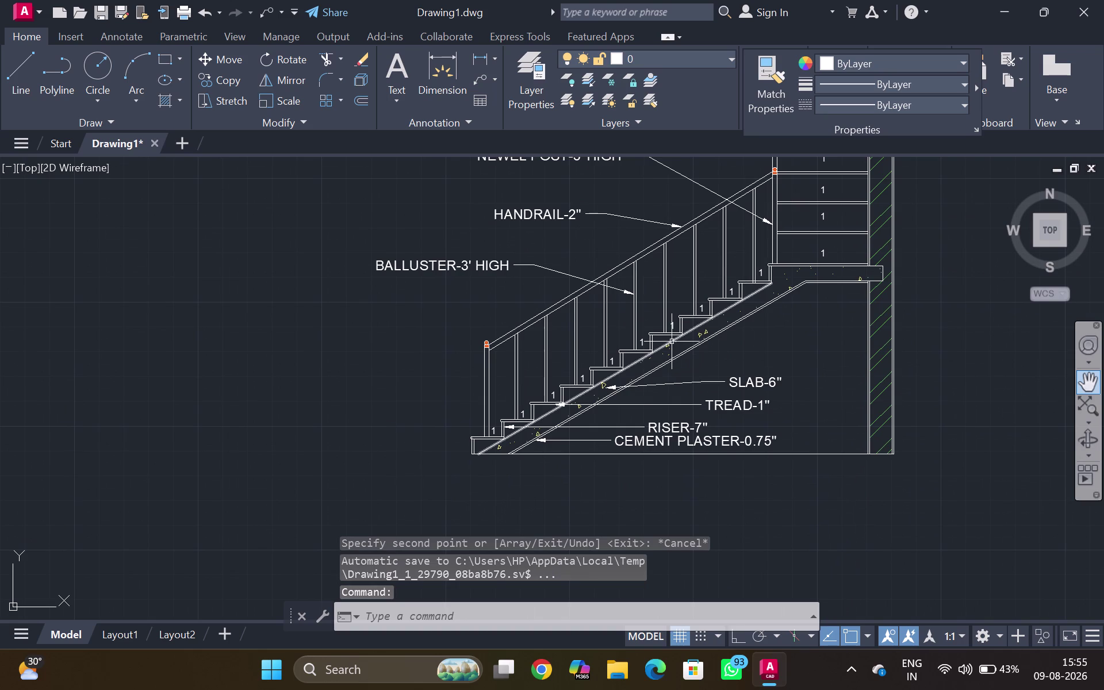
key(t)
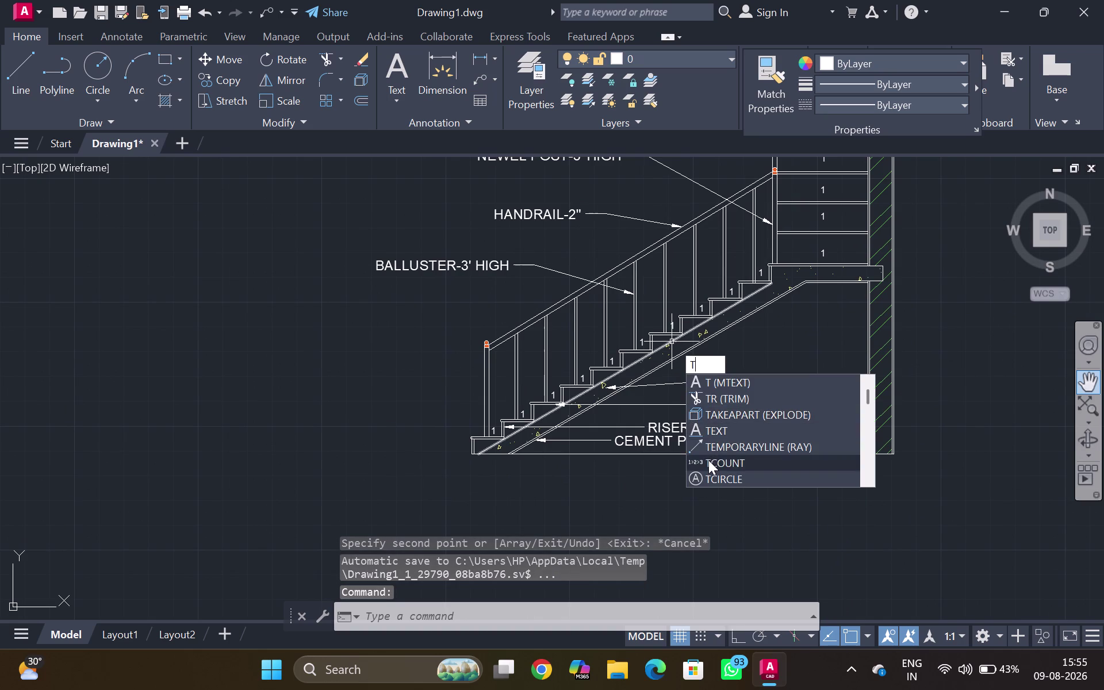
click(708, 460)
scroll(up, 3)
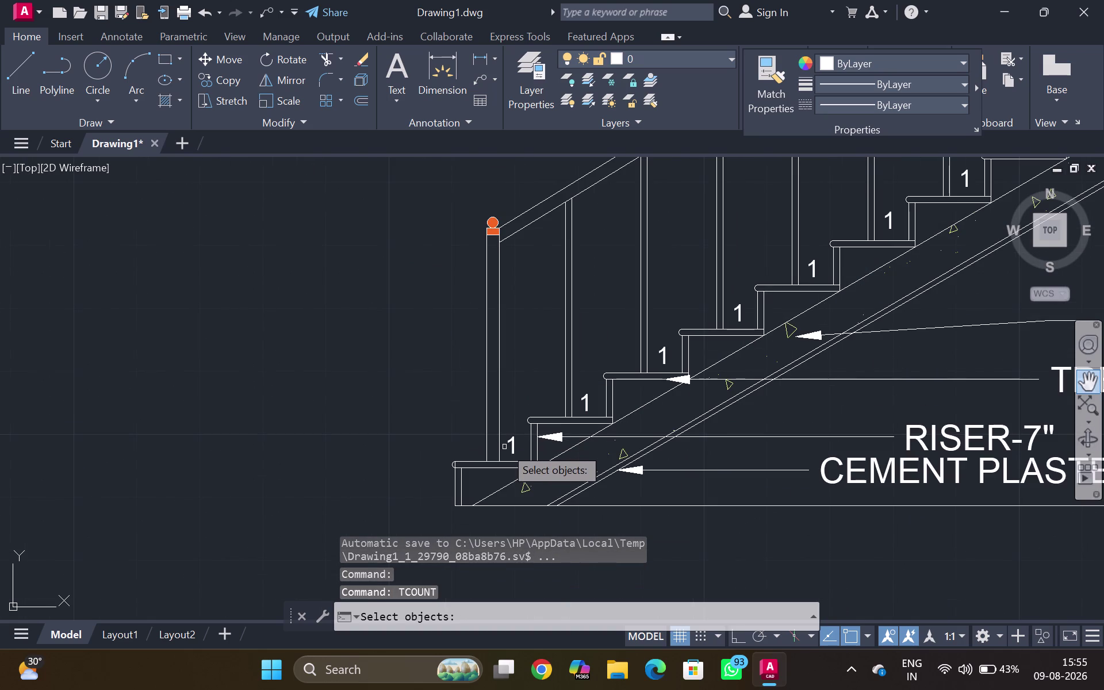
click(512, 445)
click(584, 401)
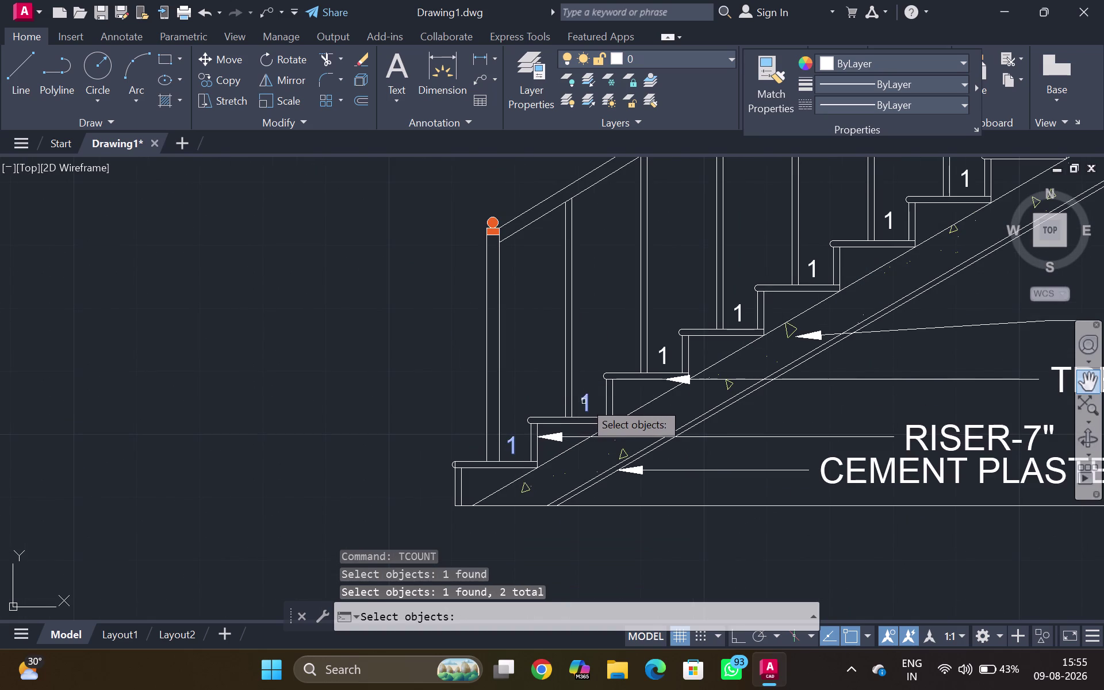
click(661, 358)
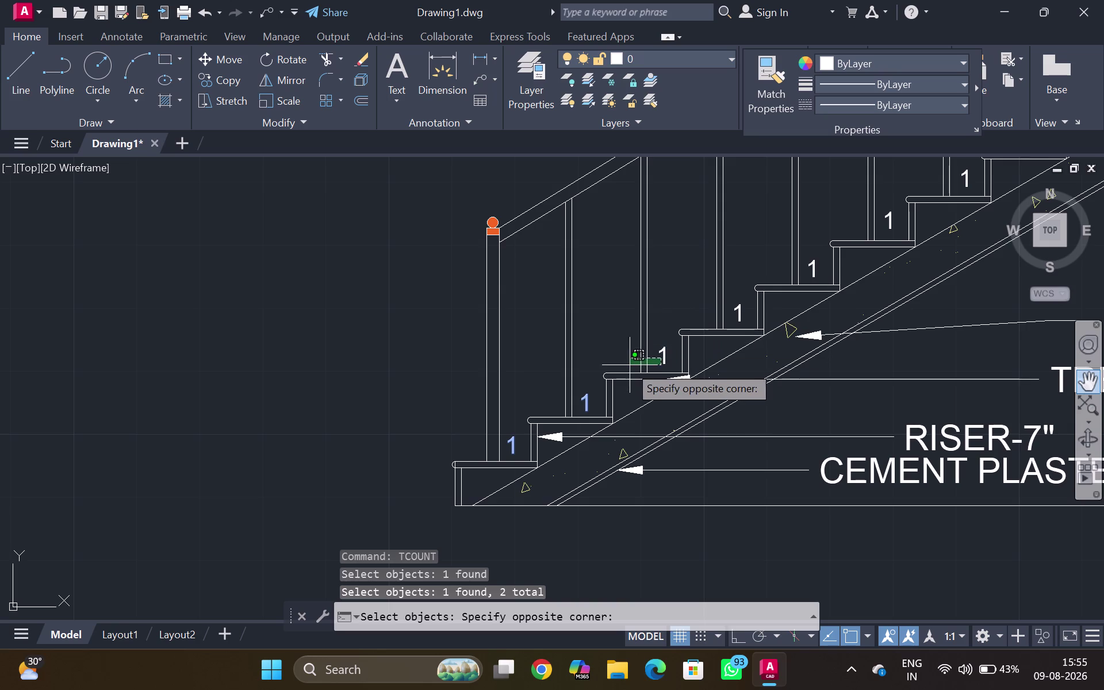
click(670, 358)
click(664, 353)
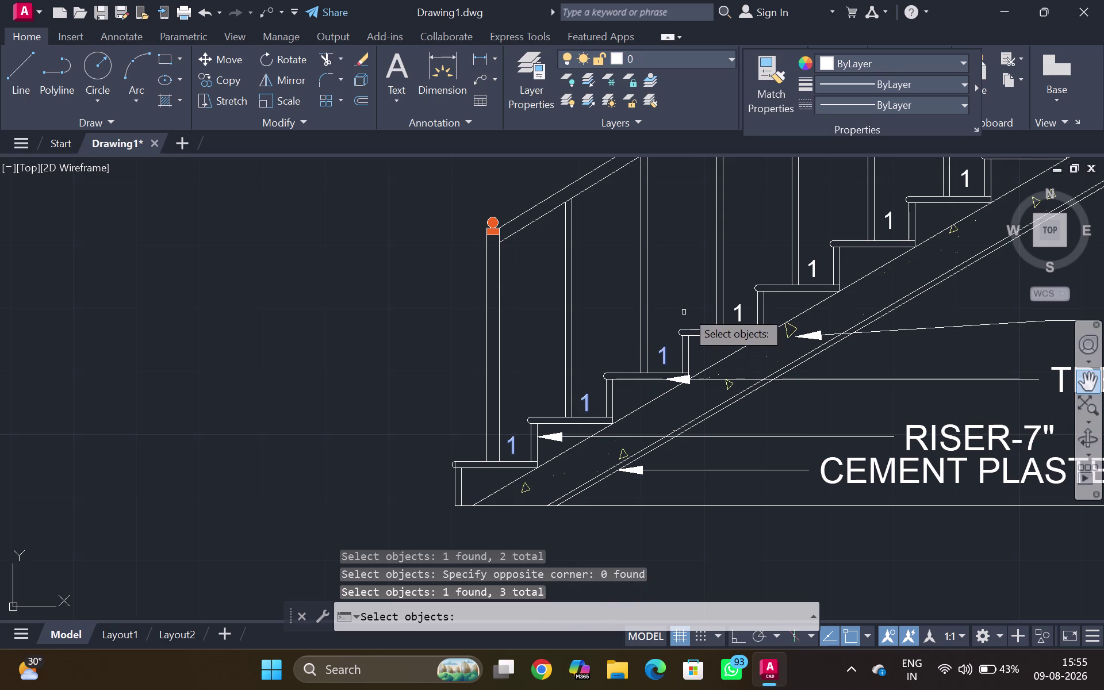
click(741, 307)
click(822, 266)
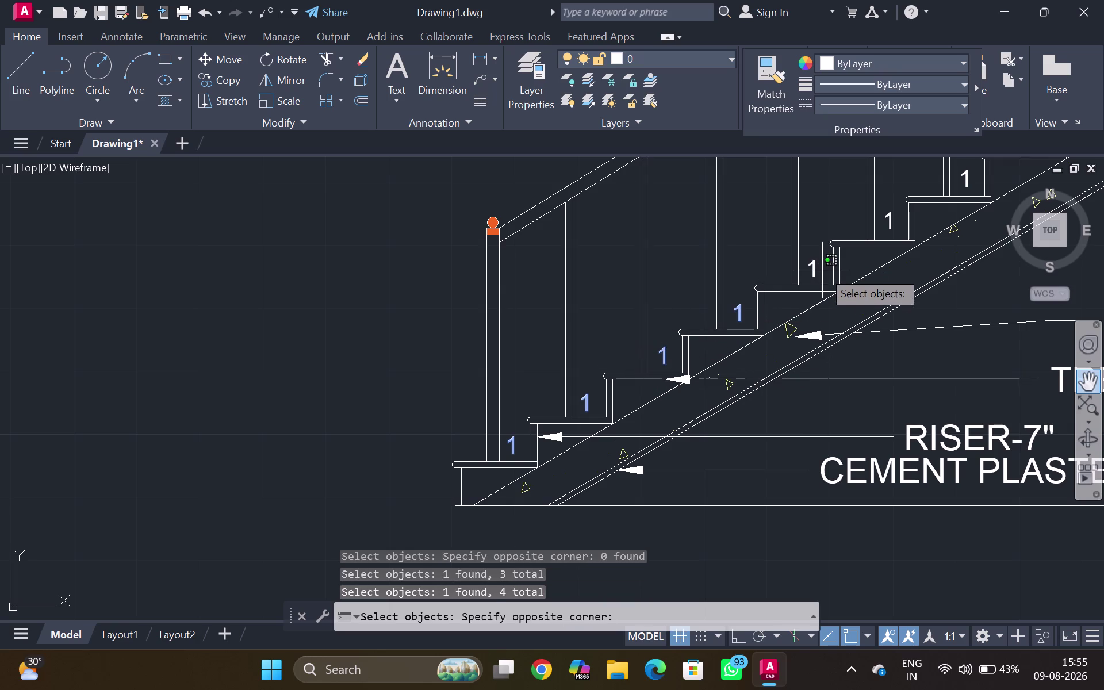
click(814, 271)
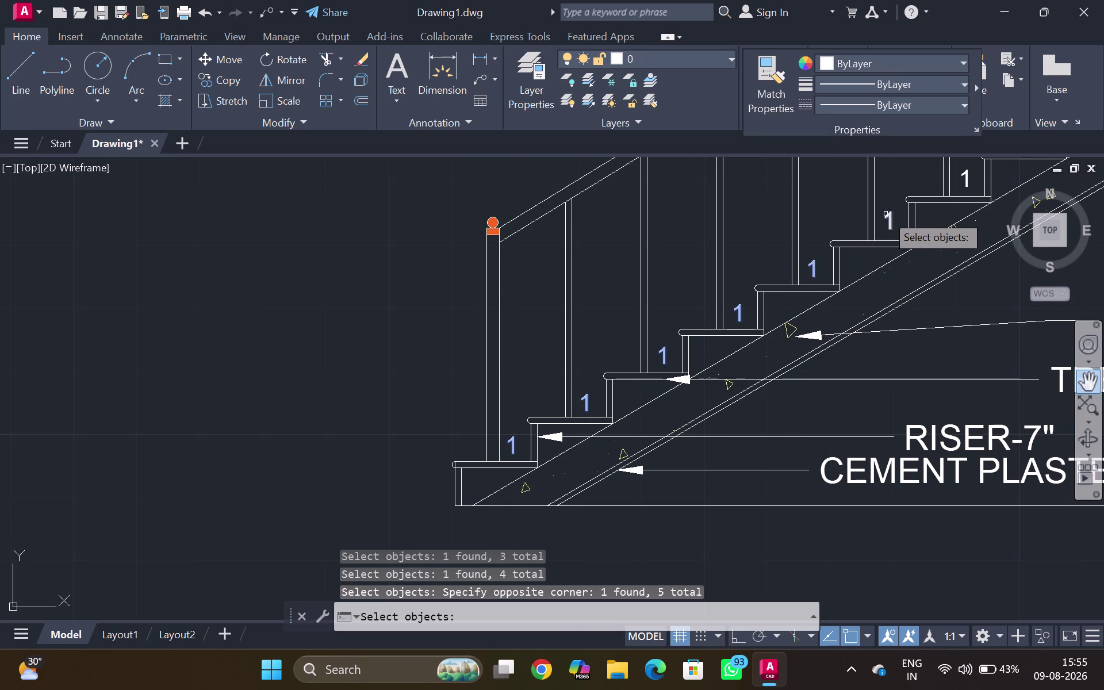
drag(890, 220, 894, 226)
middle_drag(898, 262, 764, 350)
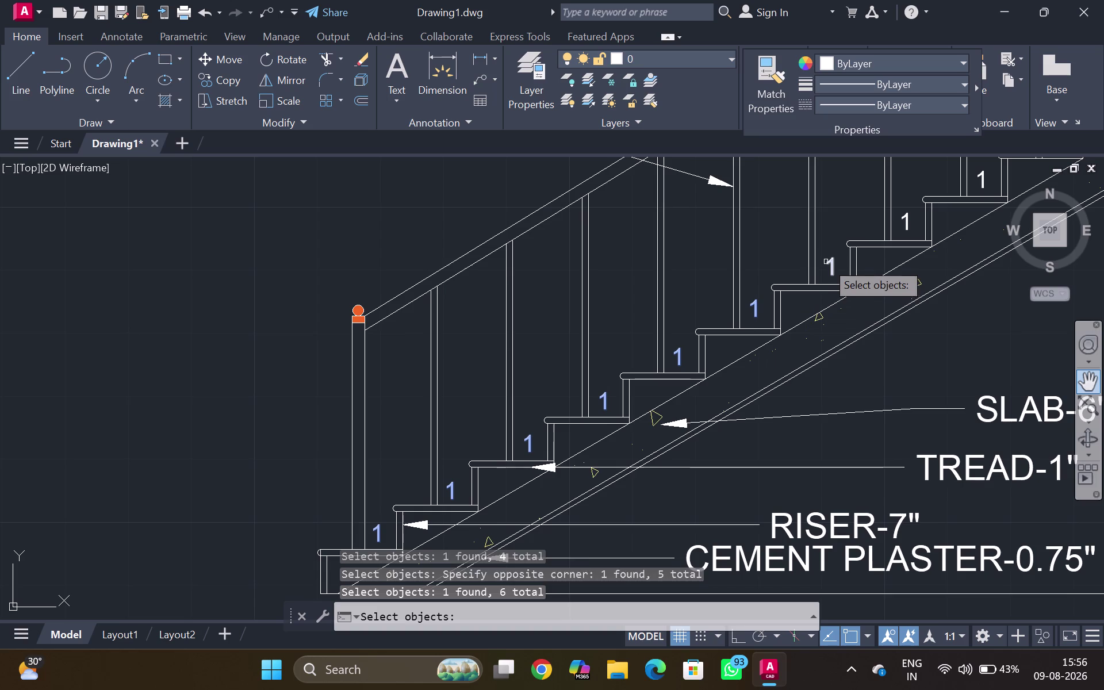
click(829, 264)
click(908, 223)
Pick the remaining upper step numbers up to the topmost and confirm the selection.
middle_drag(907, 217, 762, 364)
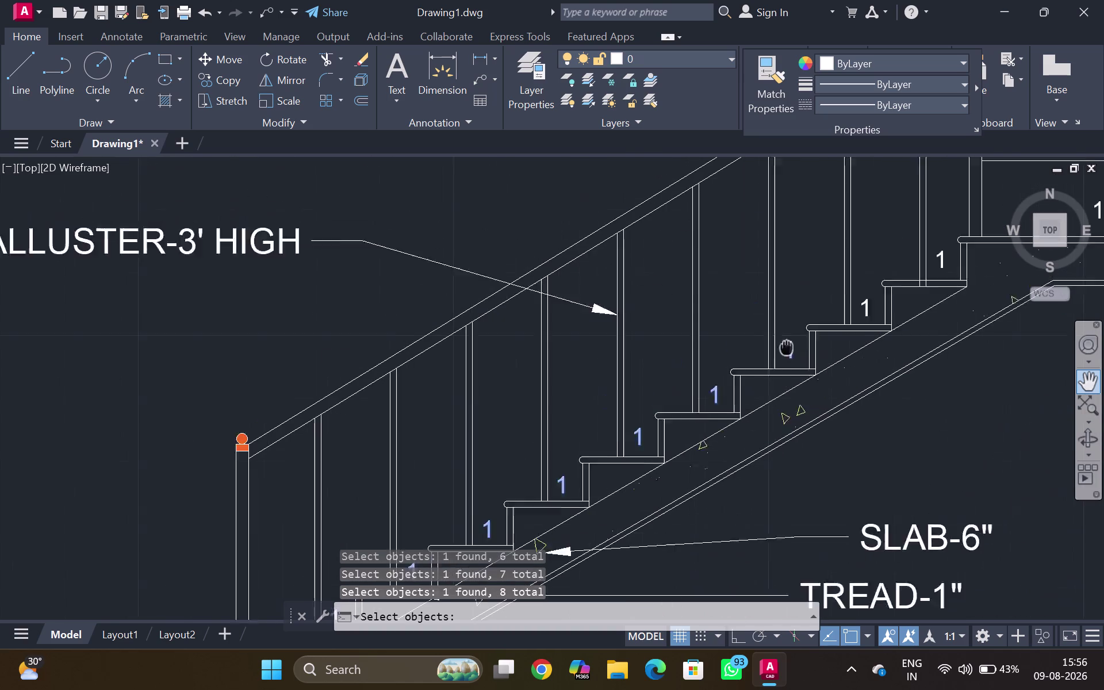
middle_drag(763, 363, 756, 367)
click(828, 326)
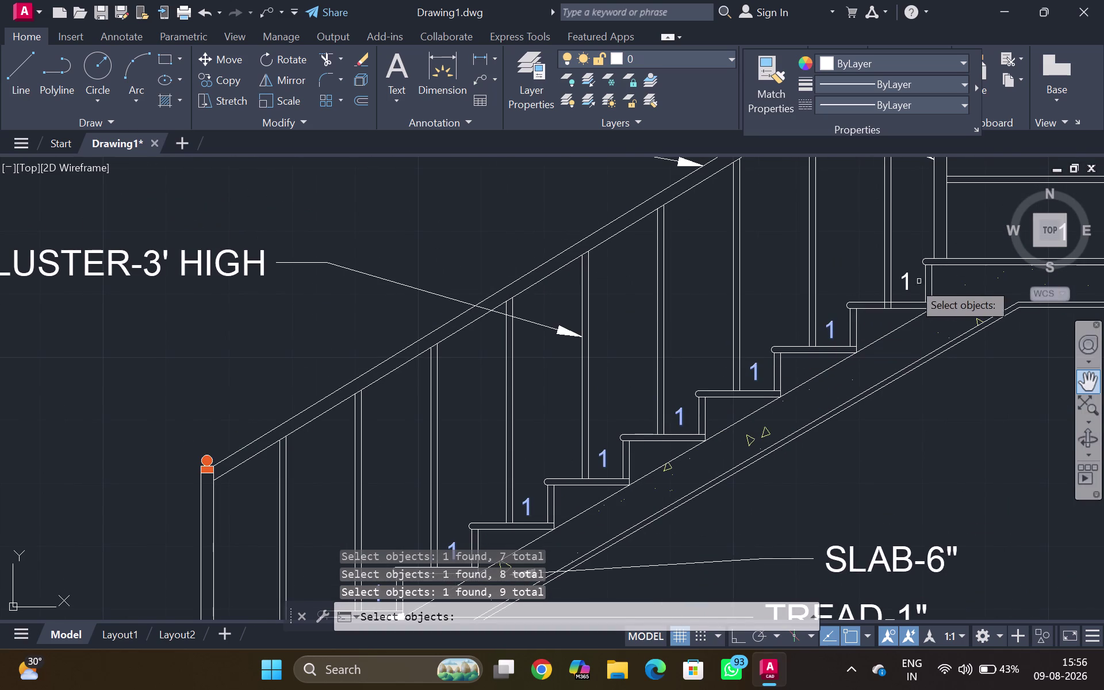
click(906, 284)
middle_drag(949, 269, 740, 414)
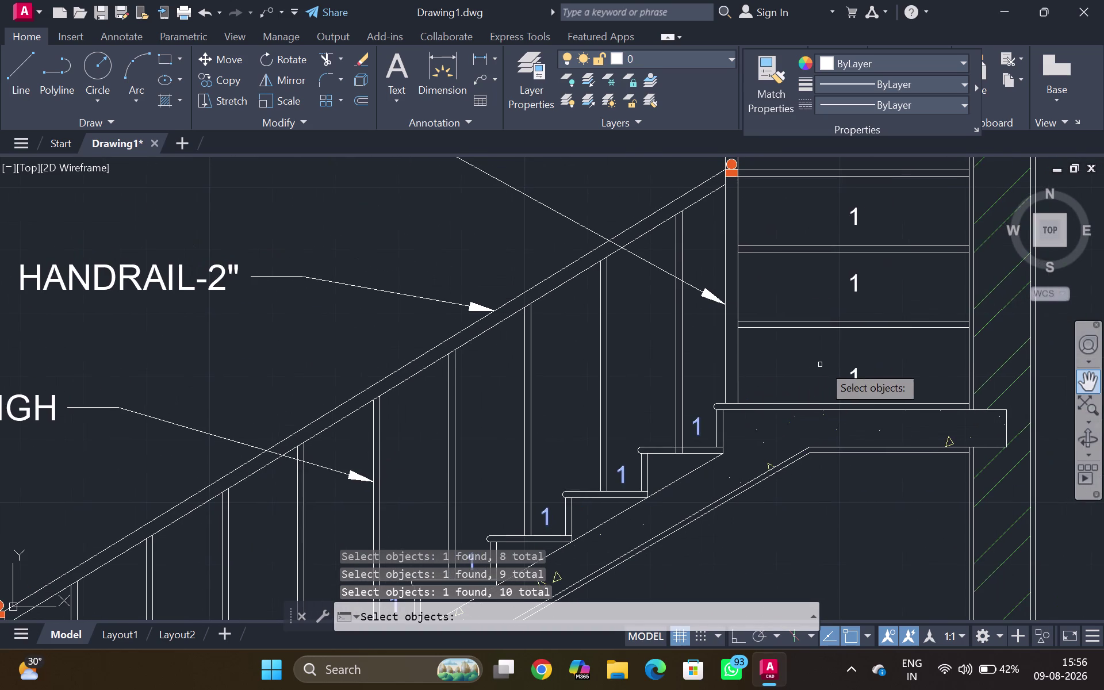
click(853, 374)
click(855, 291)
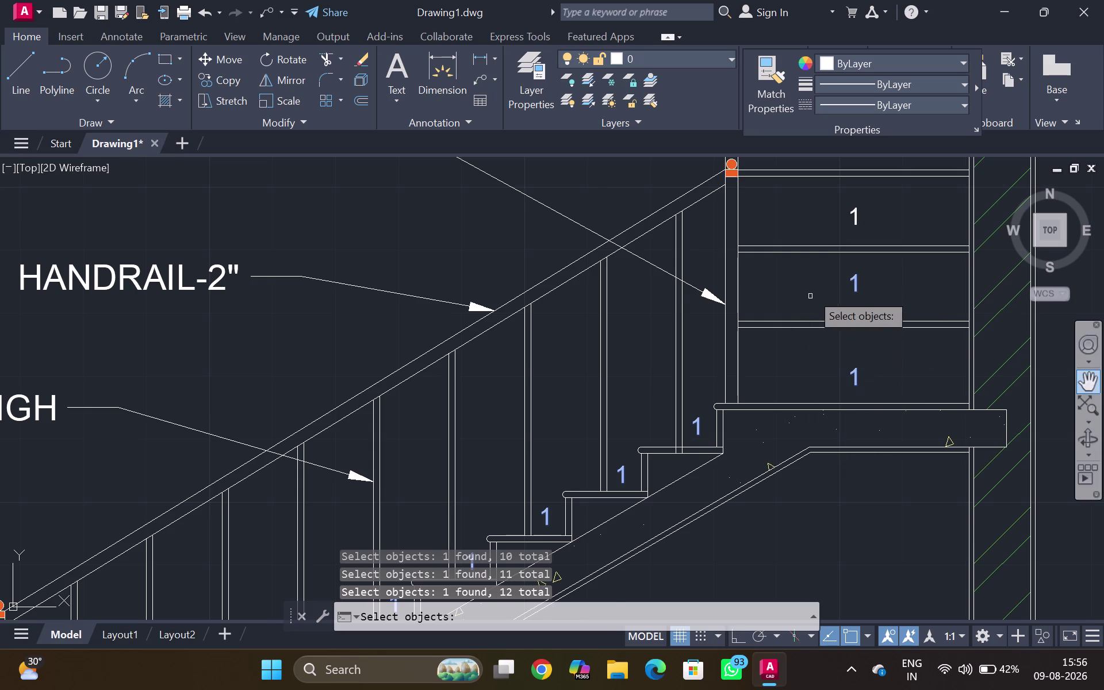
scroll(up, 3)
scroll(up, 3)
middle_drag(825, 281, 835, 342)
middle_drag(836, 355, 834, 453)
scroll(down, 3)
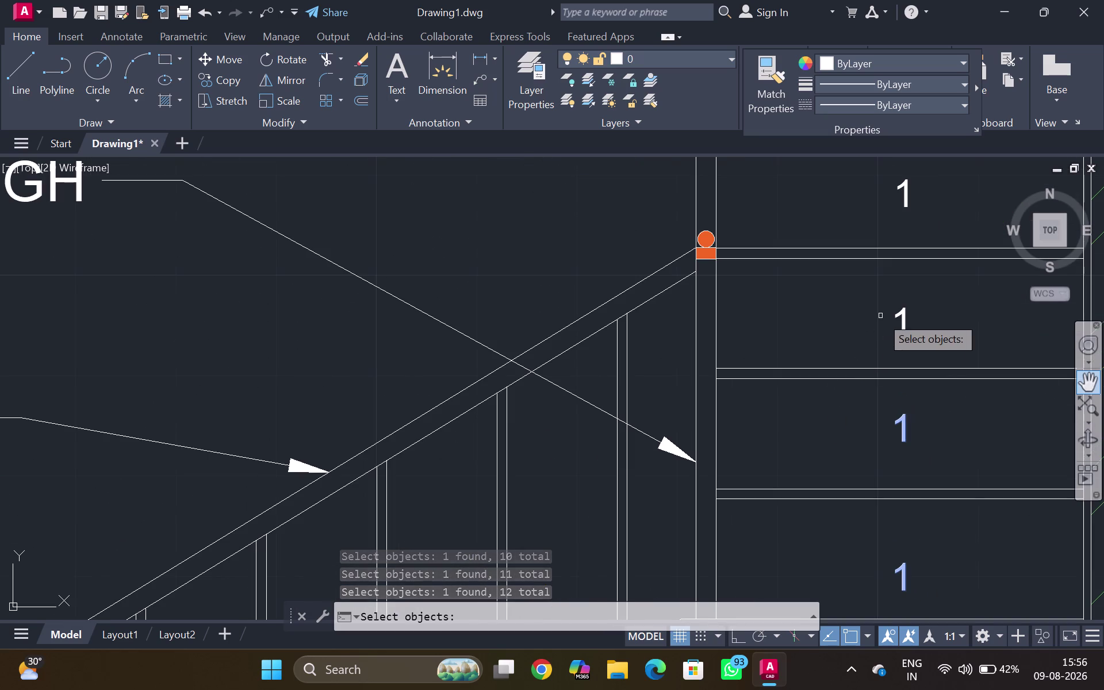
click(901, 321)
click(907, 202)
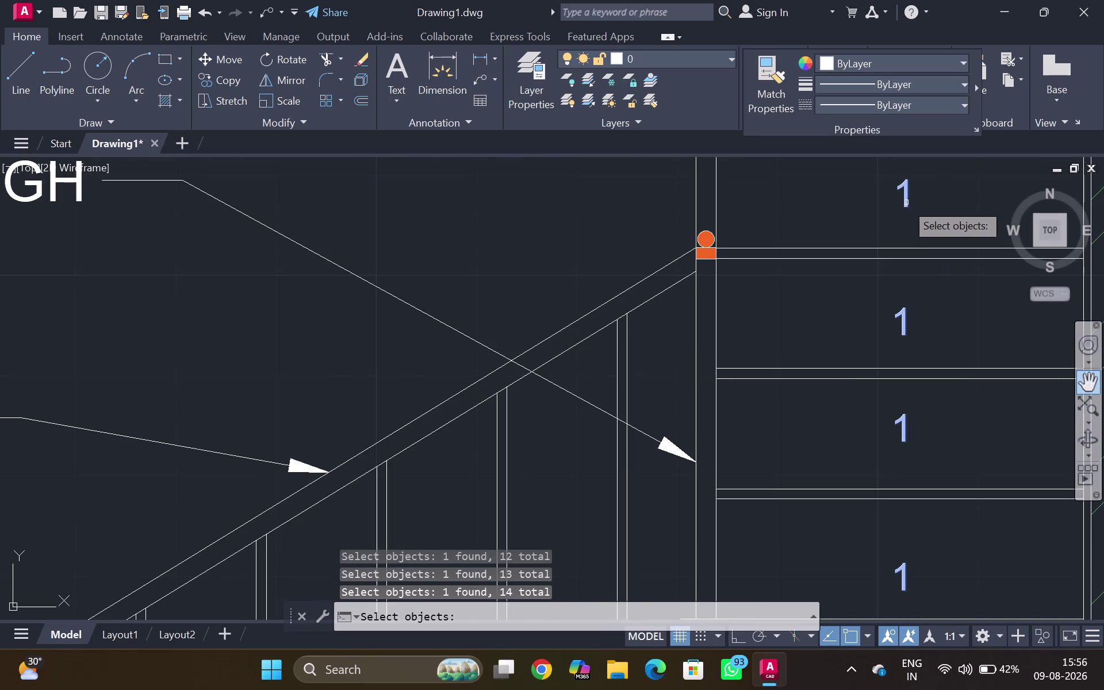
middle_drag(868, 219, 842, 418)
middle_drag(842, 417, 838, 407)
click(873, 278)
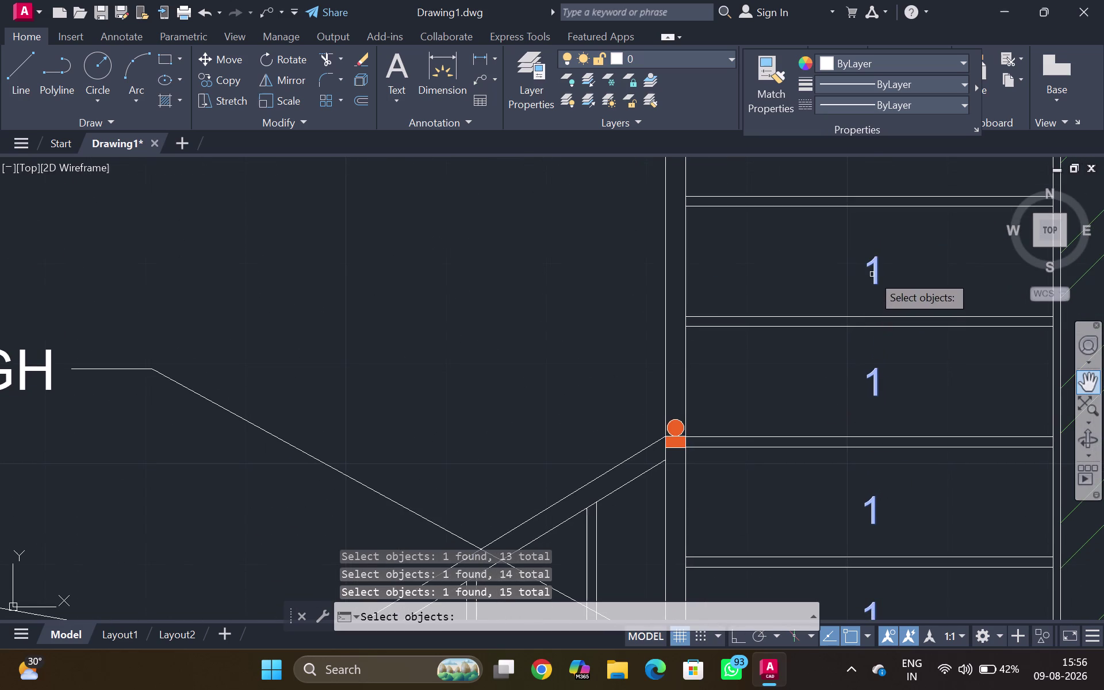
middle_drag(805, 289, 777, 537)
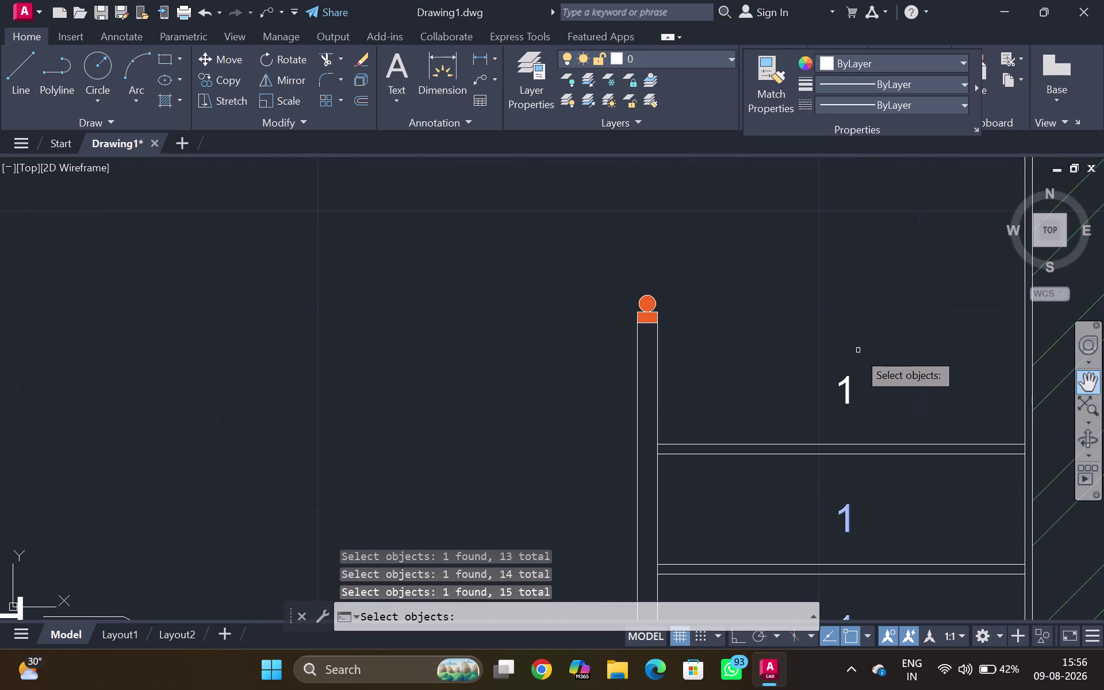
click(846, 384)
key(Return)
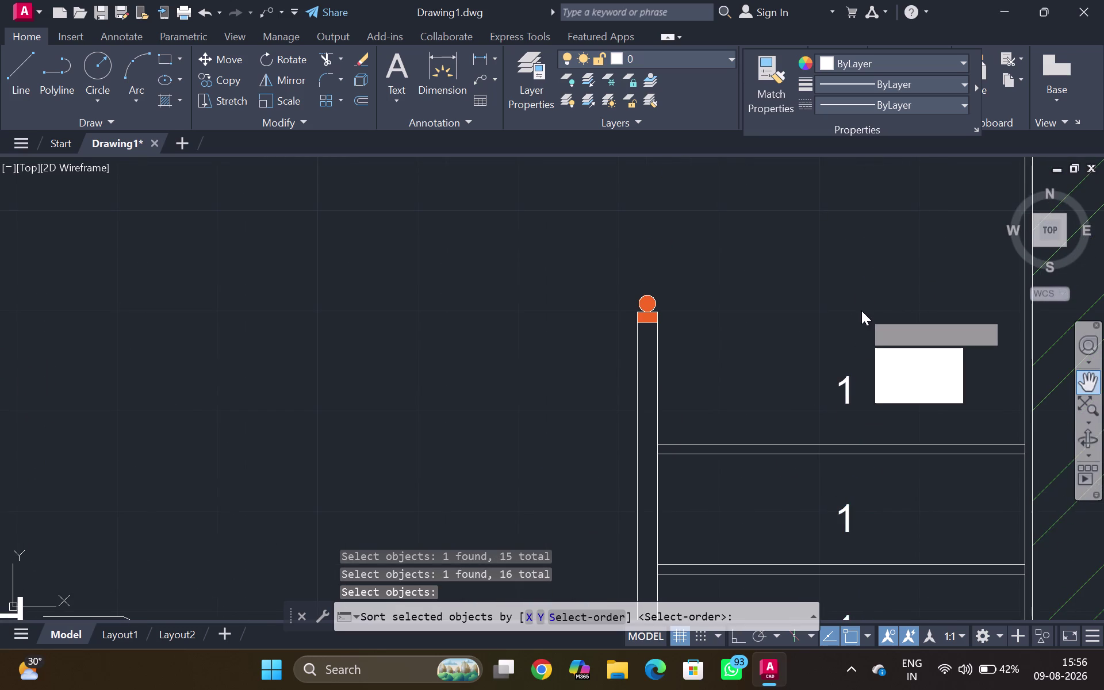
Renumber the section's step labels in pick order, 1 to 16, overwriting the old numbers.
drag(949, 397, 862, 312)
key(Return)
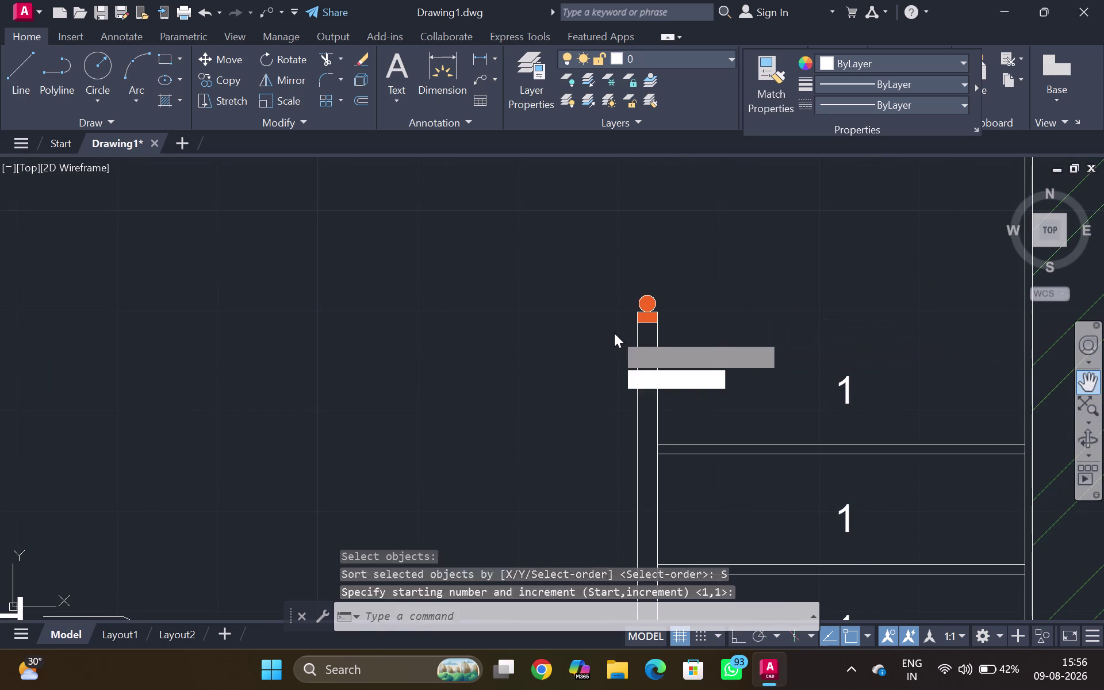
drag(703, 377, 615, 333)
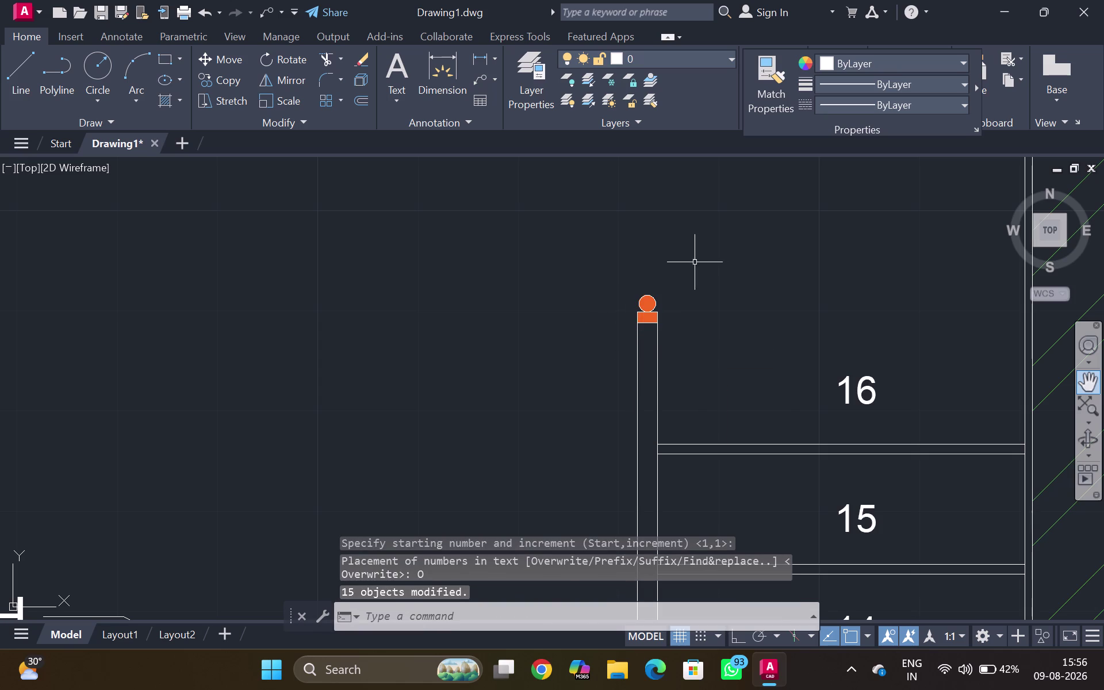
scroll(down, 3)
middle_drag(720, 307, 720, 279)
middle_click(718, 245)
middle_drag(623, 410, 724, 176)
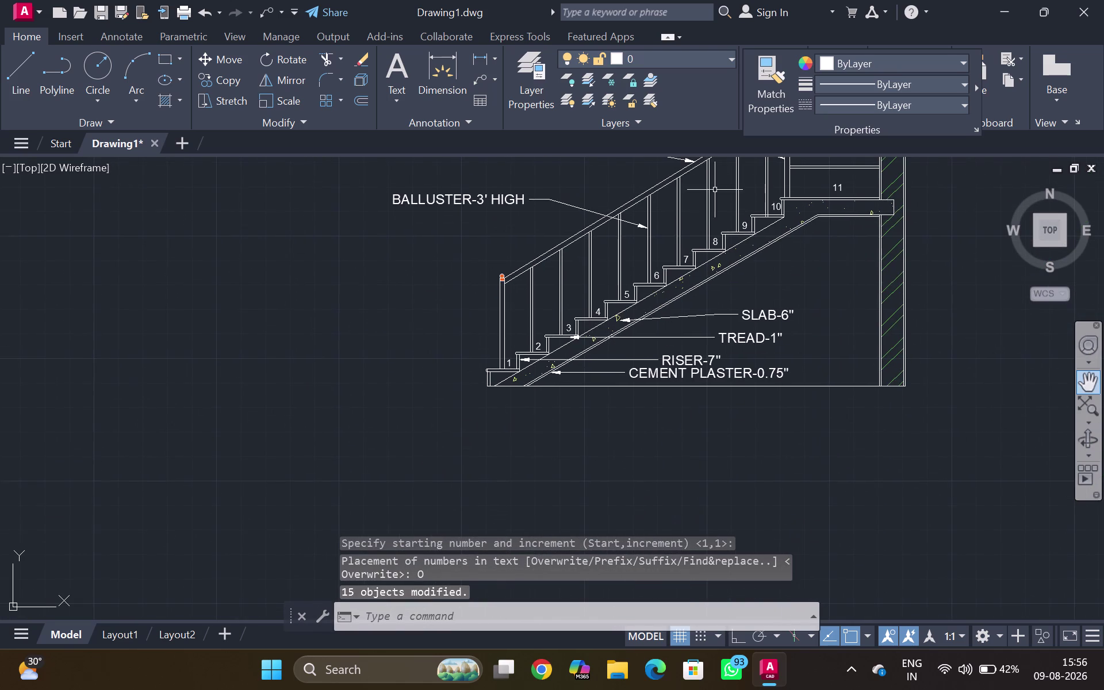
scroll(up, 3)
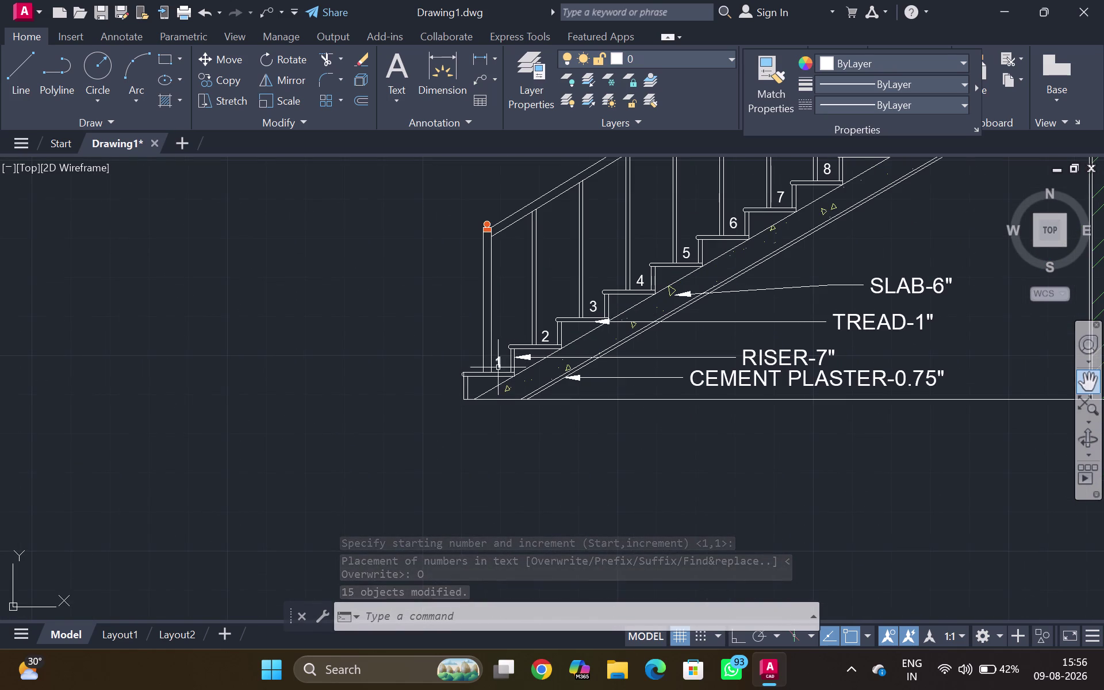
Start TCIRCLE and pick step labels 1, 2 and 3.
key(t)
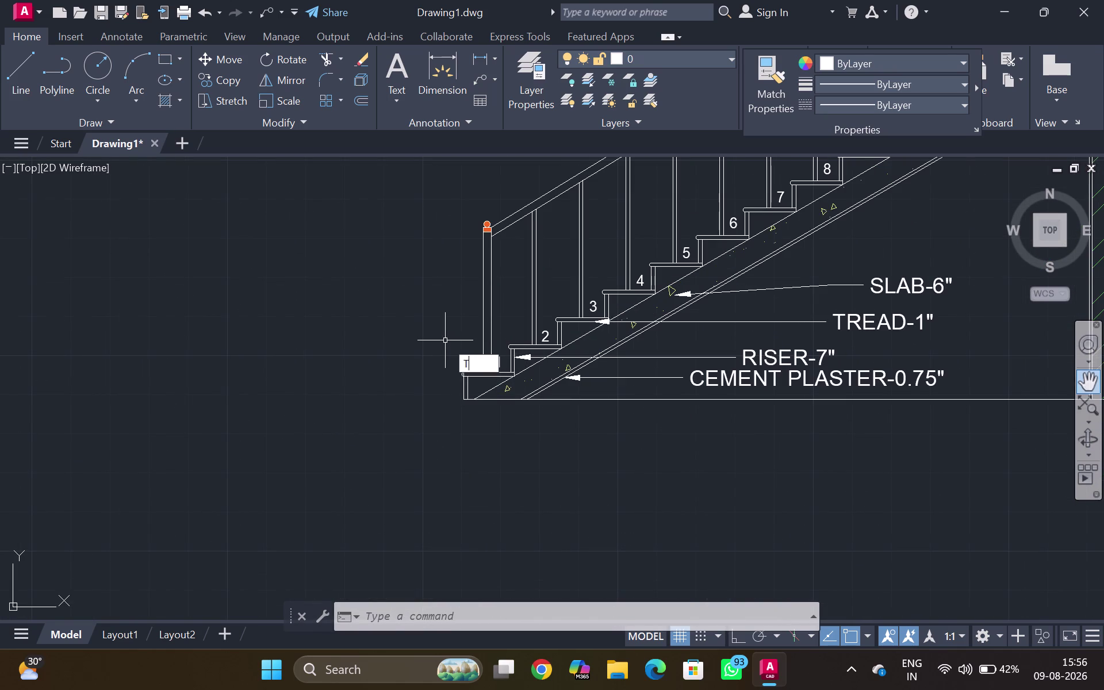
click(486, 481)
scroll(up, 3)
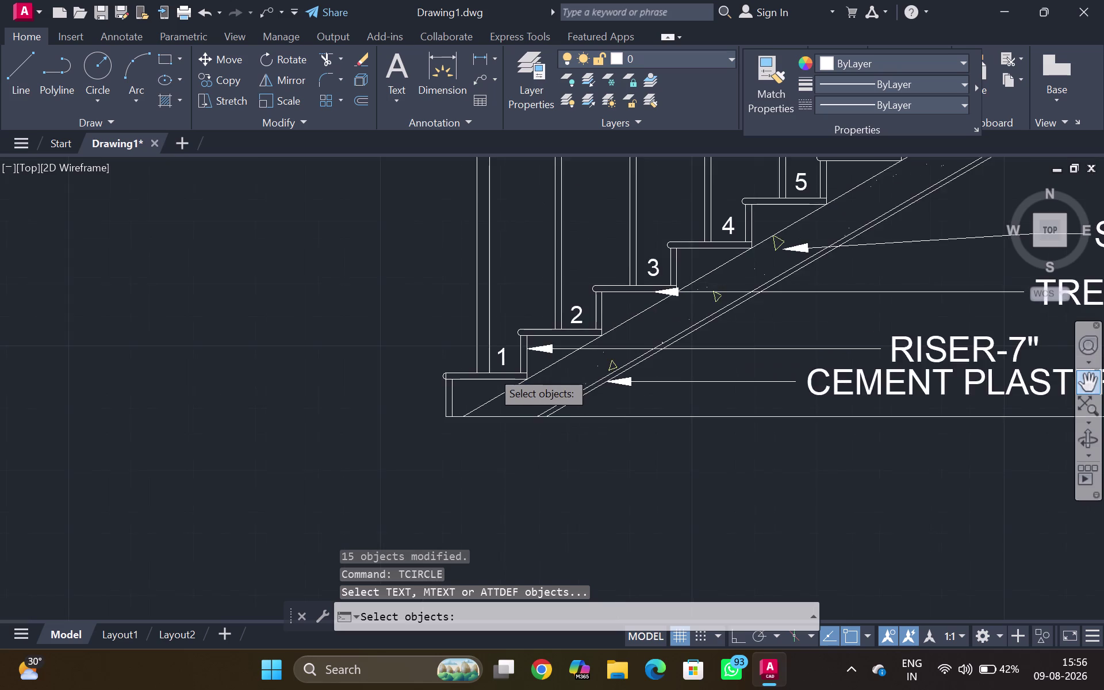
click(509, 352)
click(624, 277)
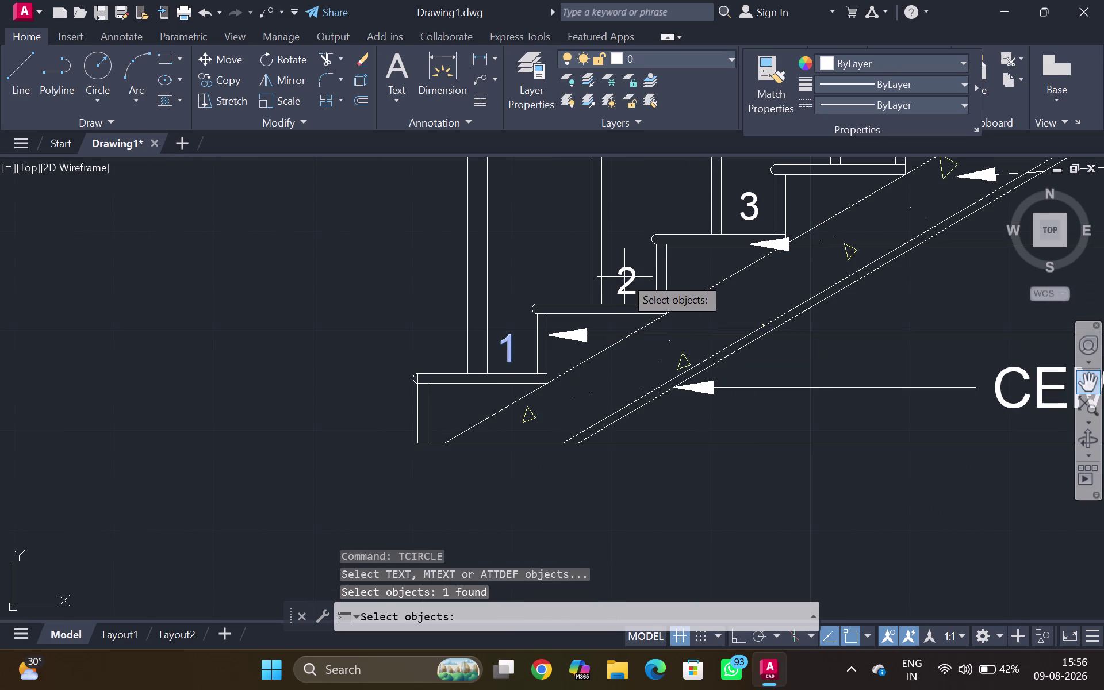
click(631, 288)
click(628, 282)
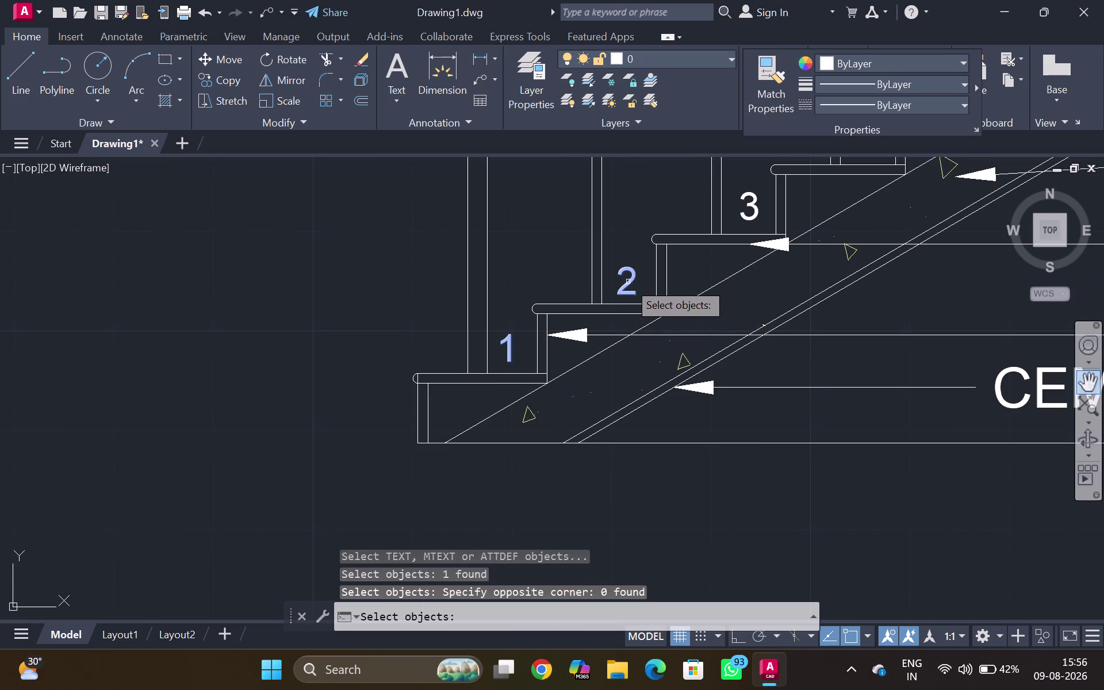
click(748, 203)
middle_click(767, 222)
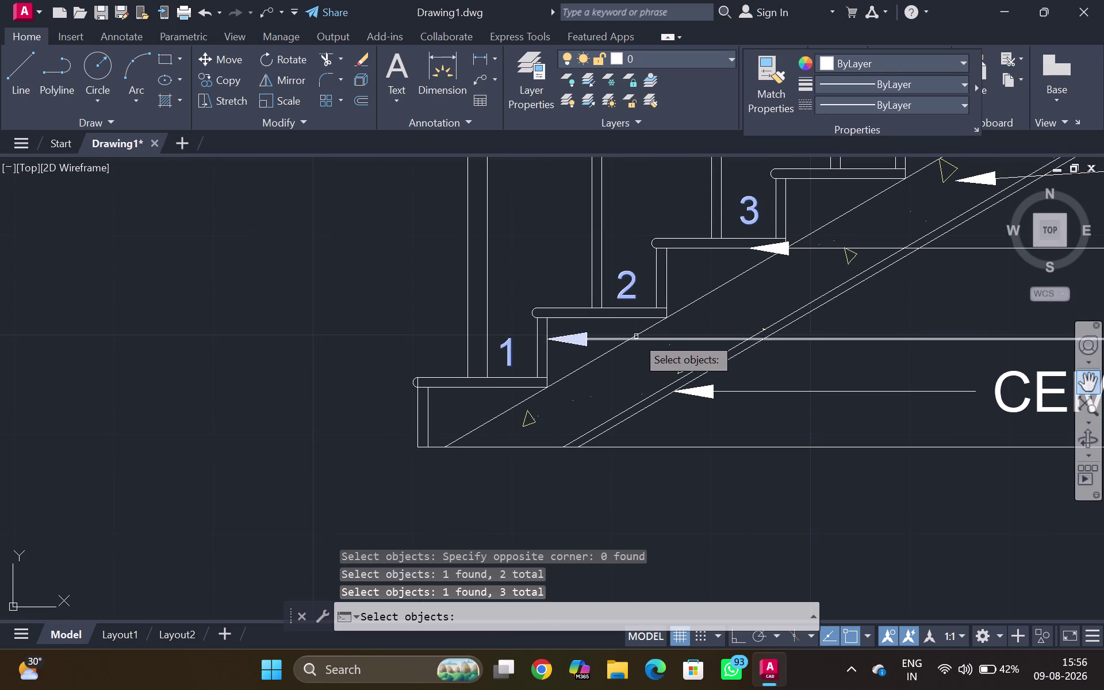
scroll(down, 3)
middle_drag(585, 383, 625, 345)
middle_drag(839, 294, 593, 447)
Pick step labels 4 through 7 for circling.
click(584, 308)
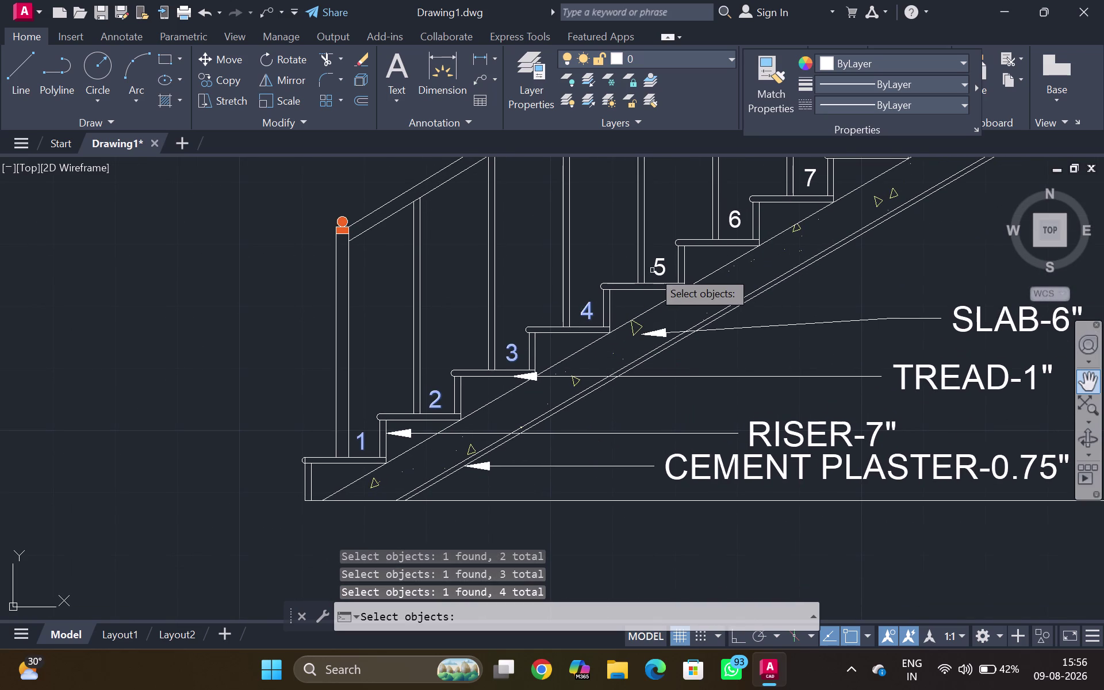
click(652, 270)
click(741, 210)
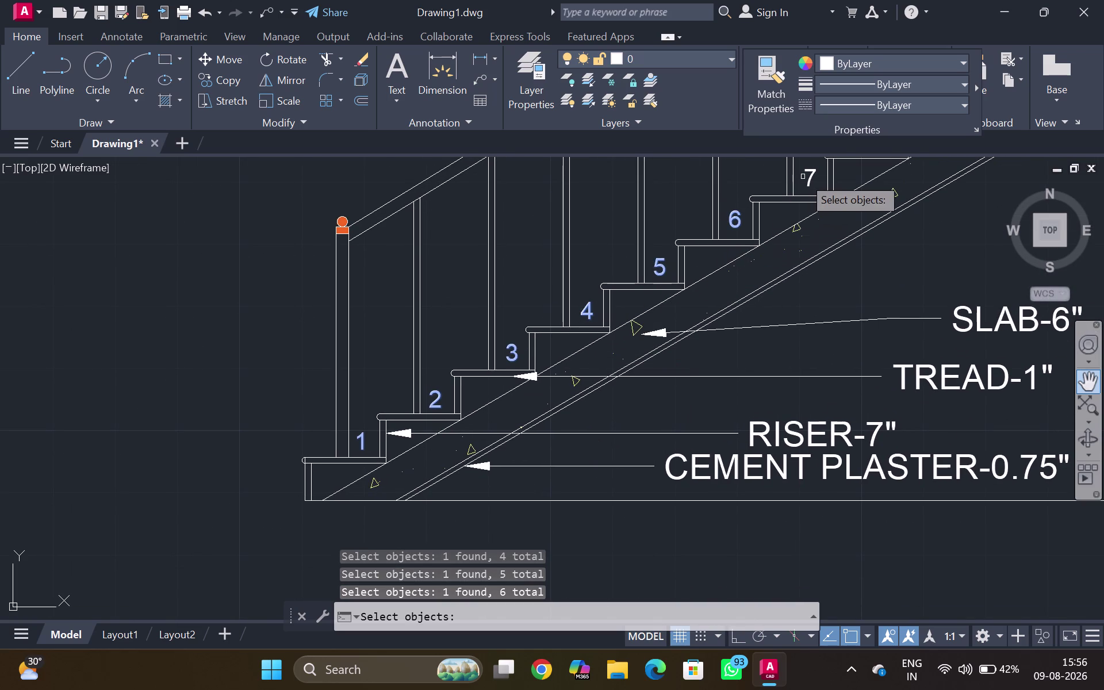
click(805, 177)
click(814, 184)
click(812, 184)
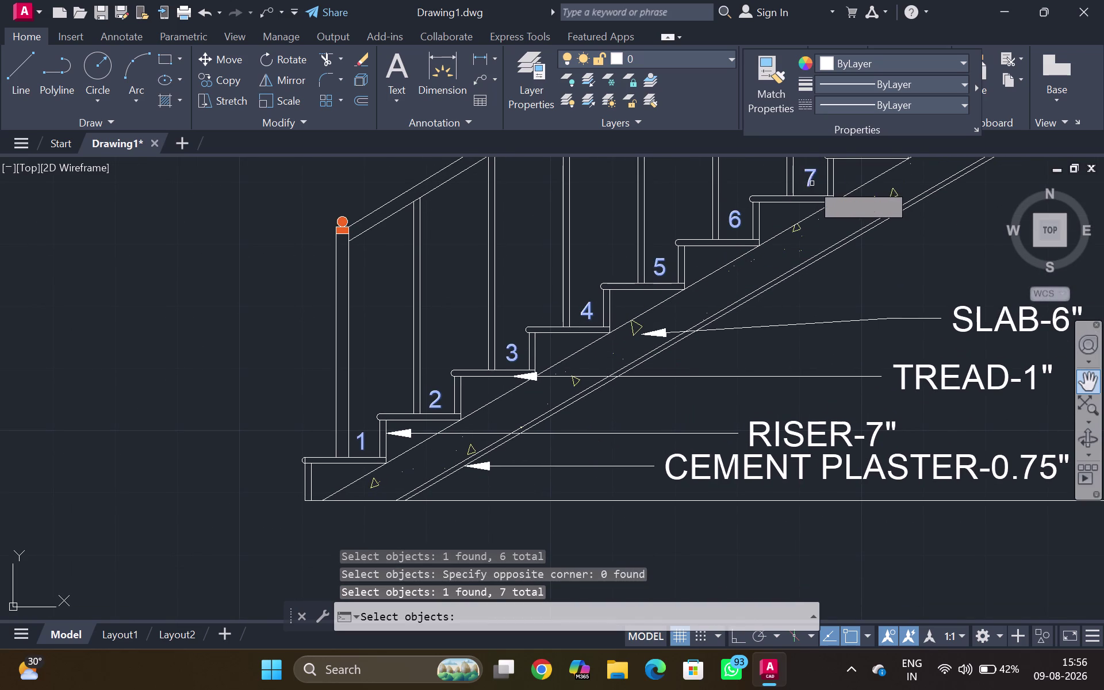
Pick step labels 8 through 11 for circling.
middle_click(838, 205)
middle_drag(883, 314, 884, 312)
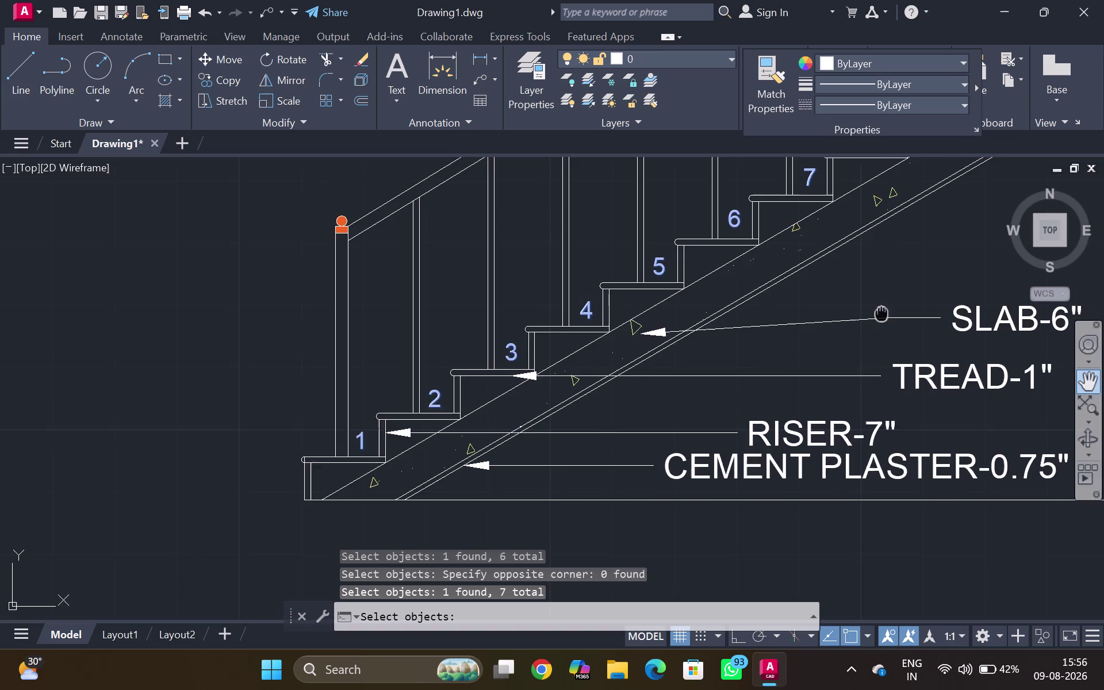
middle_drag(883, 312, 551, 491)
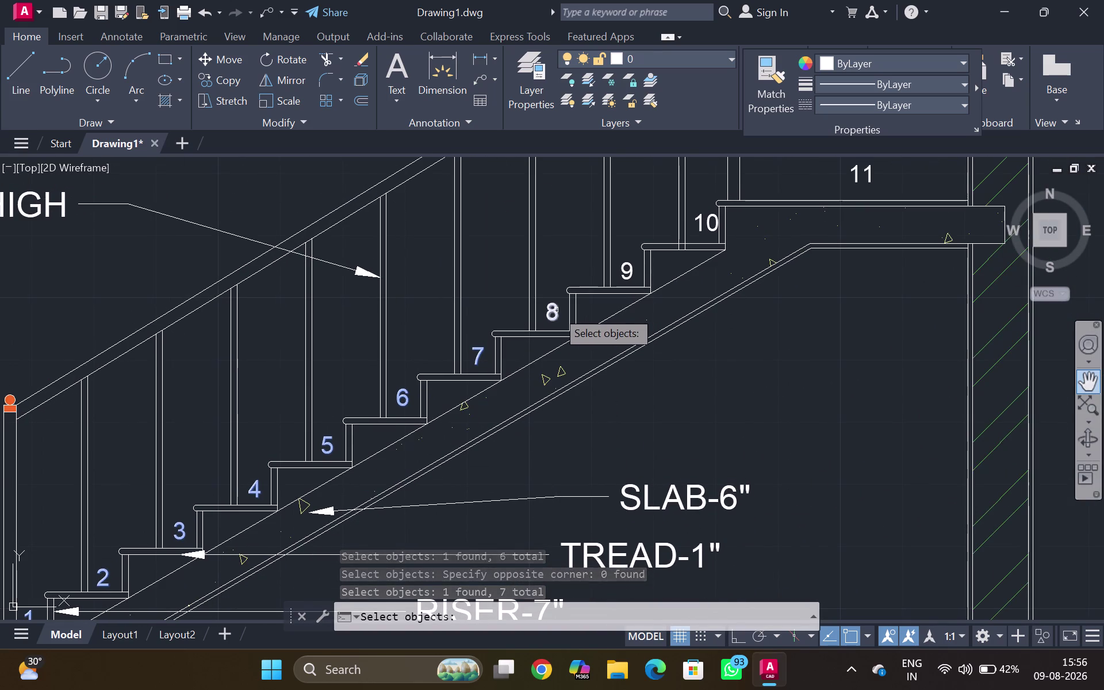
click(556, 310)
click(628, 272)
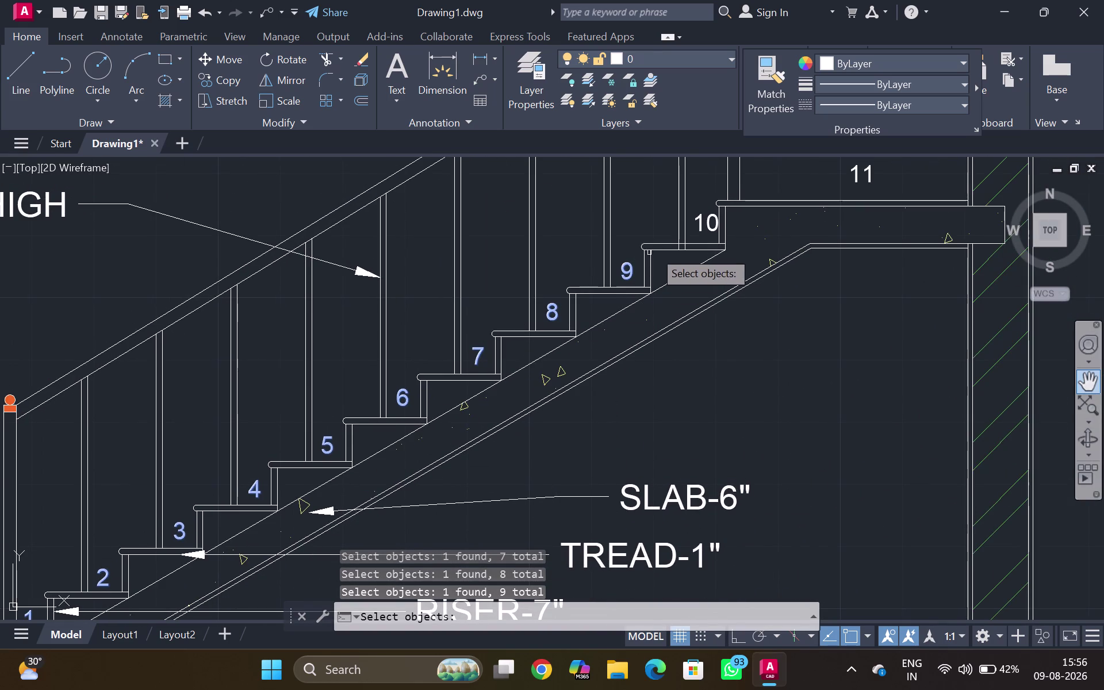
click(708, 219)
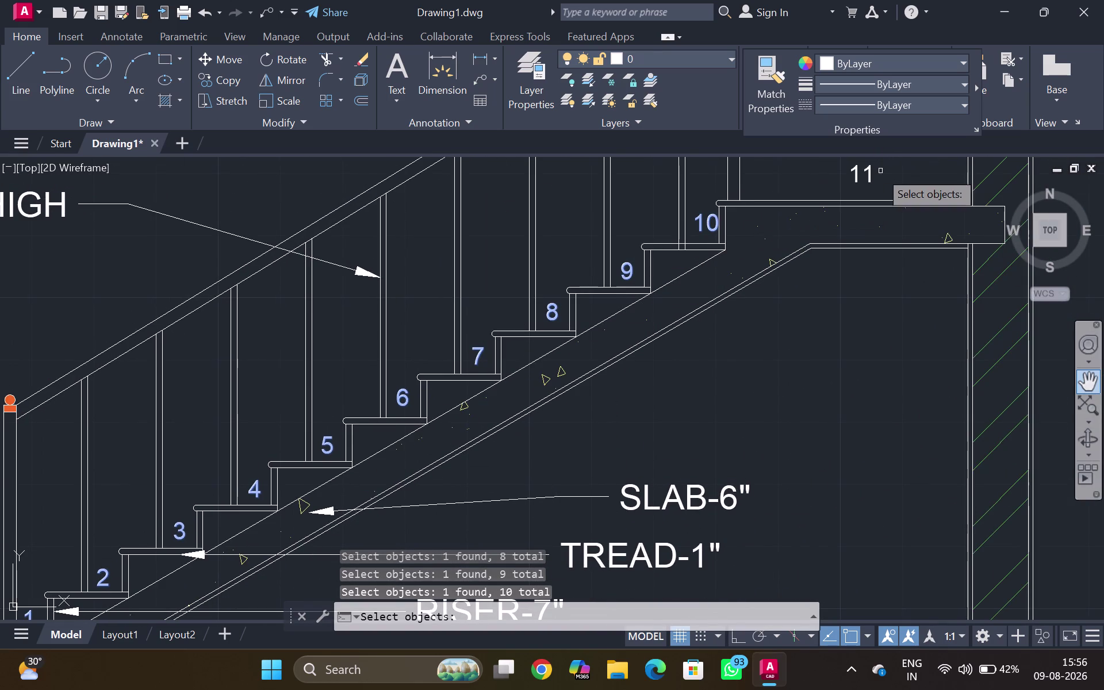
click(870, 180)
Pick the upper flight's step labels 12 through 16.
middle_drag(864, 175, 779, 395)
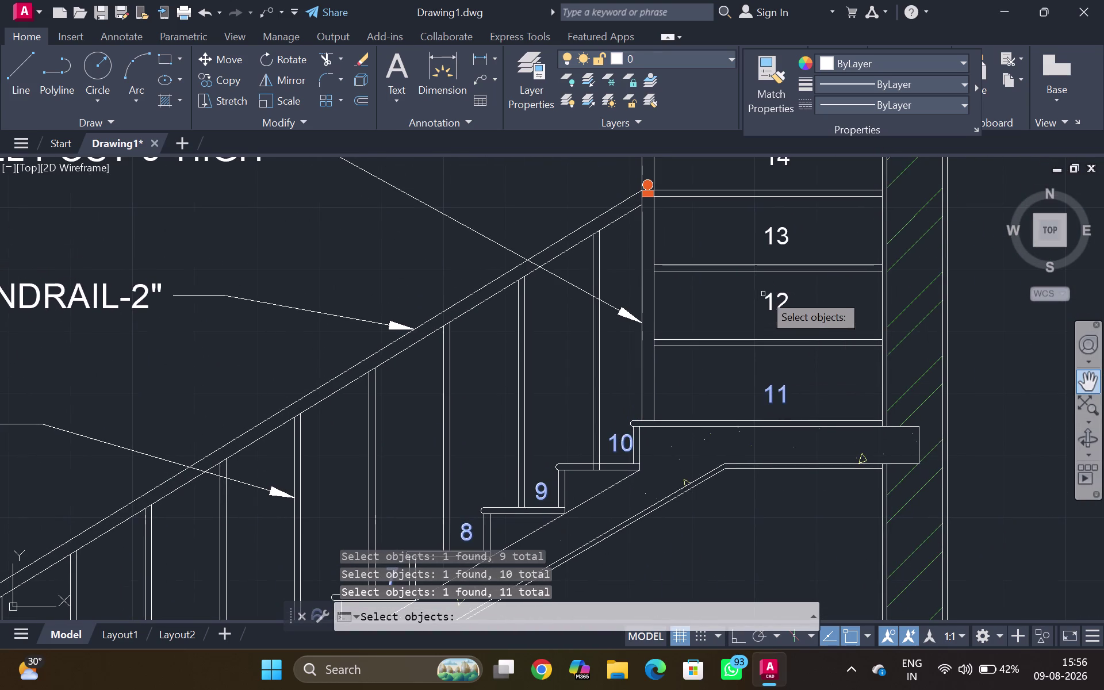
click(767, 298)
click(775, 242)
middle_drag(777, 208, 774, 274)
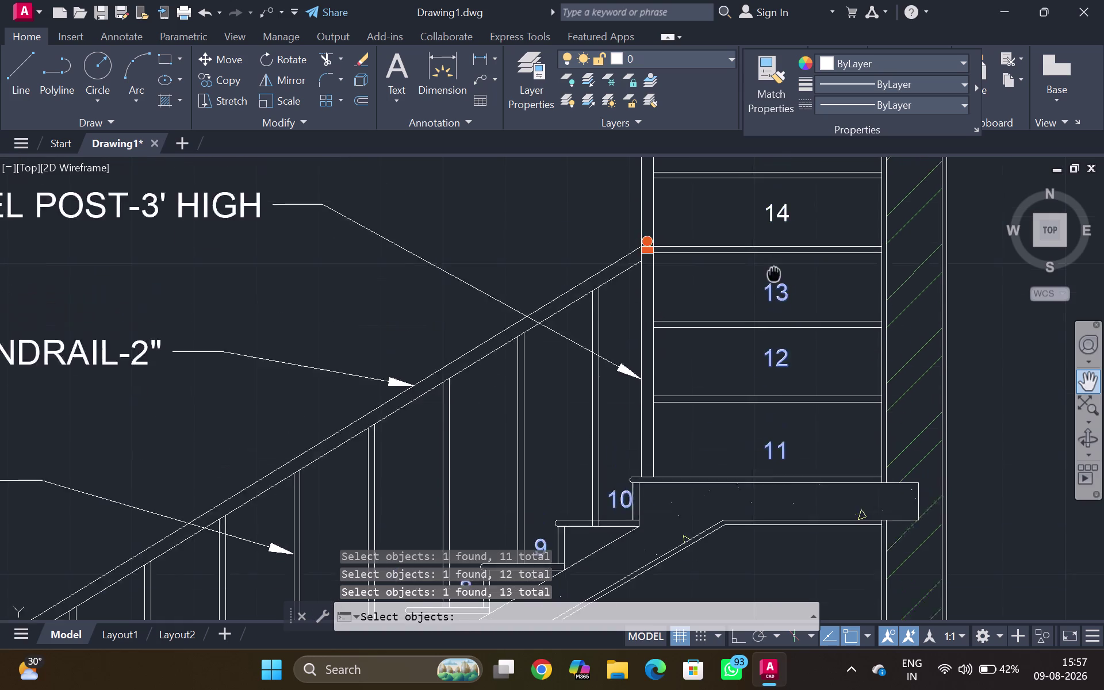
middle_drag(775, 274, 751, 371)
click(751, 323)
click(754, 259)
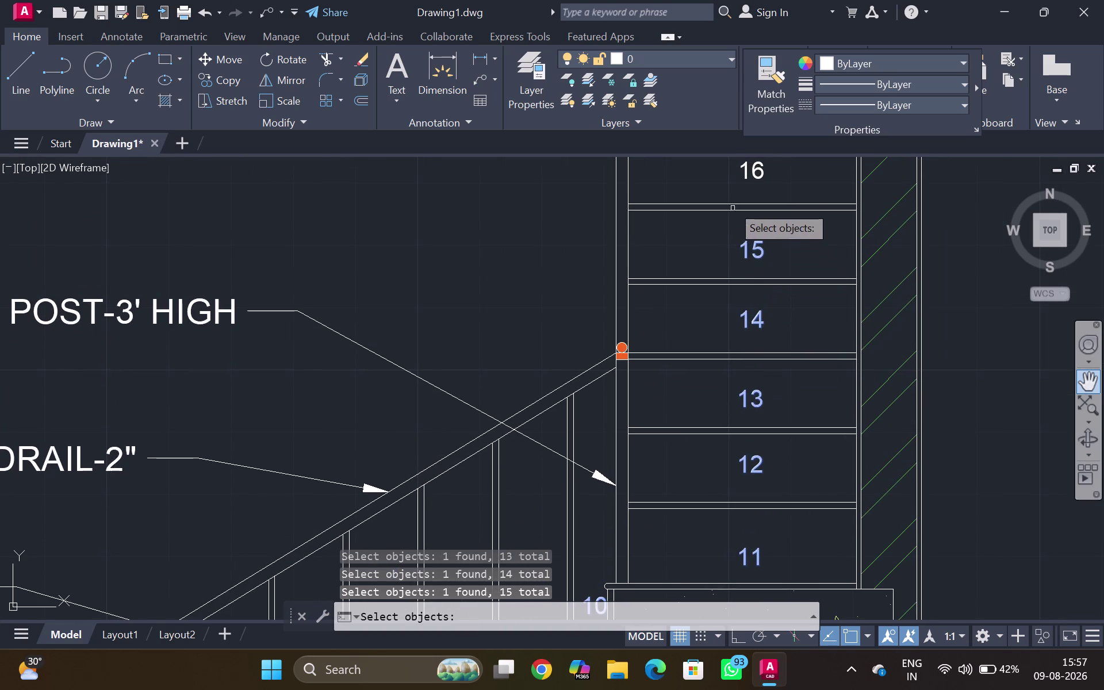
click(752, 167)
scroll(down, 3)
middle_drag(724, 216, 712, 252)
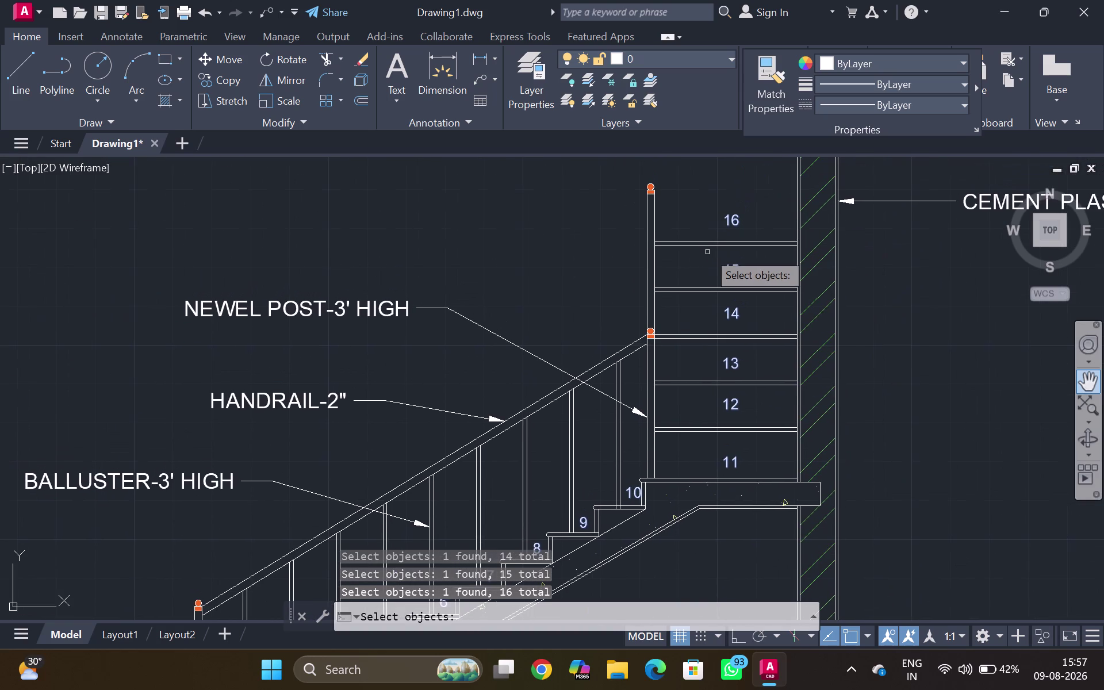
Enclose the picked numbers in variable-size circles with the default 0.35 offset.
key(Return)
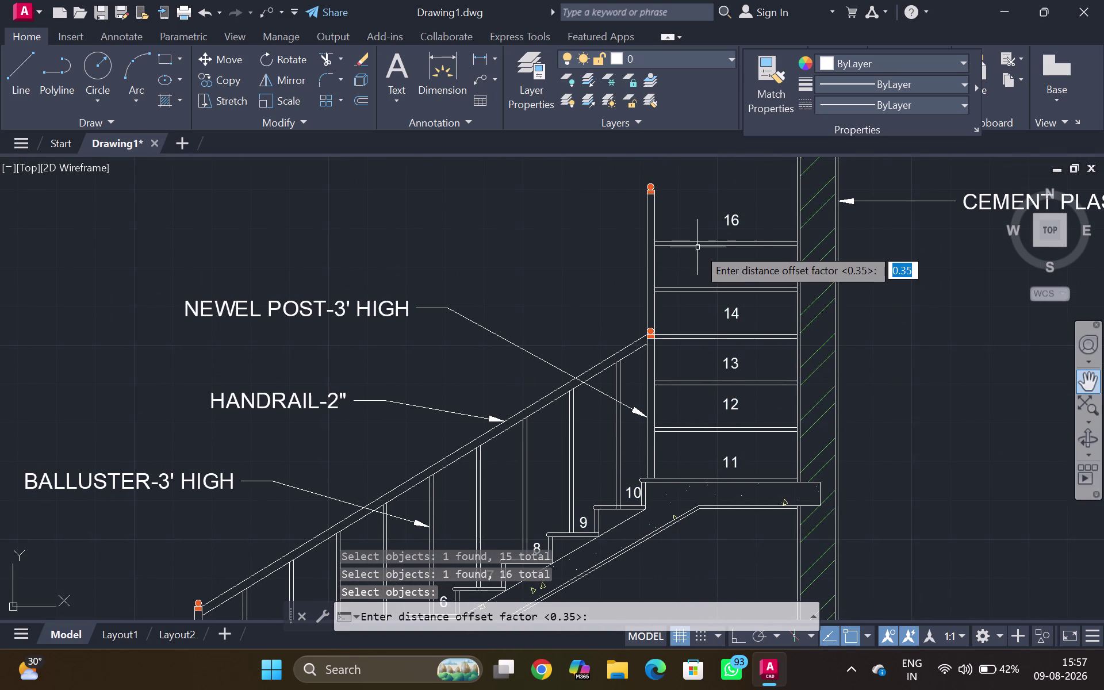
key(Return)
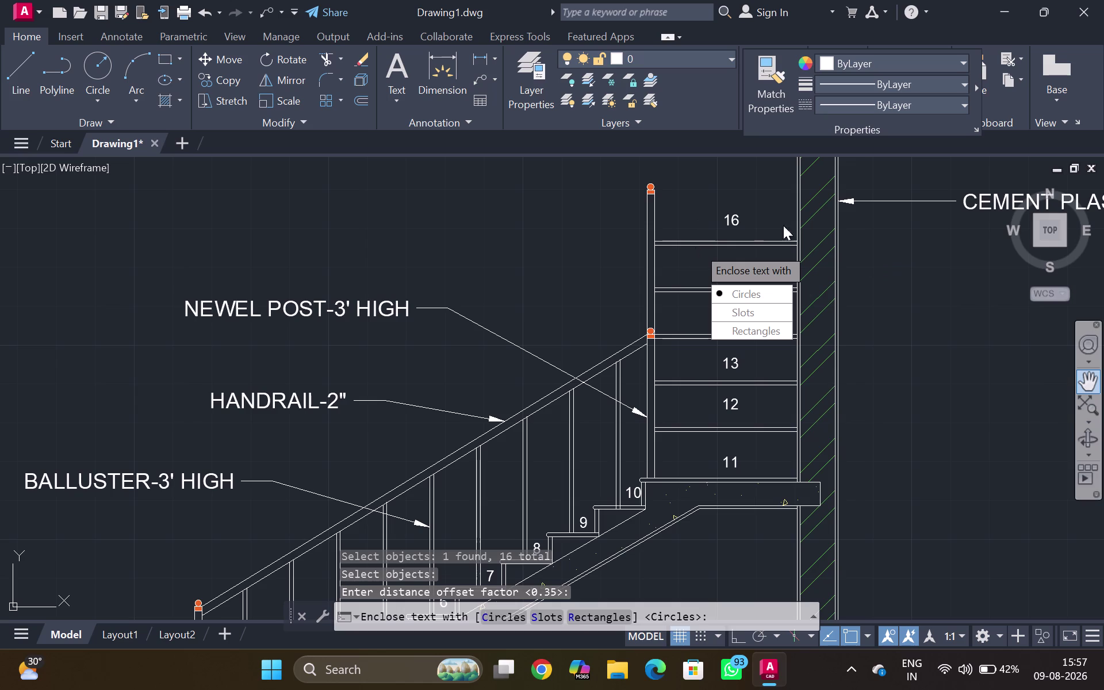
click(758, 294)
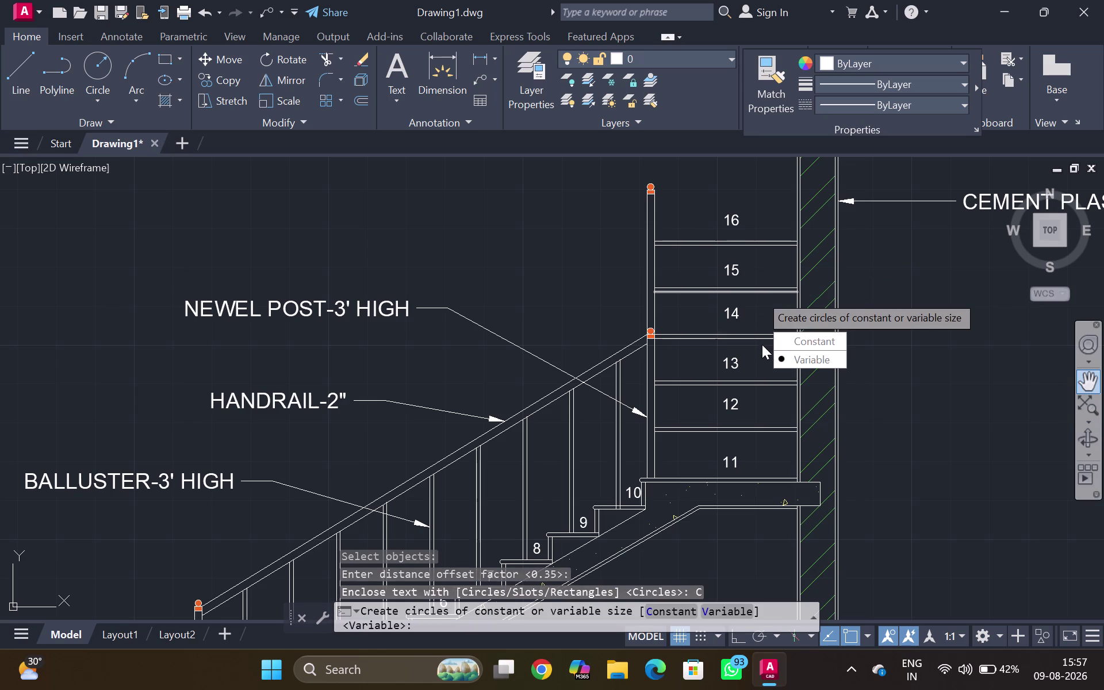
drag(801, 362, 760, 294)
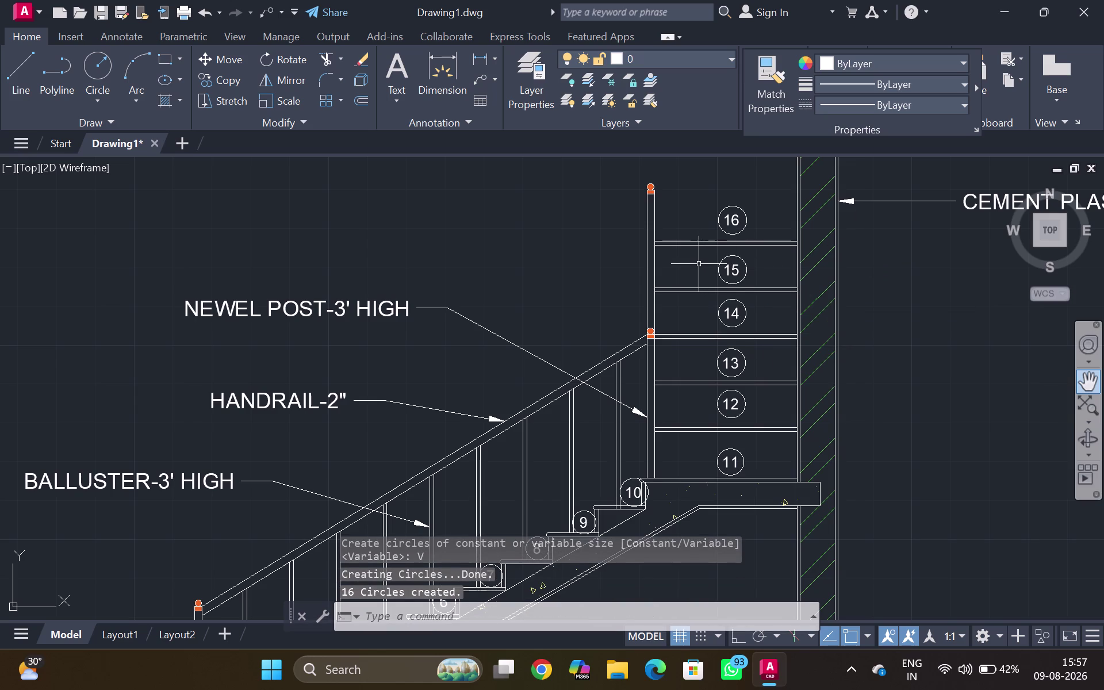
key(Return)
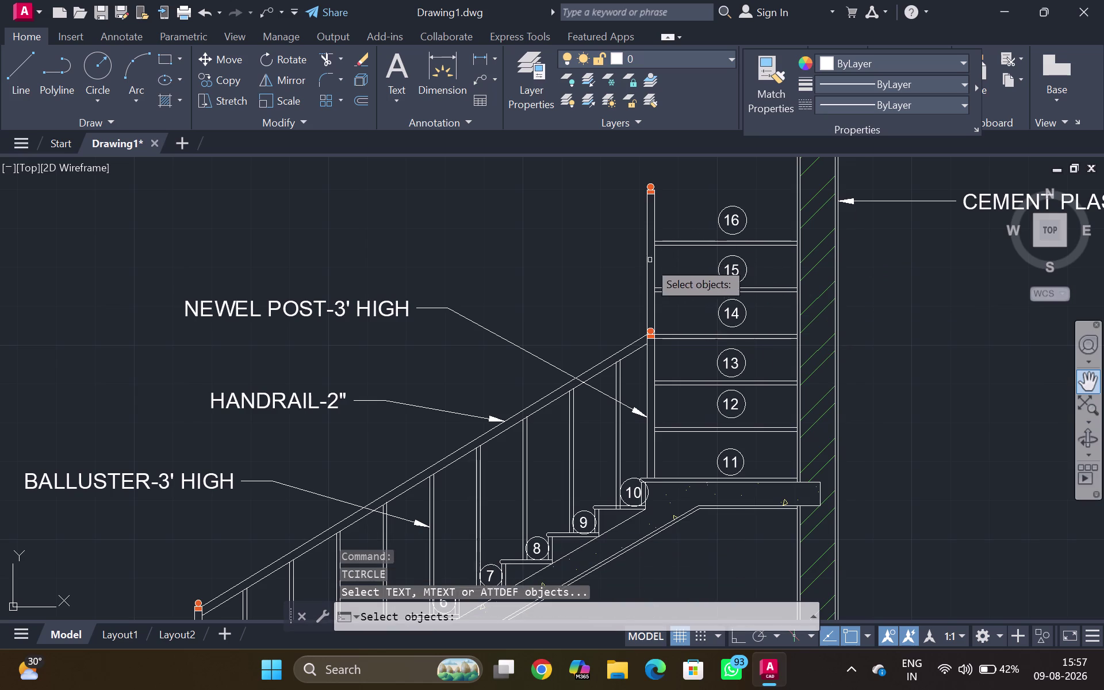
Cancel the repeated circling command and zoom out to the whole section.
key(Escape)
scroll(down, 3)
scroll(down, 3)
middle_drag(612, 307, 607, 218)
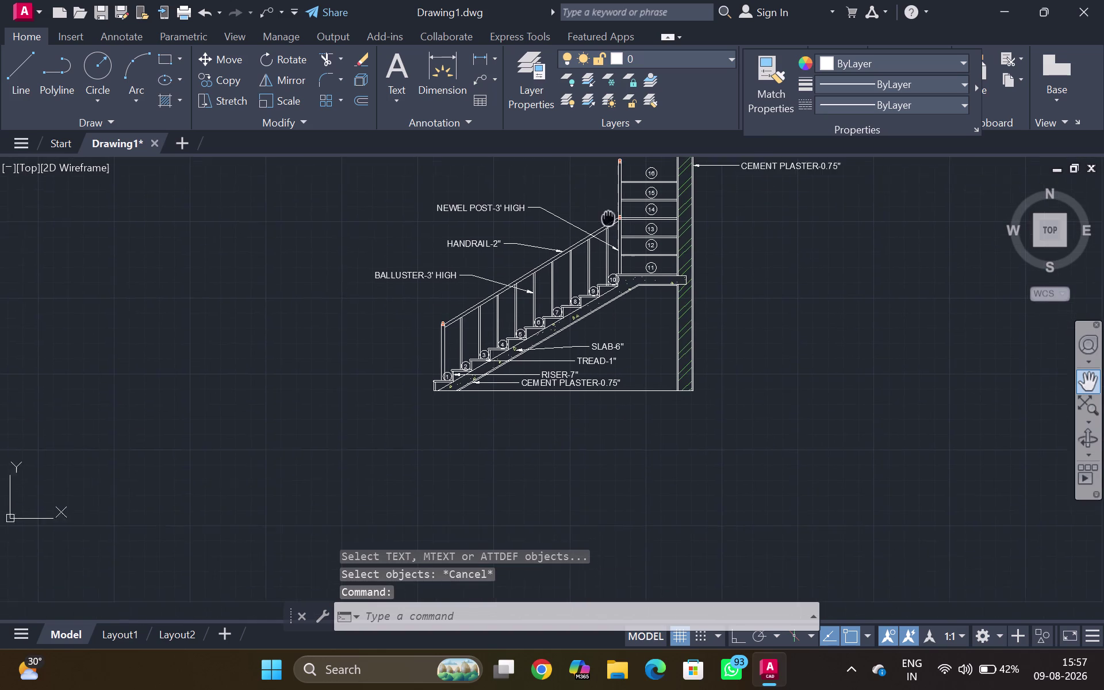
middle_drag(608, 218, 604, 209)
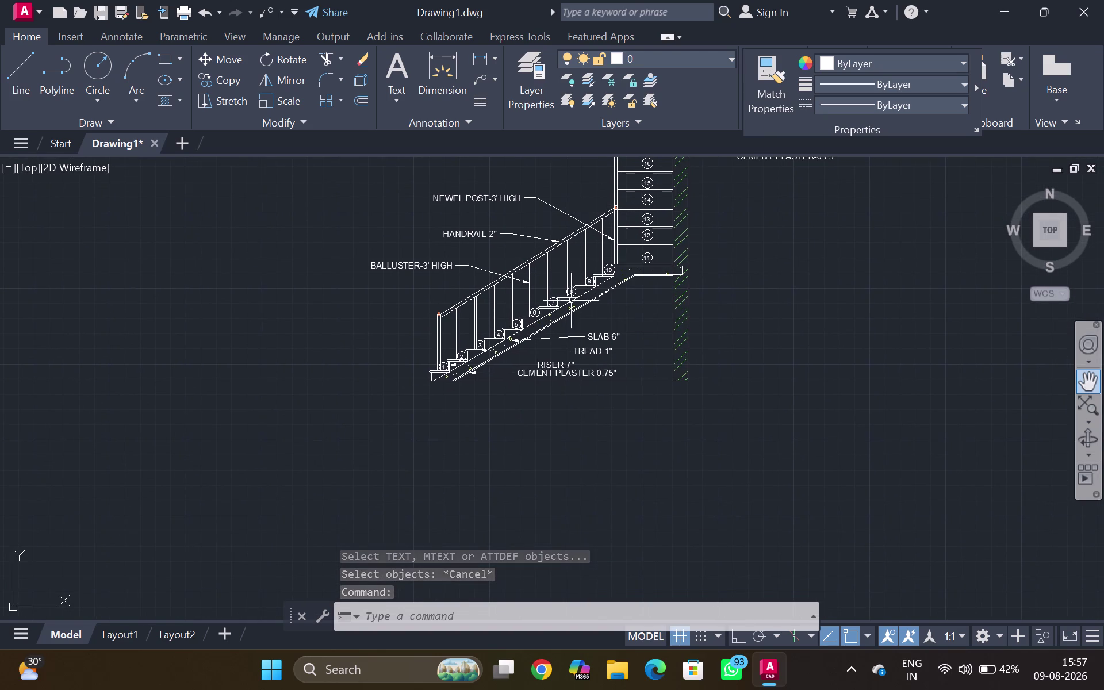
Start a multiline text box below the section, then discard it unsaved.
click(397, 70)
click(396, 99)
click(417, 120)
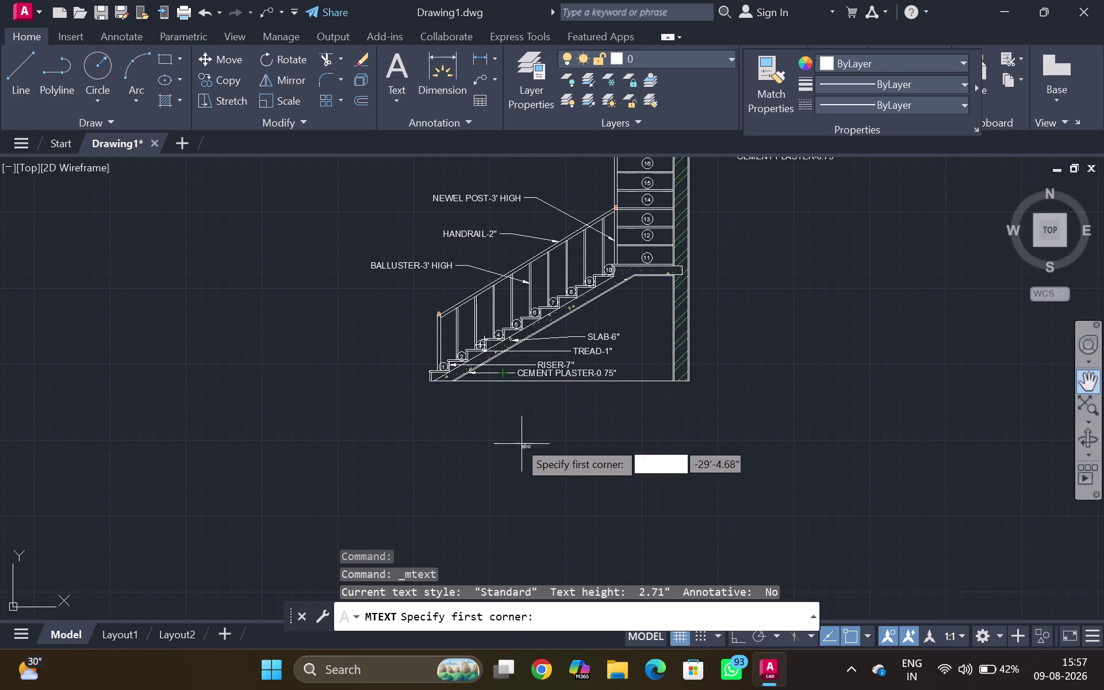
click(505, 417)
click(647, 450)
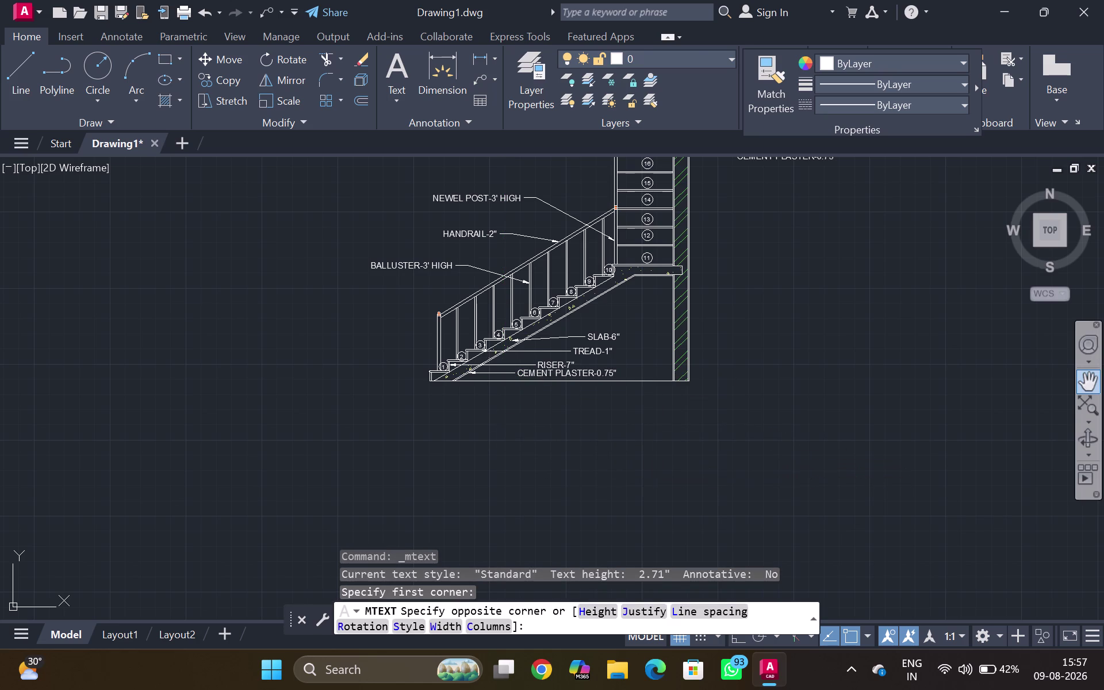
key(s)
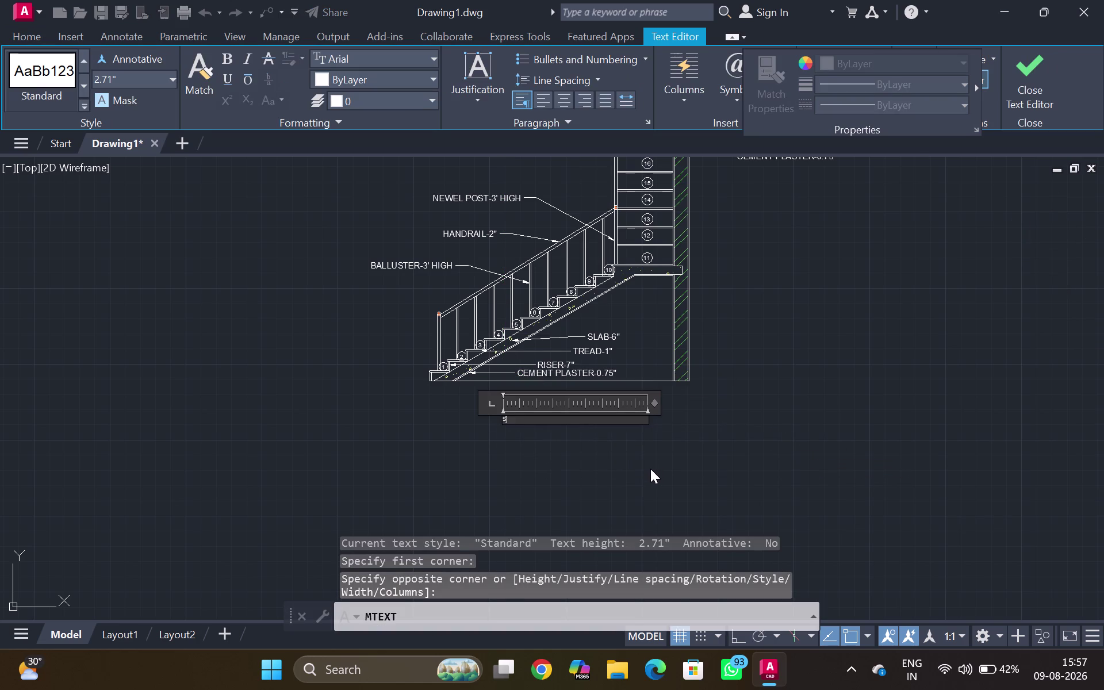
key(Escape)
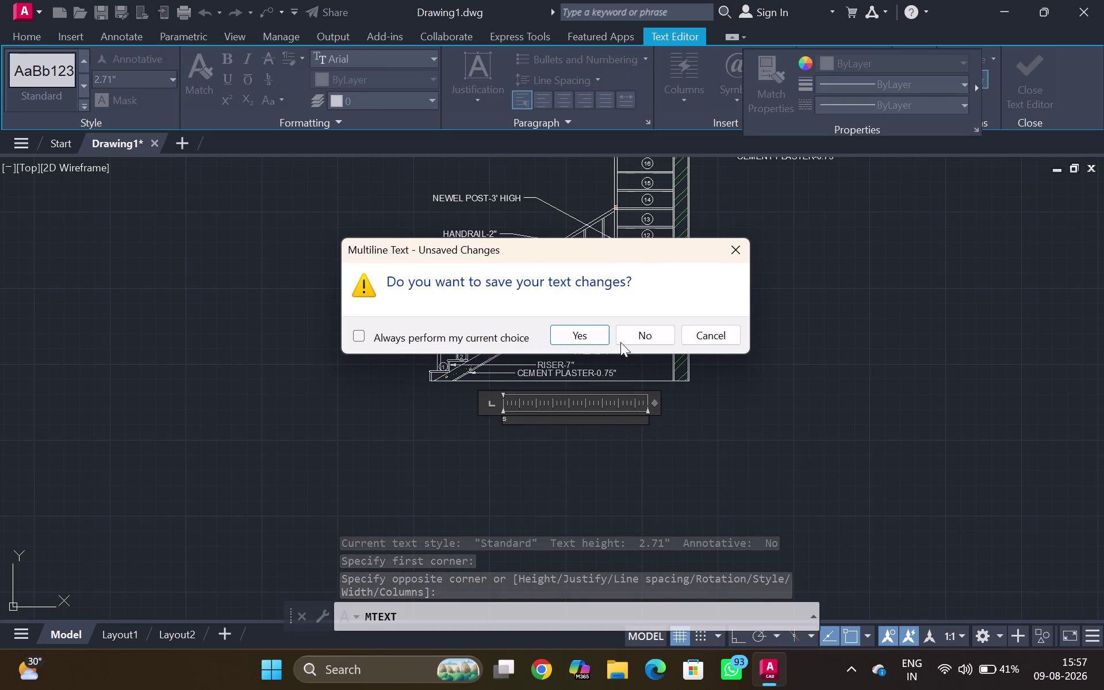
click(637, 333)
scroll(down, 3)
middle_drag(627, 322, 623, 493)
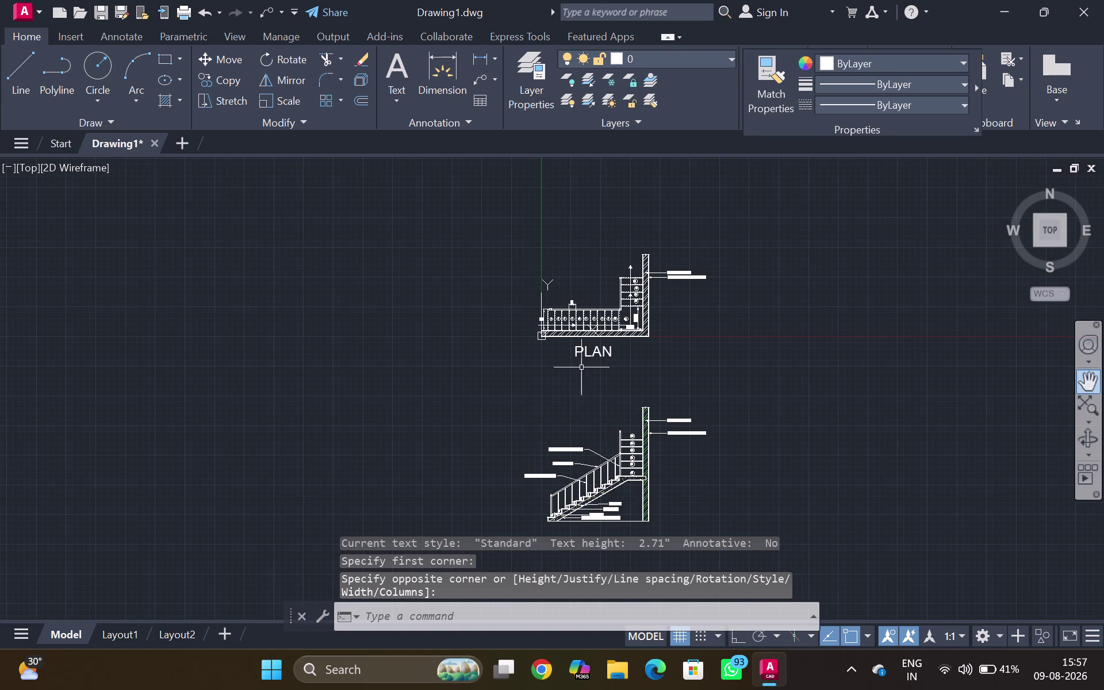
Copy the PLAN title to just below the section drawing.
click(583, 355)
key(c)
key(o)
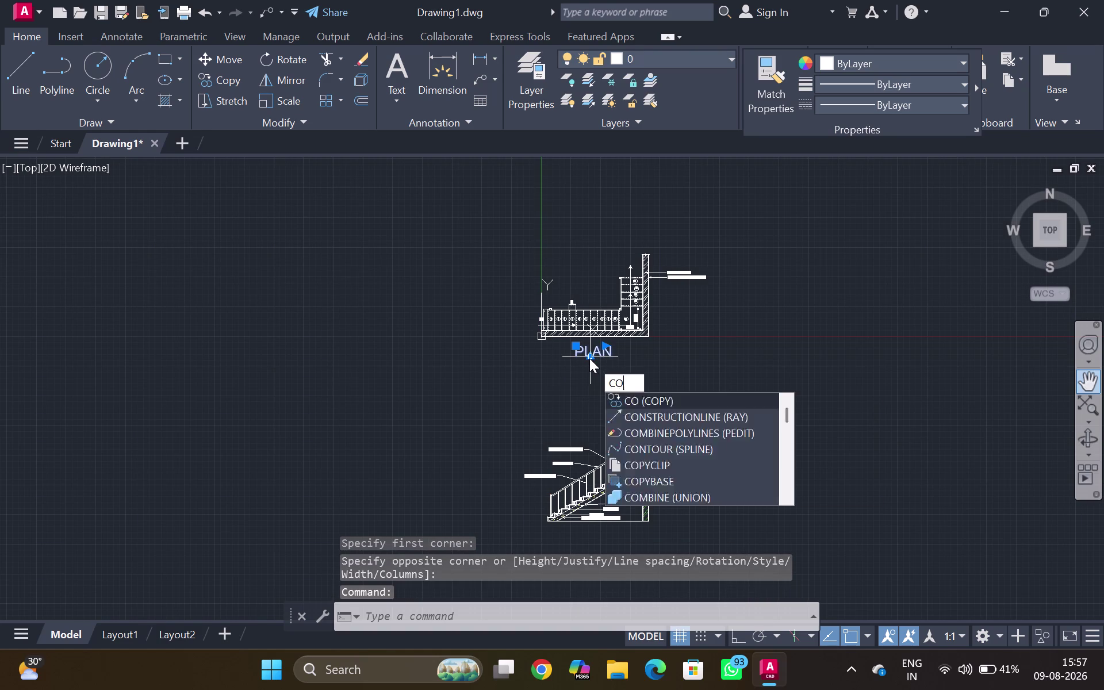
key(Return)
click(583, 362)
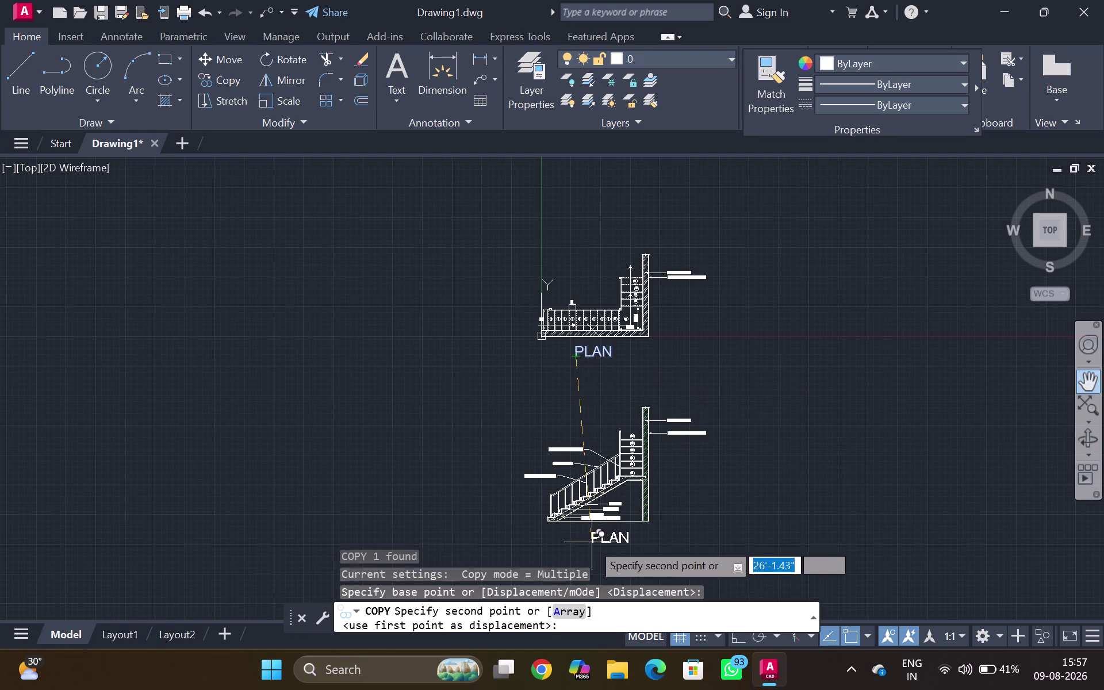
middle_drag(592, 542, 577, 439)
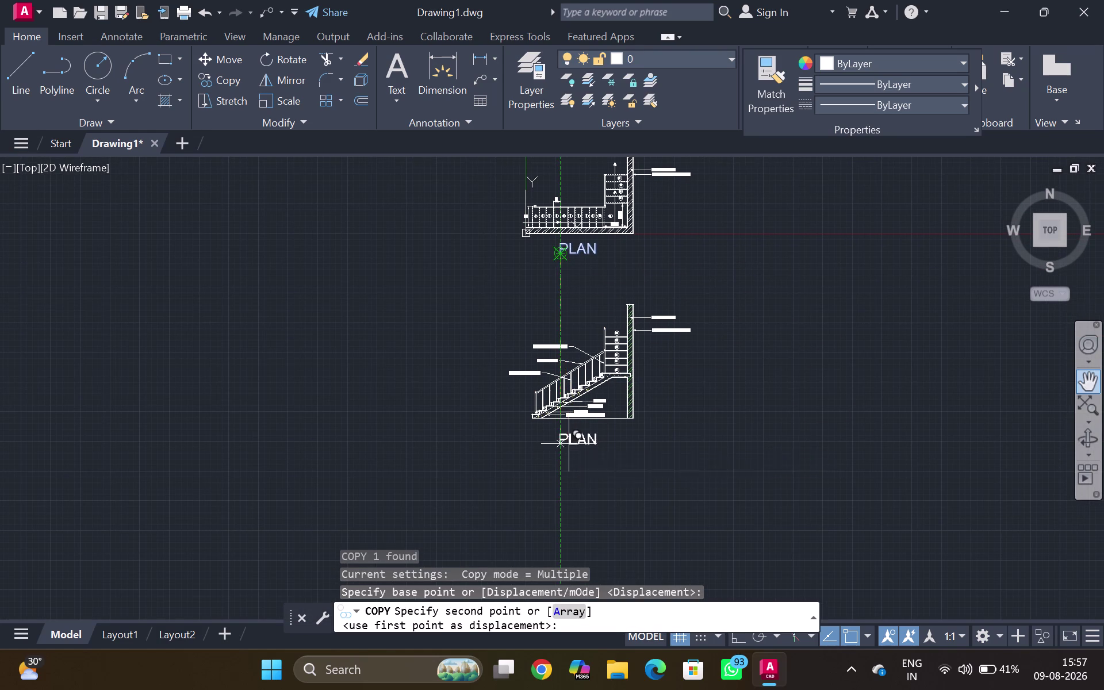
click(570, 445)
key(Escape)
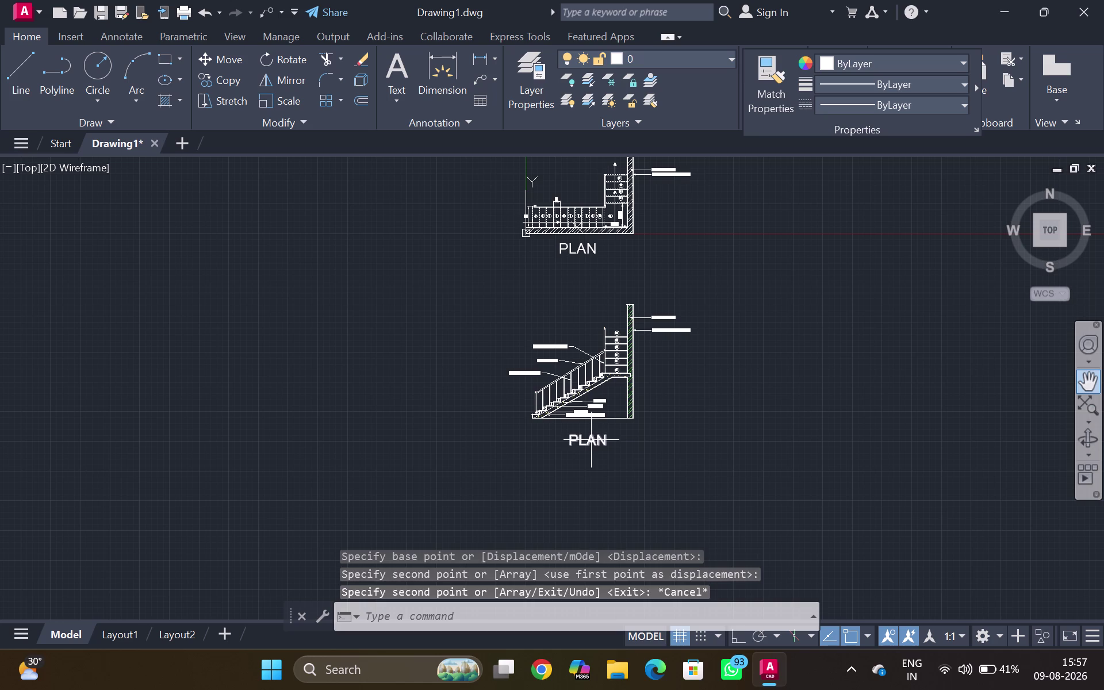
Change the copied title's text from PLAN to SECTION.
double_click(595, 443)
double_click(595, 444)
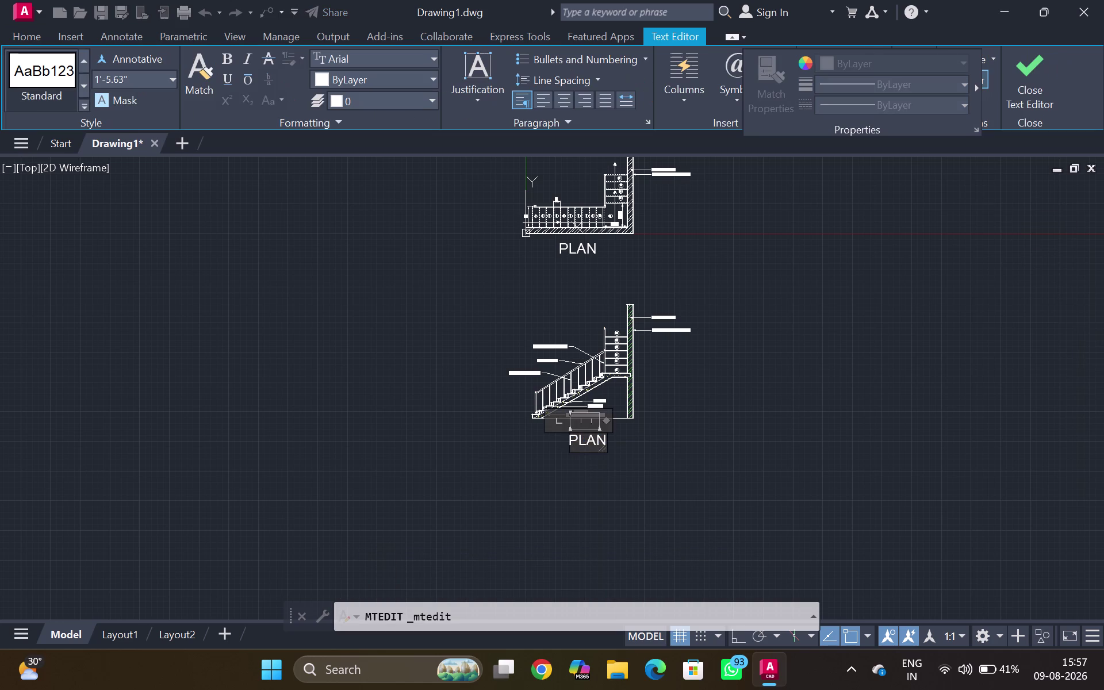
key(BackSpace)
key(BackSpace)
key(BackSpace)
key(BackSpace)
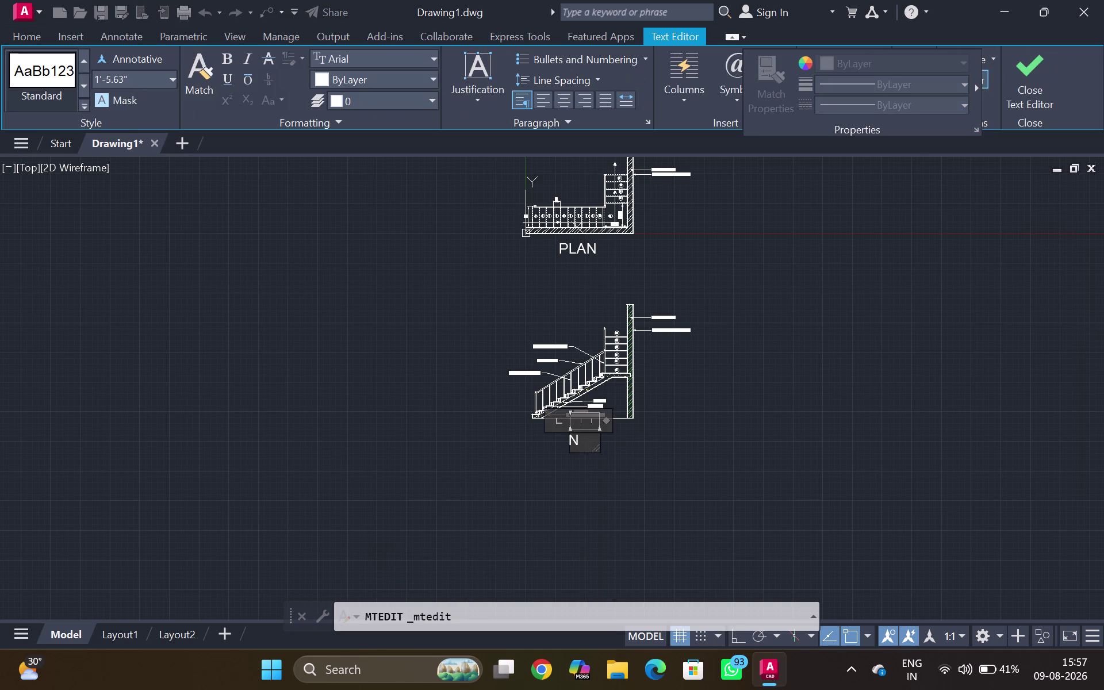
double_click(583, 440)
key(BackSpace)
text(SEC)
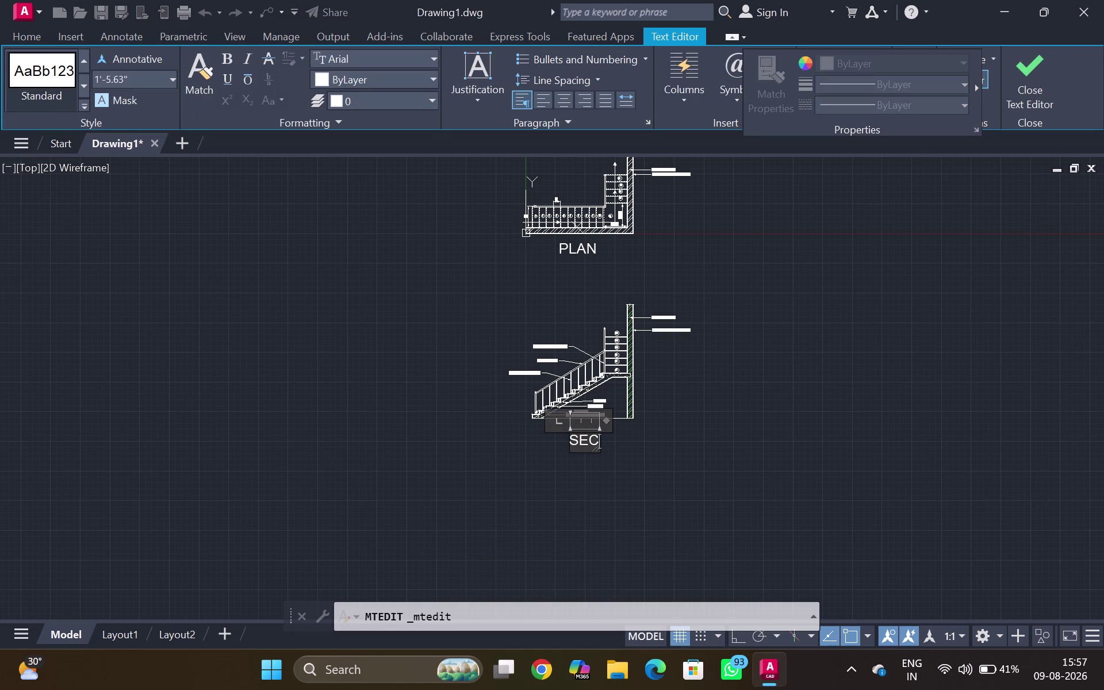
text(T)
text(ION)
double_click(649, 466)
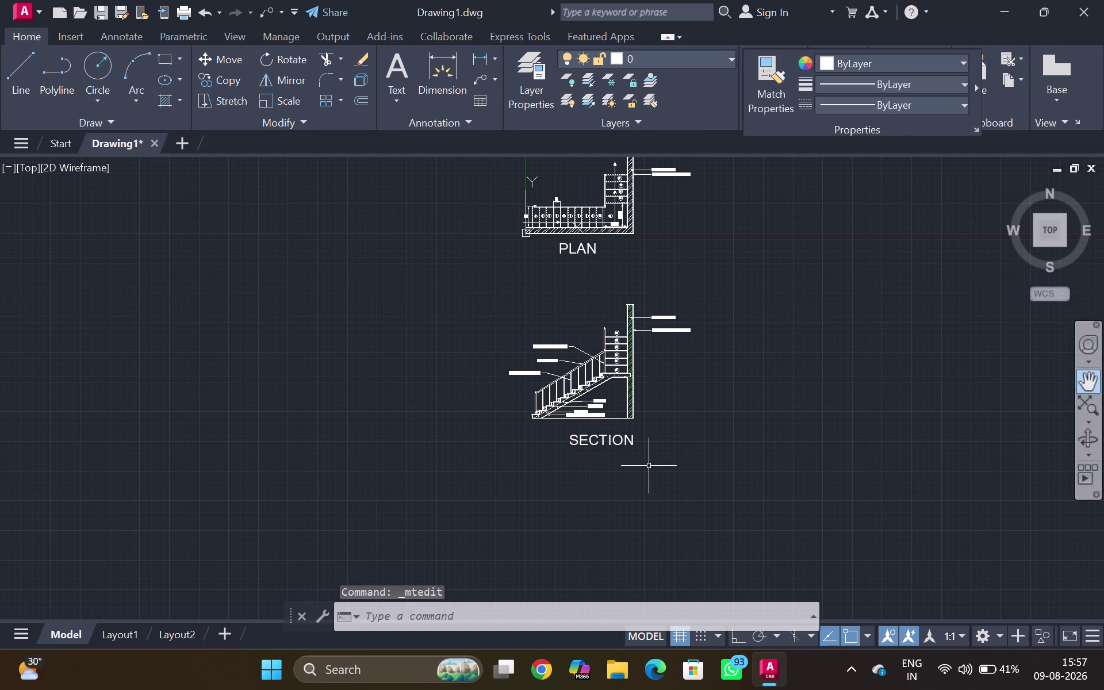
scroll(down, 3)
middle_drag(738, 359, 705, 377)
click(16, 6)
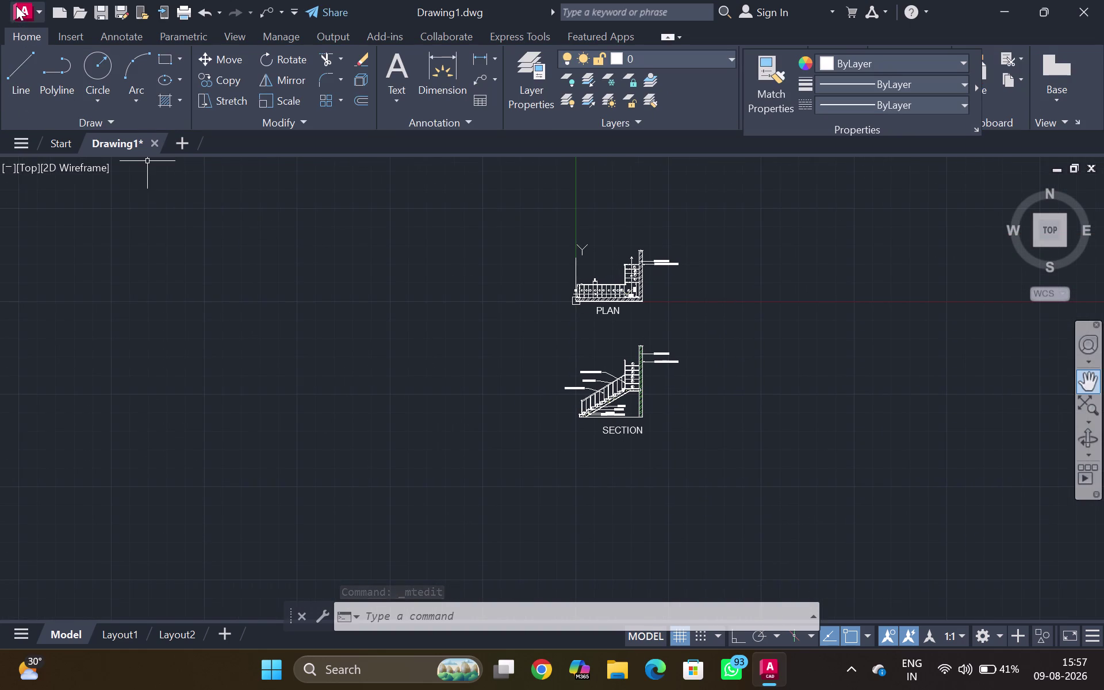
Save the drawing under the file name 'L SHAPED STAIRCASE'.
click(82, 194)
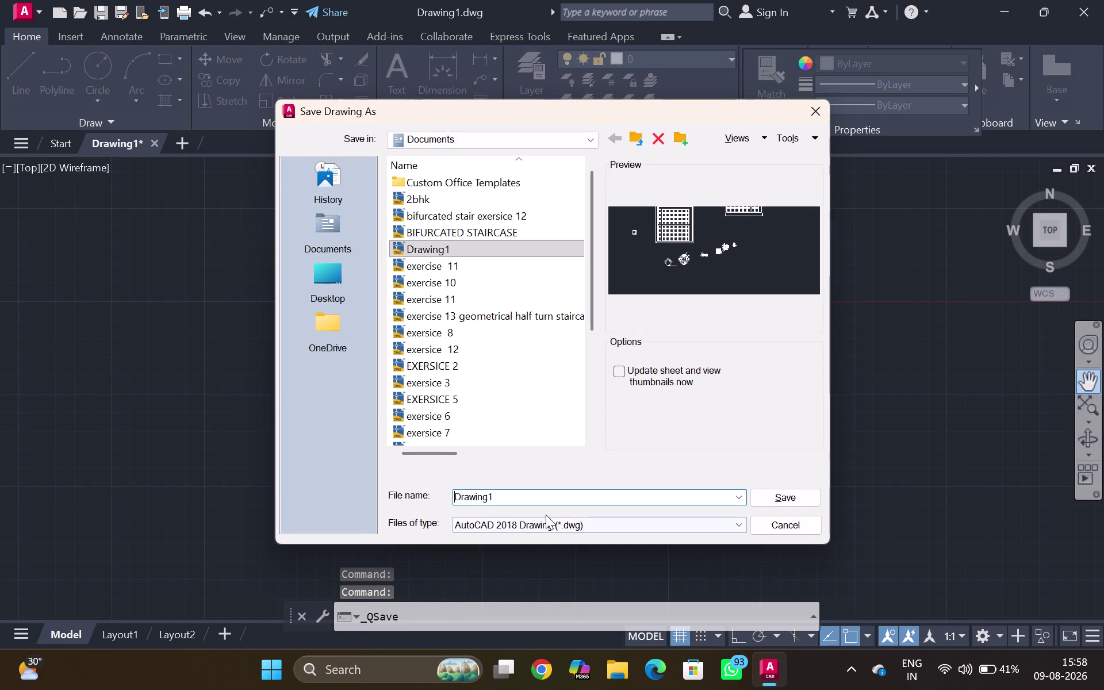
click(546, 495)
key(BackSpace)
key(BackSpace)
key(BackSpace)
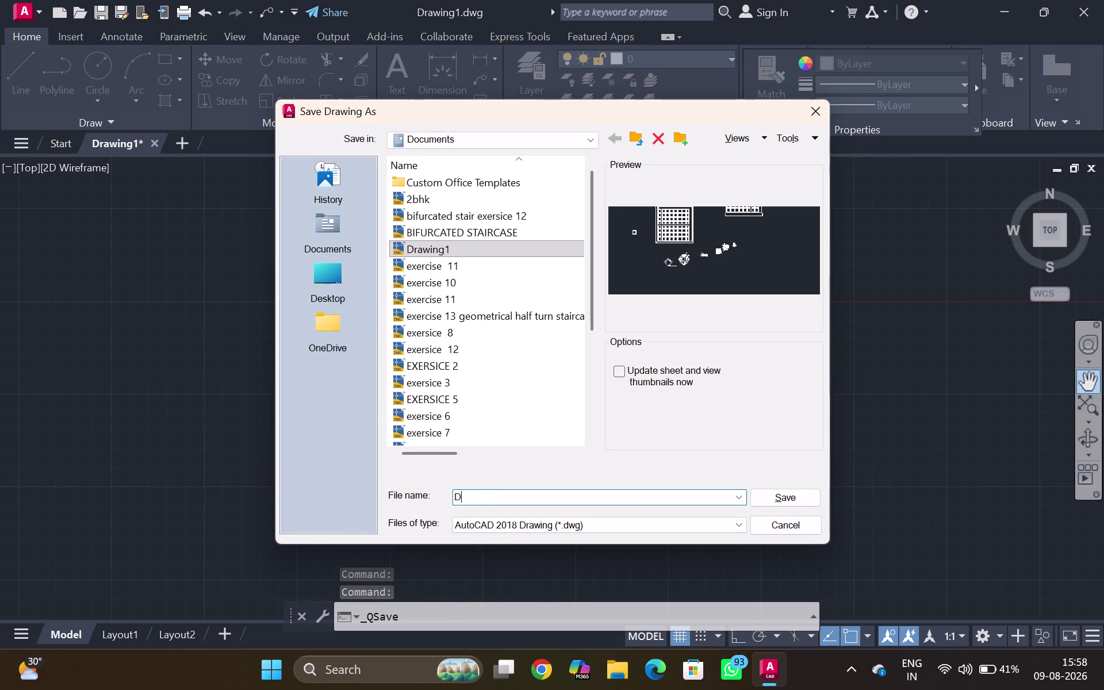
key(l)
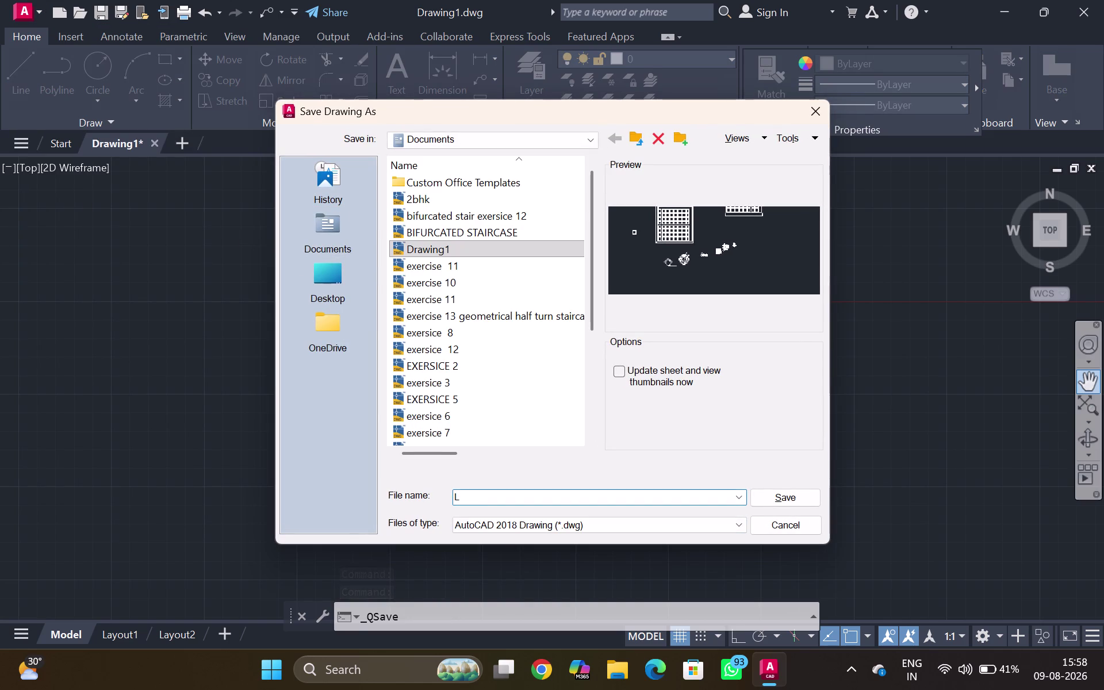
key(space)
text(SH)
text(APED)
key(space)
text(STAIR)
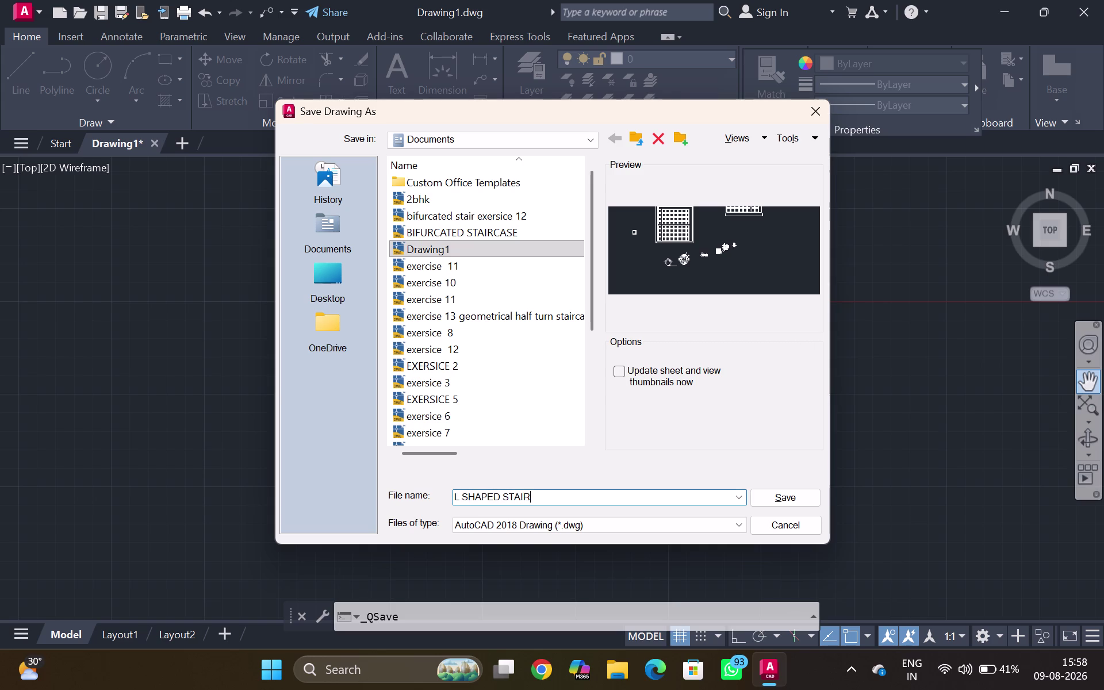
text(CASE)
click(784, 494)
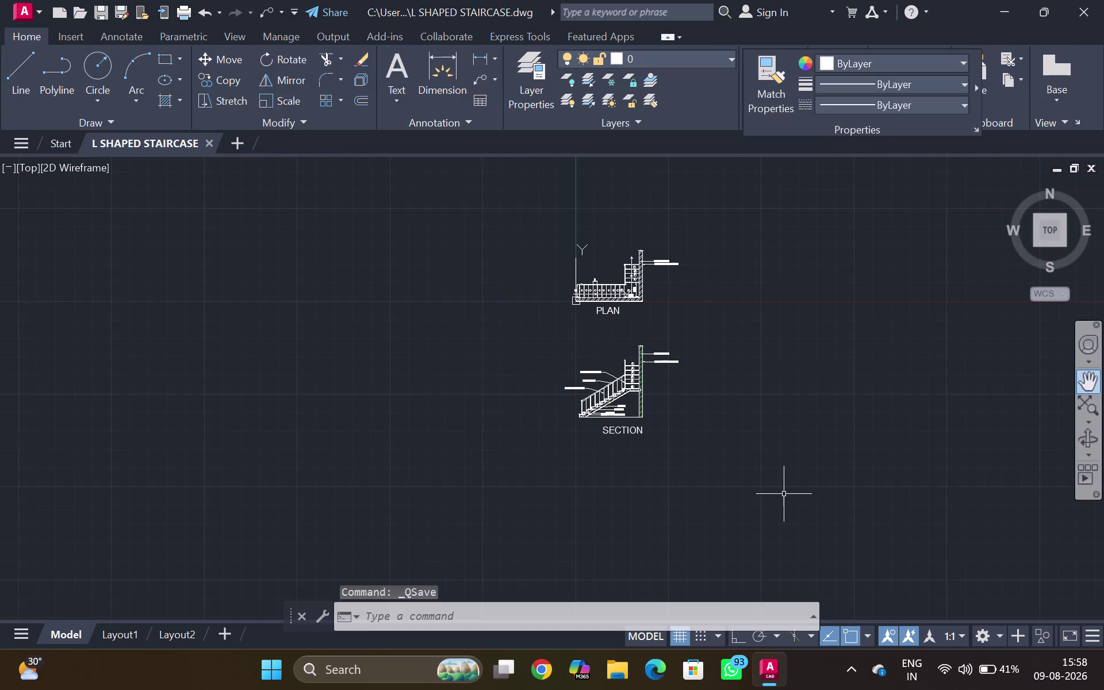
click(27, 10)
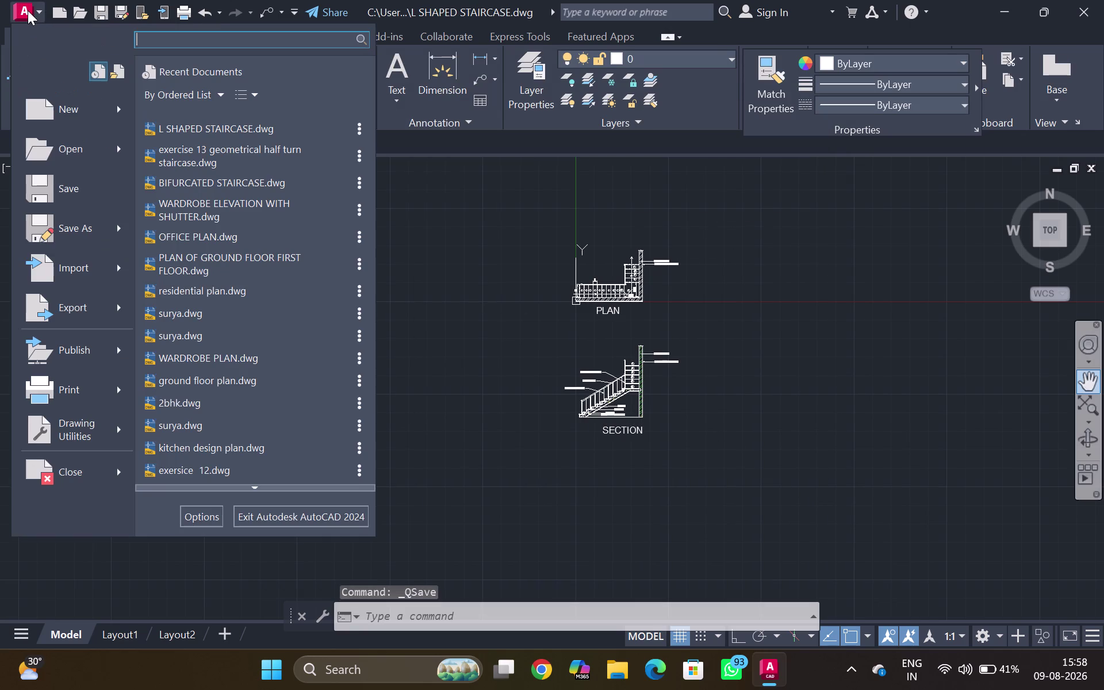
Export the drawing to PDF as L SHAPED STAIRCASE.pdf.
click(71, 297)
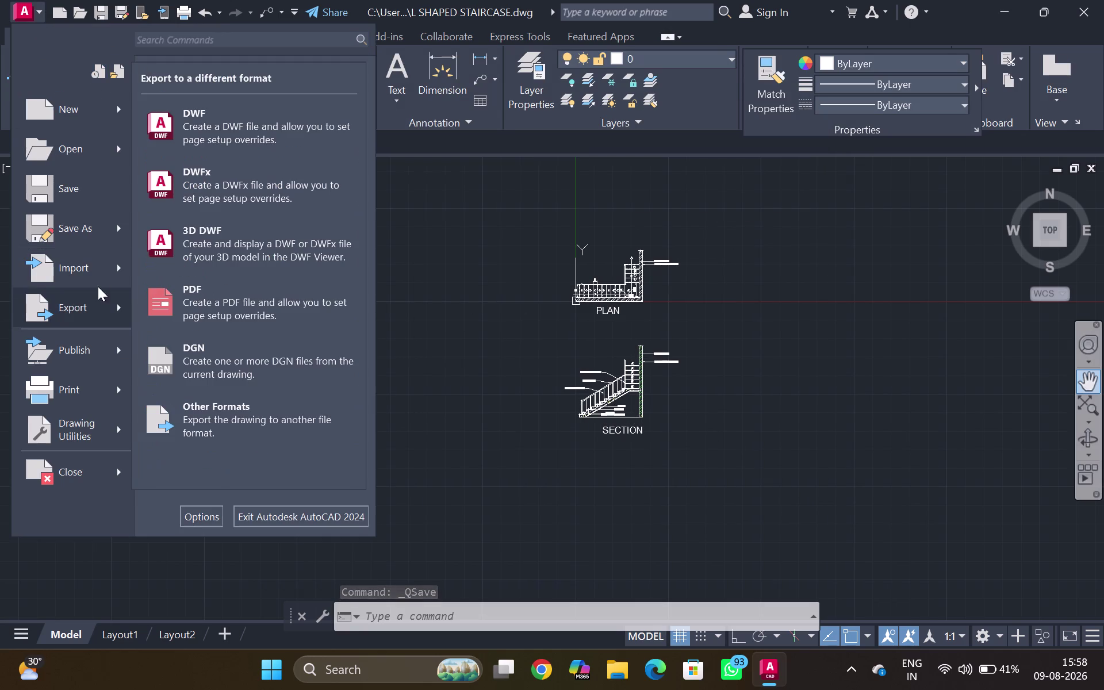
click(188, 307)
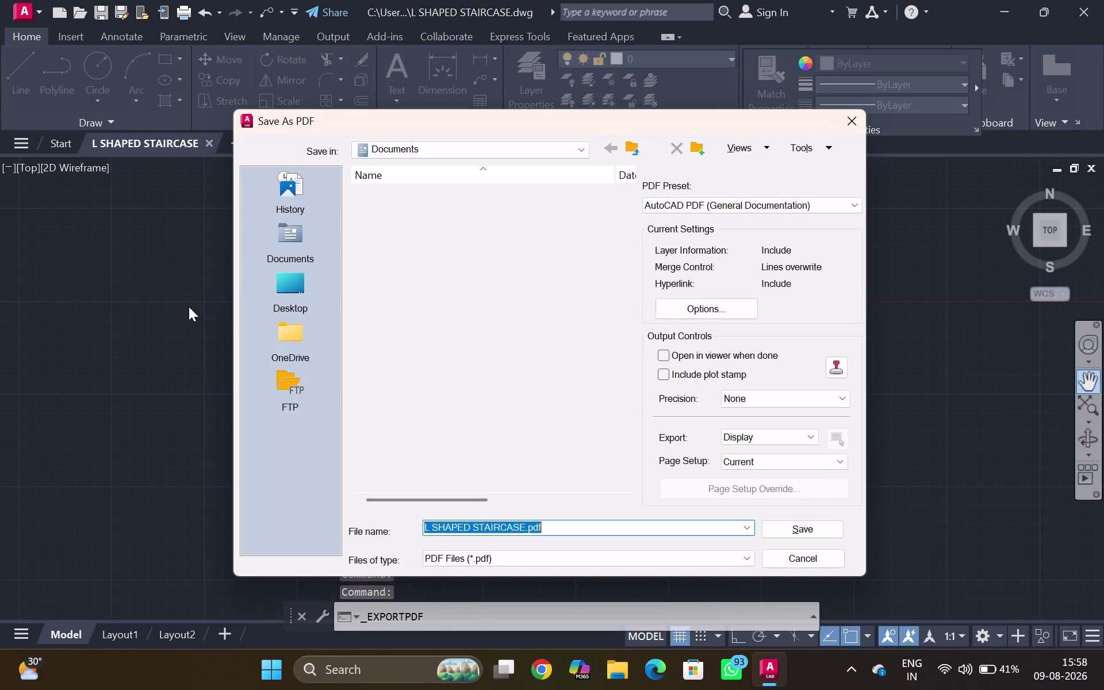
click(818, 532)
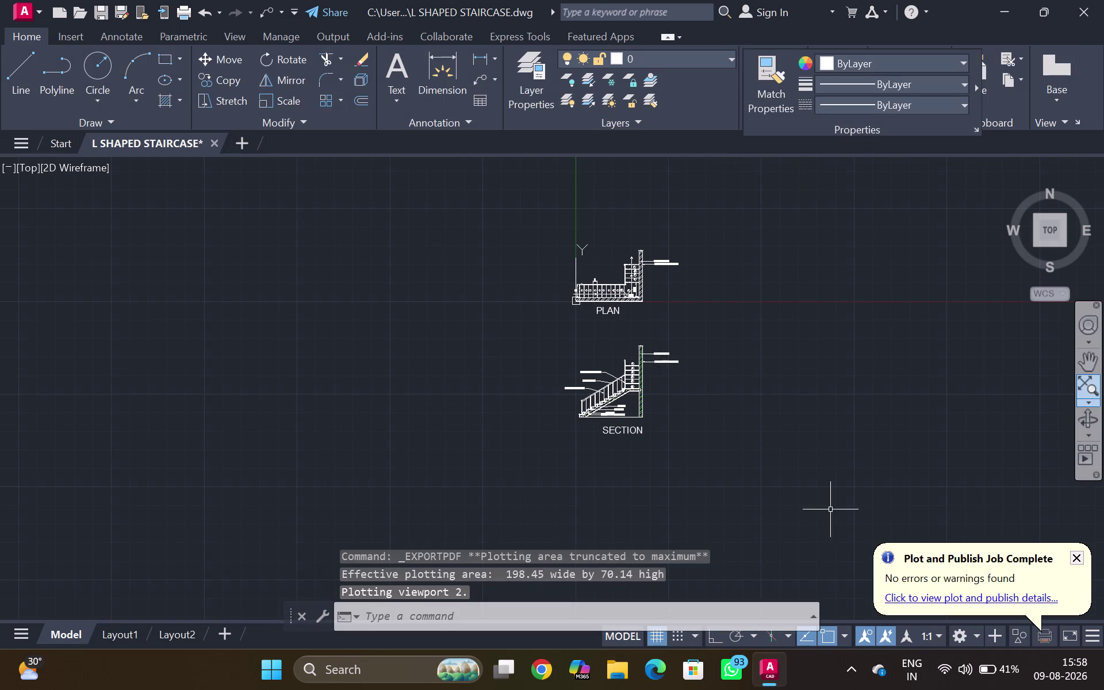
Quit AutoCAD, answering the save-changes prompt.
click(1094, 0)
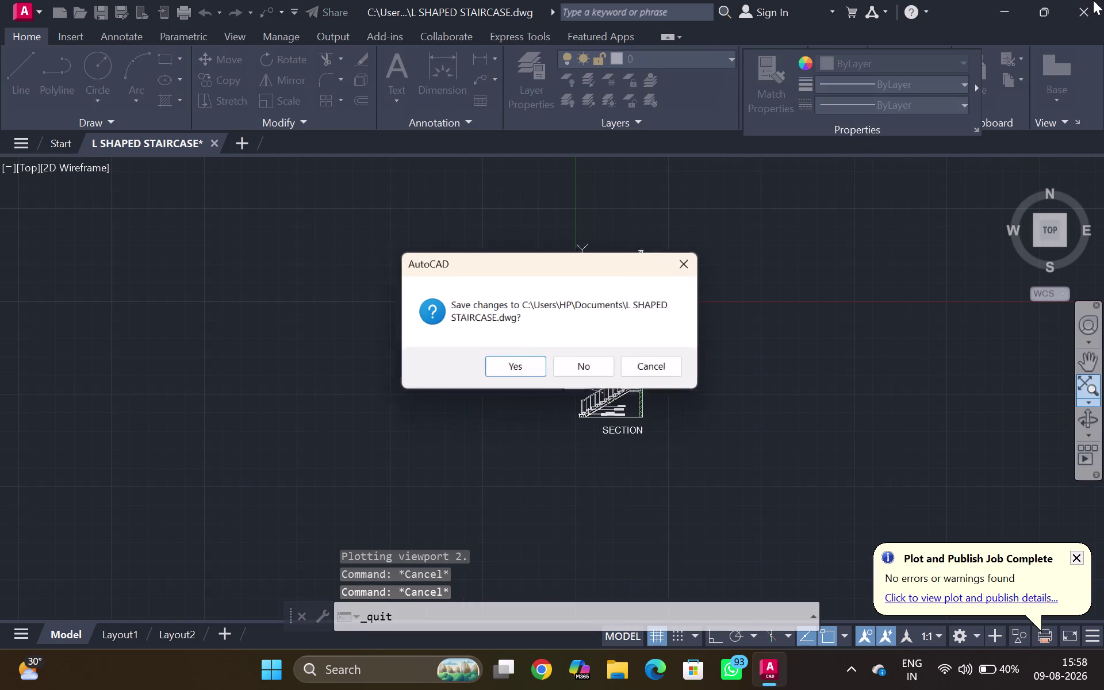
click(534, 370)
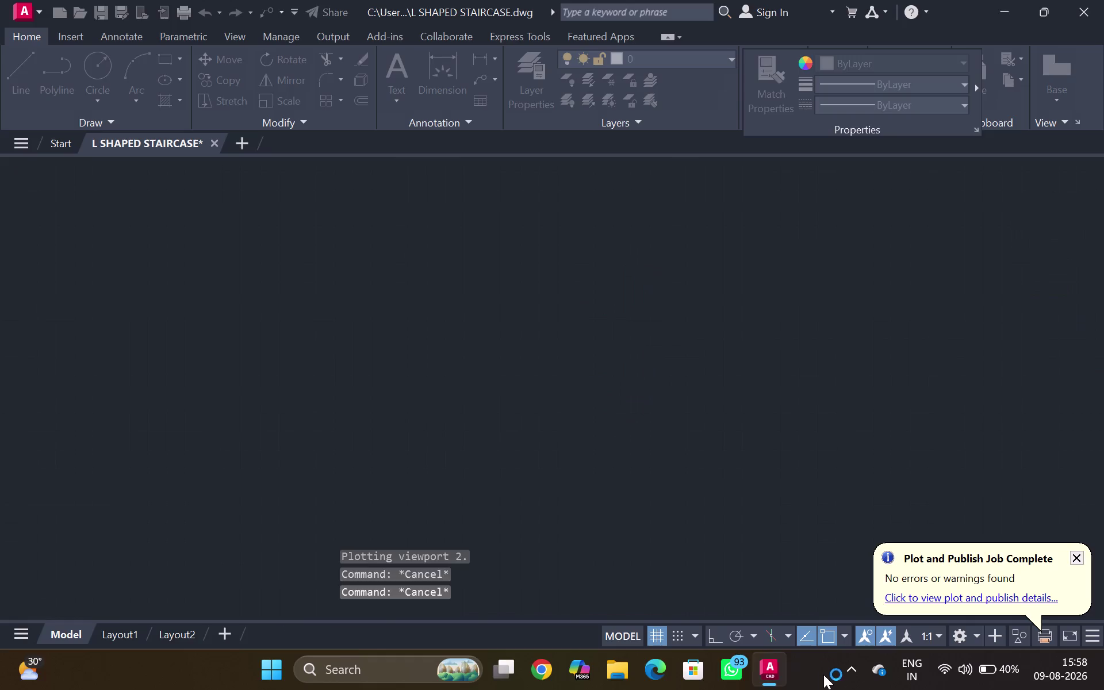
click(841, 670)
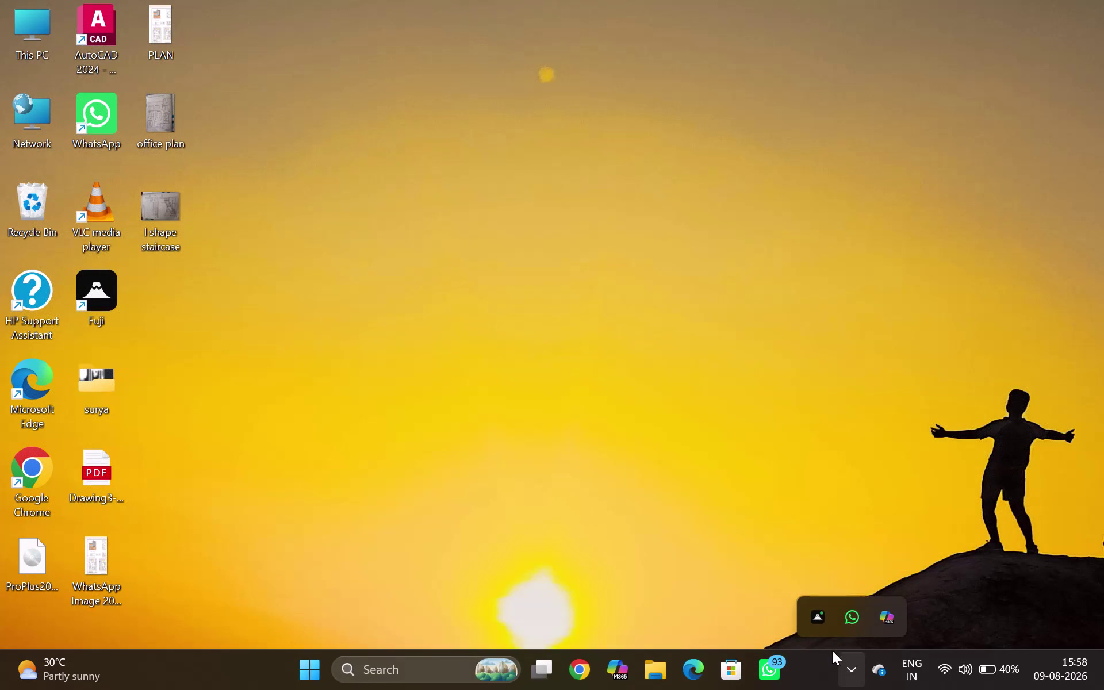